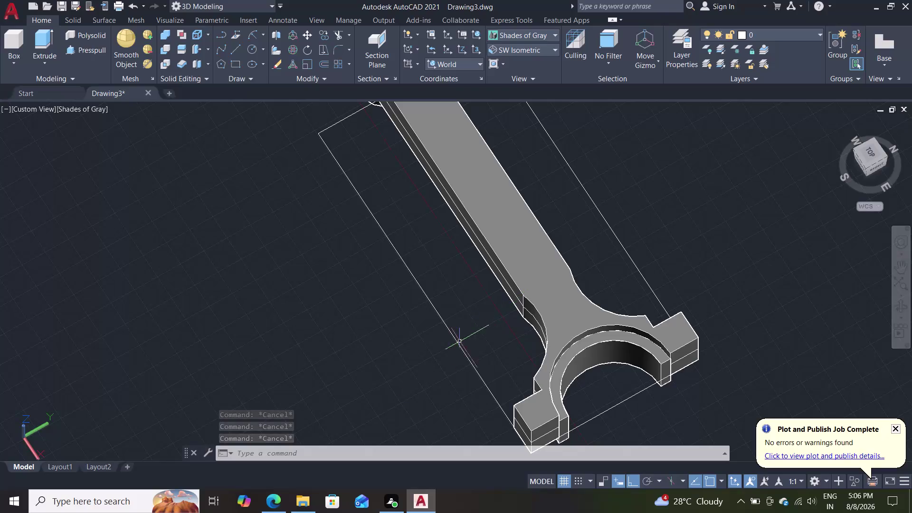
Window-select the thin rectangle outline around the rod, delete it, and zoom to view.
drag(464, 287, 428, 285)
click(428, 286)
drag(400, 278, 394, 277)
click(316, 167)
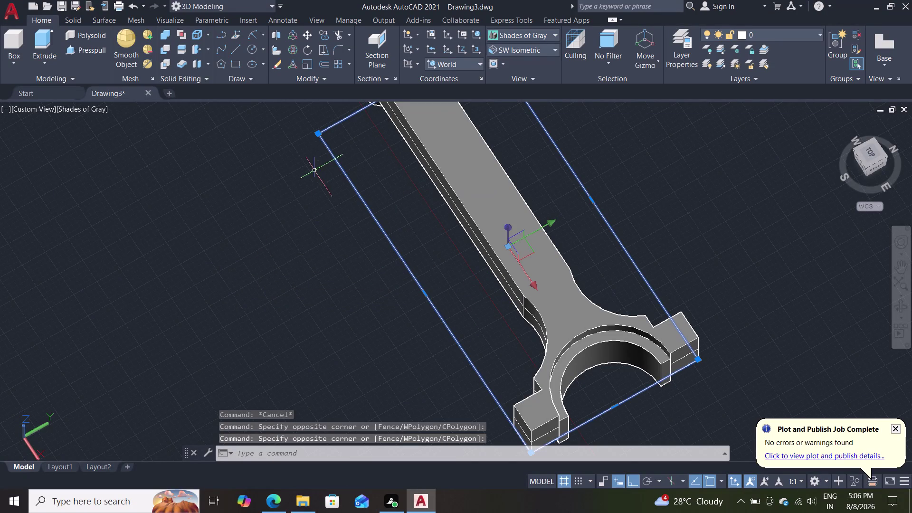
key(Delete)
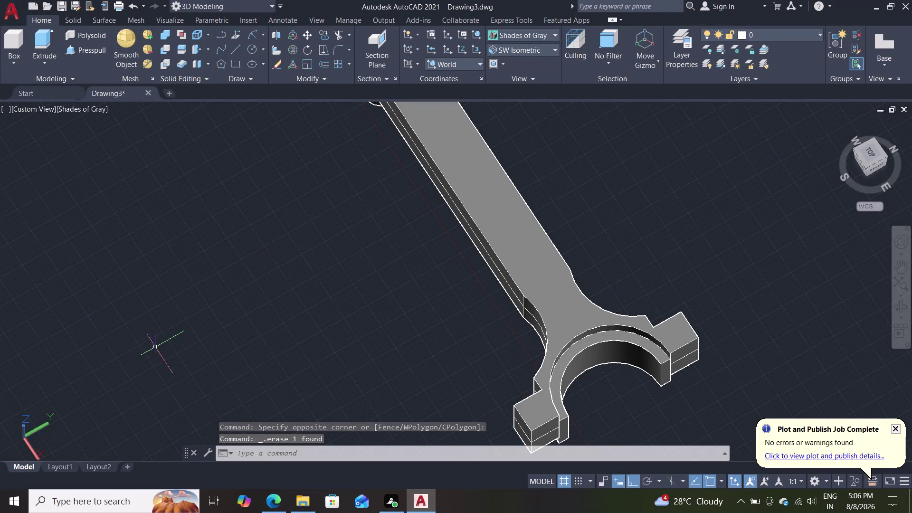
scroll(up, 3)
scroll(down, 3)
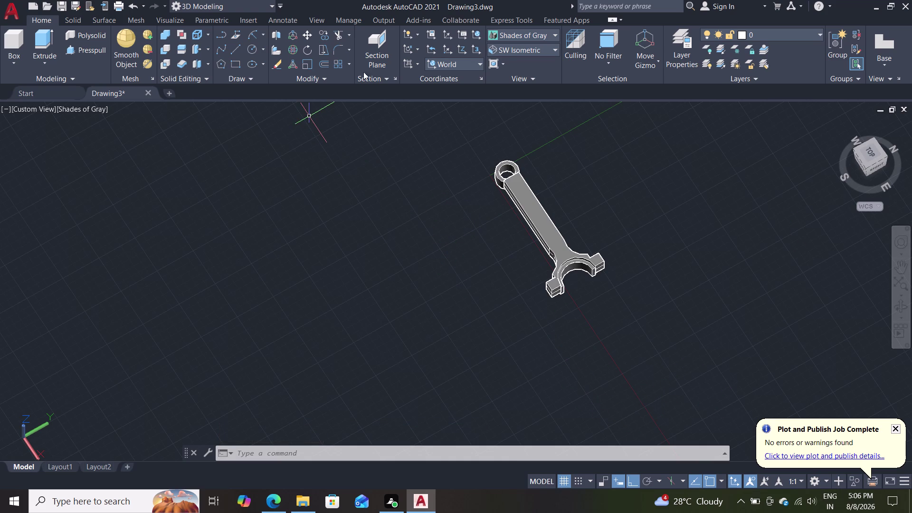
click(515, 45)
click(500, 137)
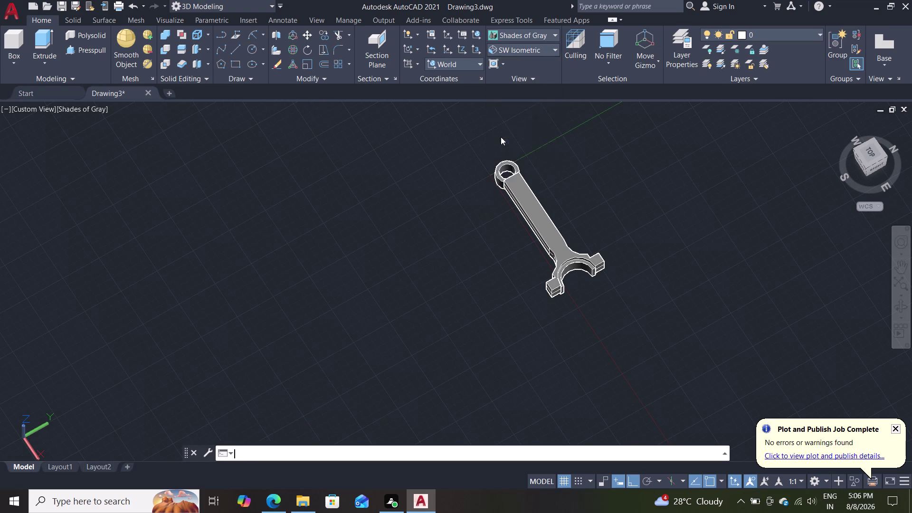
scroll(up, 3)
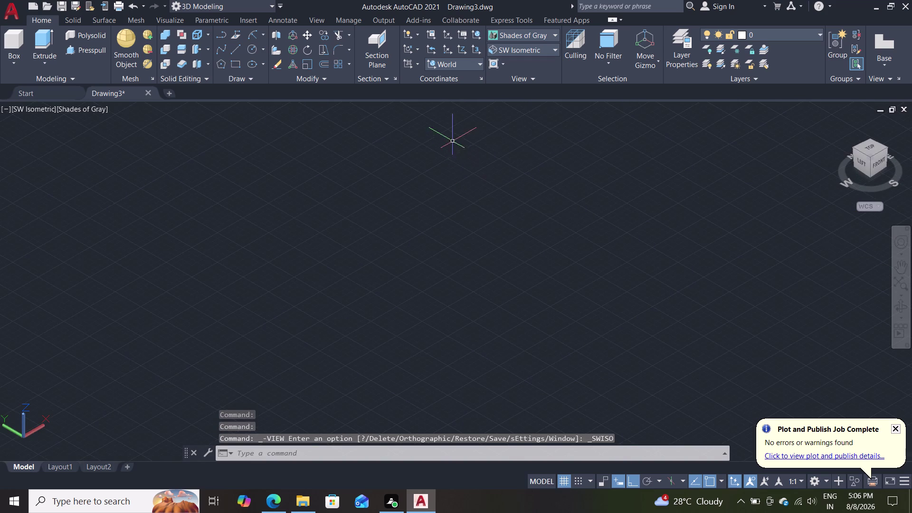
scroll(down, 3)
scroll(up, 3)
middle_drag(454, 141, 459, 208)
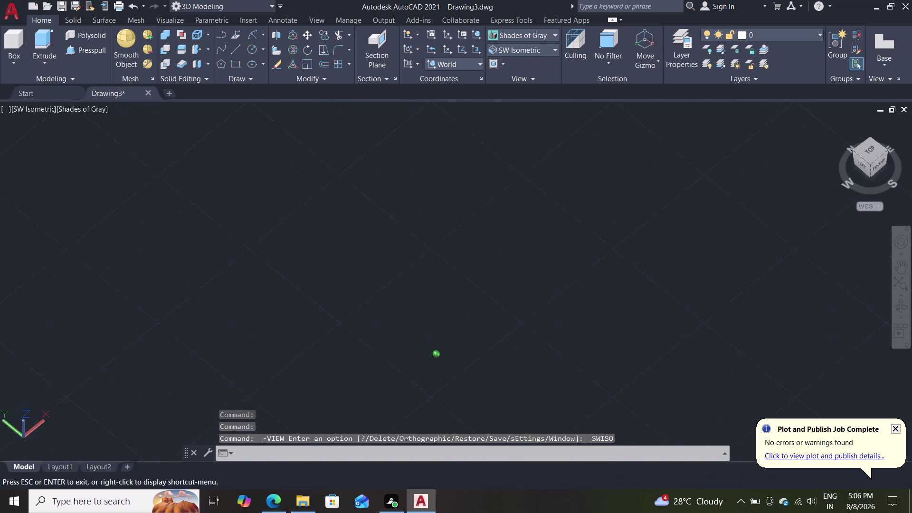
middle_drag(458, 207, 443, 292)
scroll(up, 3)
middle_drag(443, 315, 450, 256)
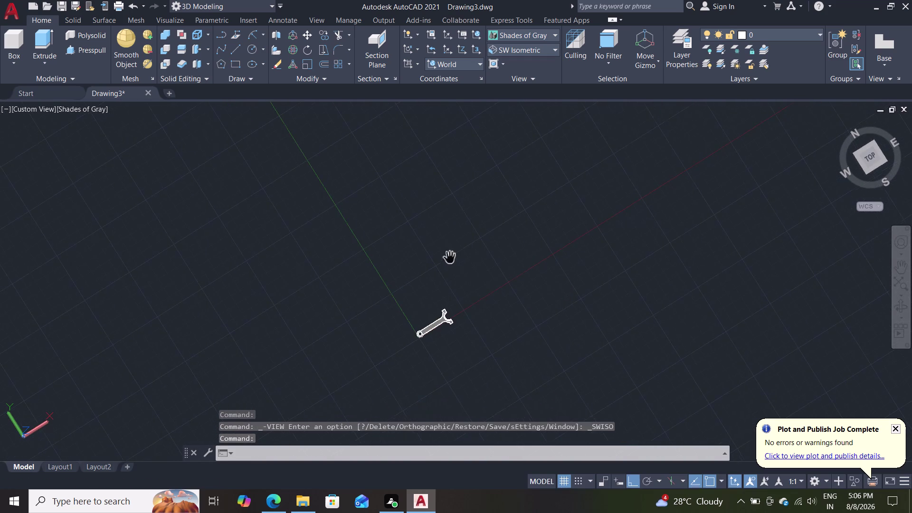
scroll(up, 3)
scroll(up, 3)
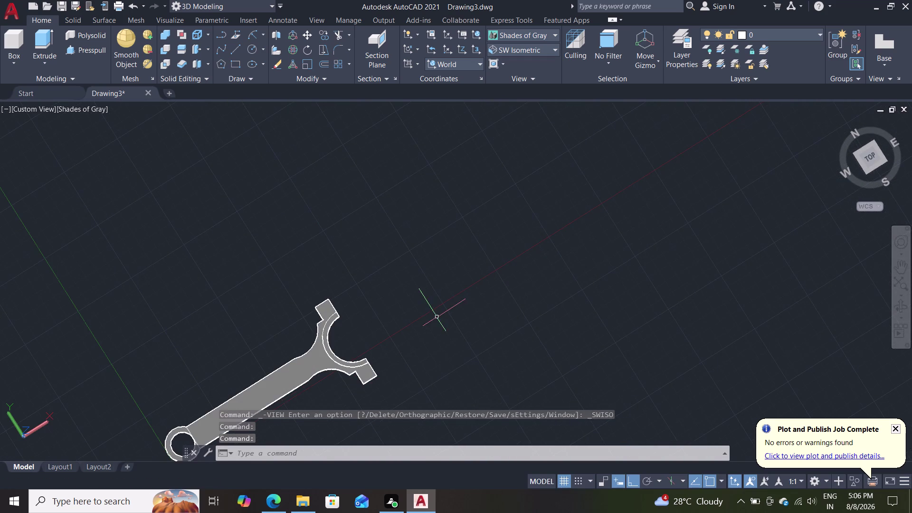
scroll(up, 3)
middle_drag(406, 324, 622, 169)
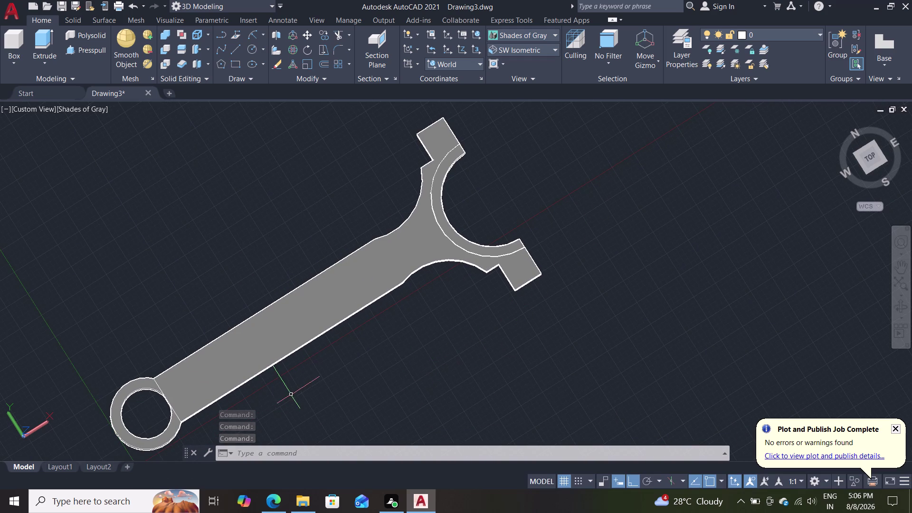
middle_drag(291, 394, 261, 231)
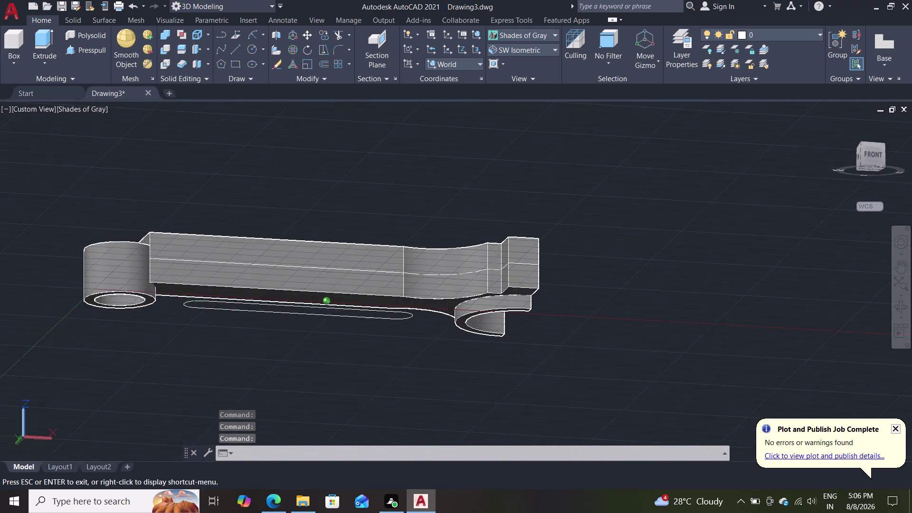
middle_drag(261, 230, 224, 290)
scroll(up, 3)
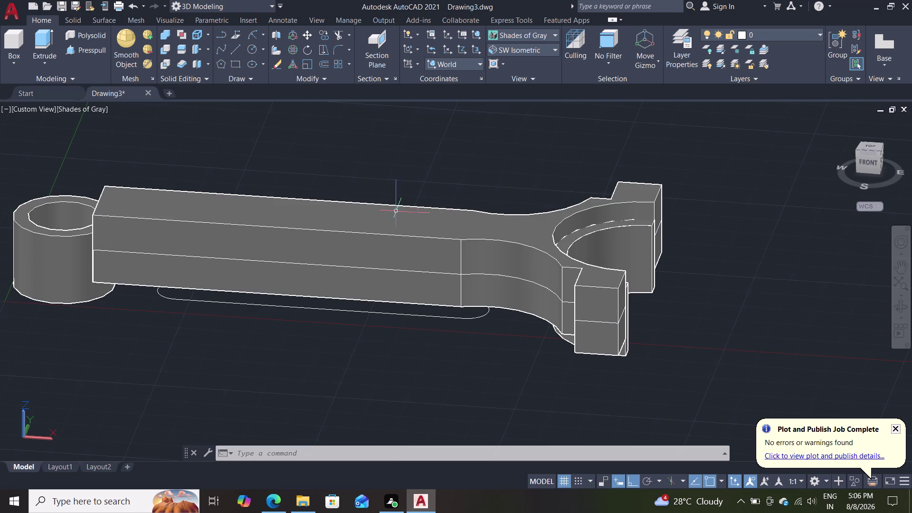
Press-pull the rod's upper face to a picked height, creating one extrusion.
click(91, 51)
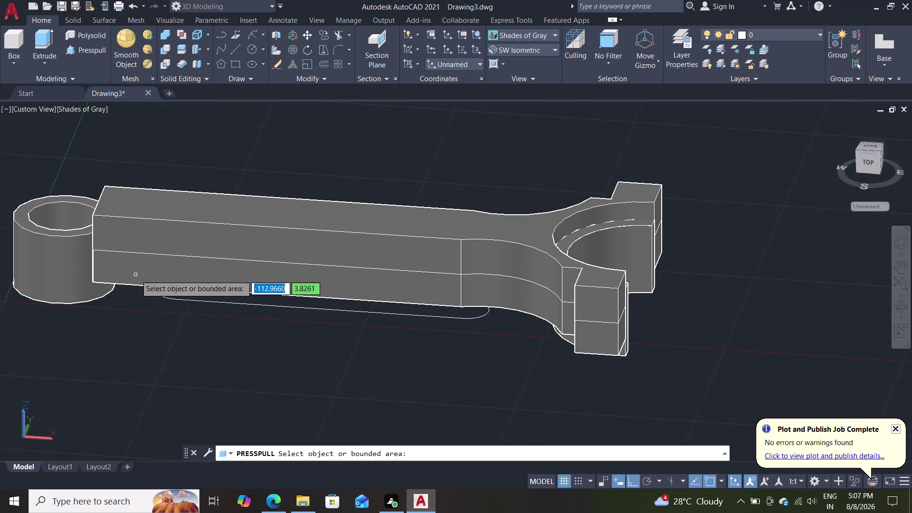
click(144, 203)
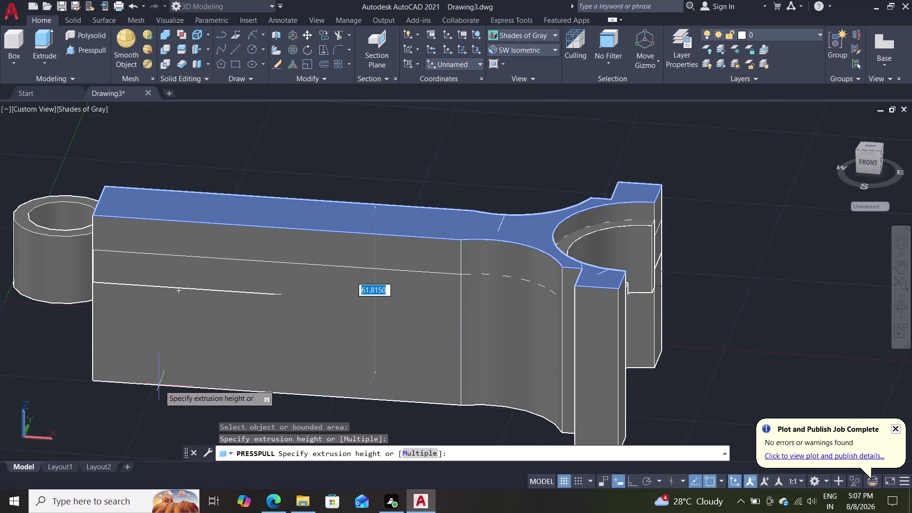
click(159, 384)
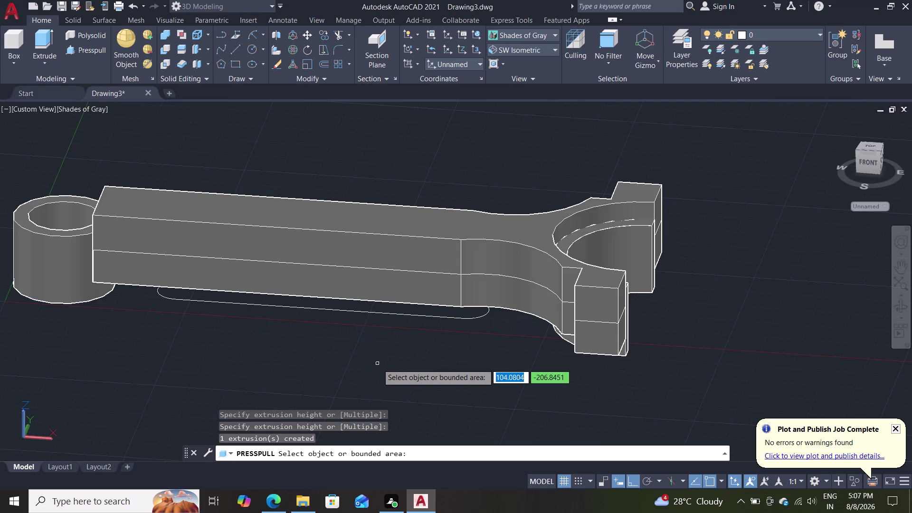
key(Escape)
key(Escape)
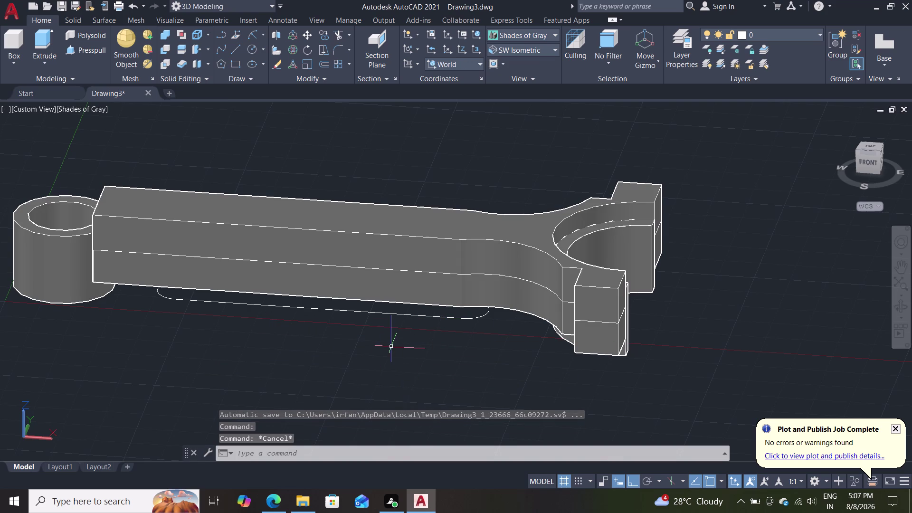
middle_drag(392, 347, 309, 361)
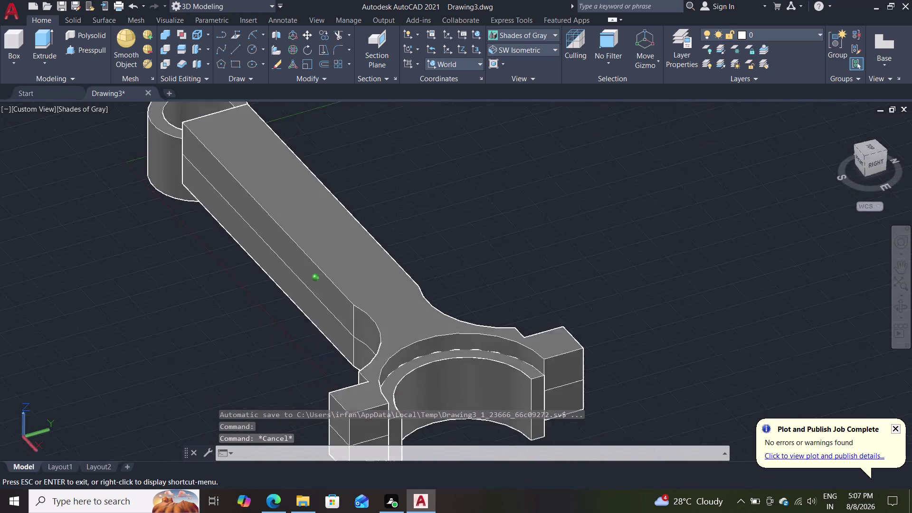
middle_drag(308, 361, 338, 346)
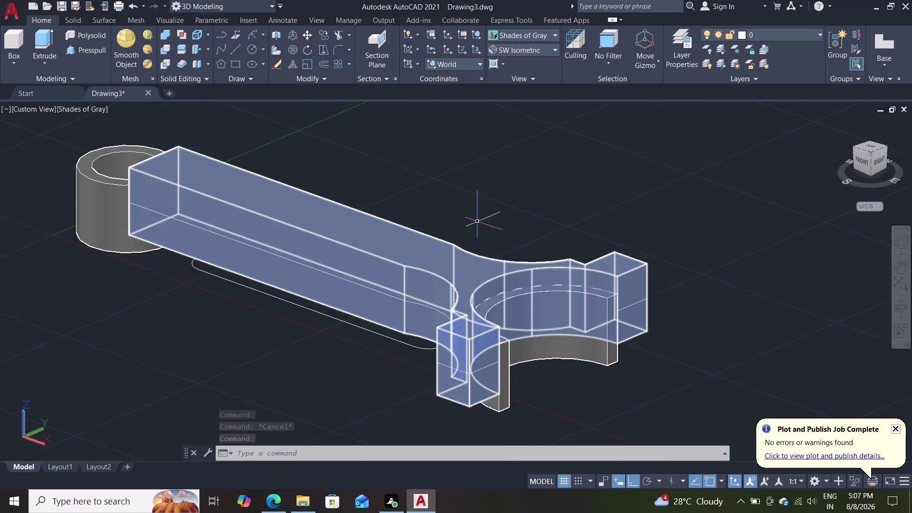
middle_drag(507, 212, 307, 174)
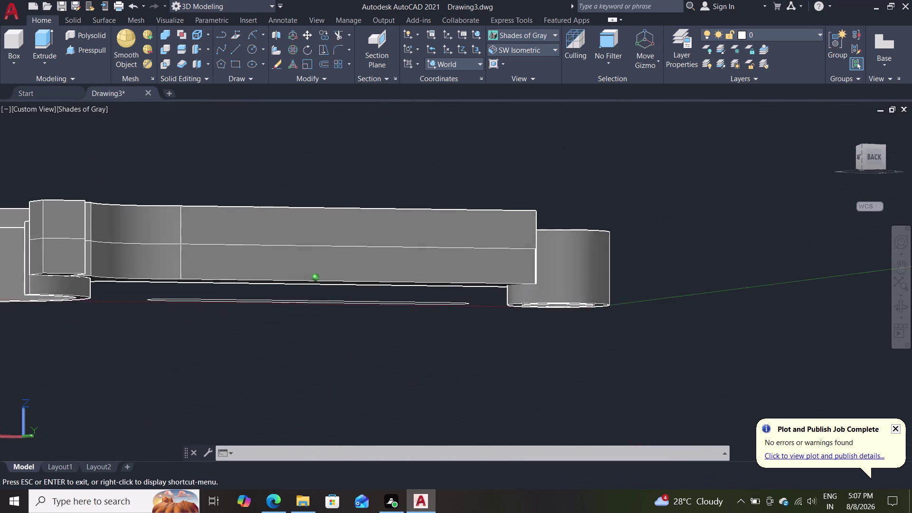
middle_drag(307, 173, 567, 151)
scroll(down, 3)
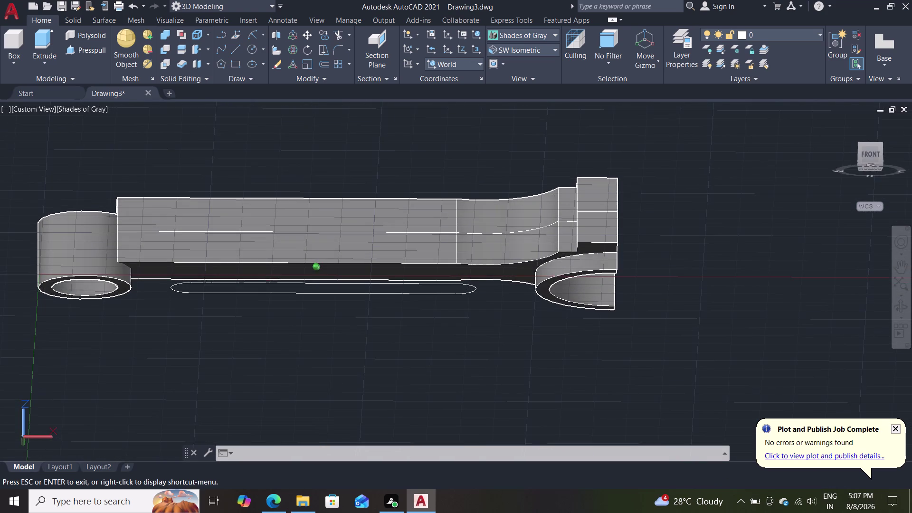
middle_drag(566, 151, 565, 131)
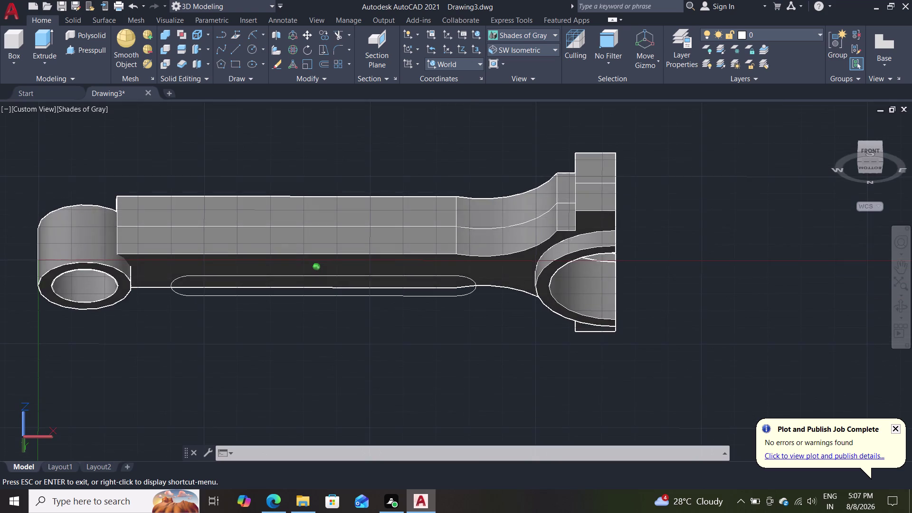
middle_drag(565, 131, 558, 196)
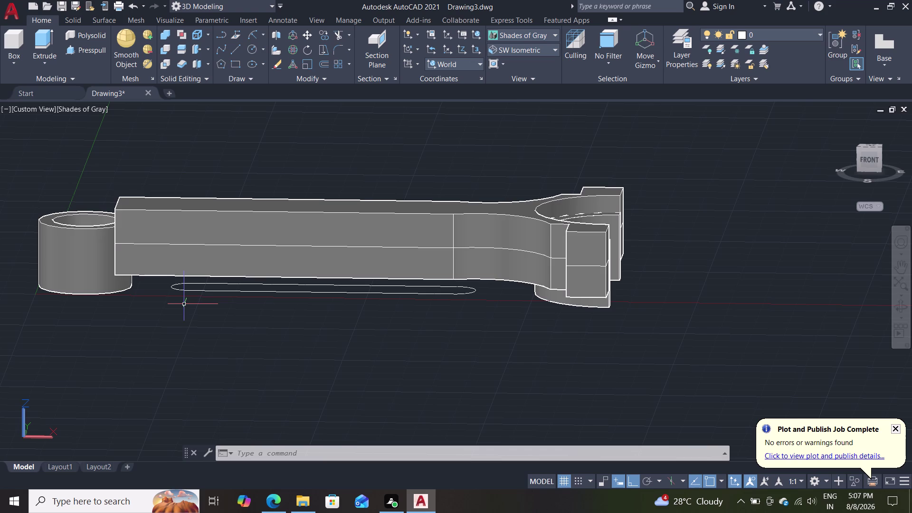
Undo nineteen times, reverting the press-pull, erase and rectangle to the flat 2D outline.
key(ctrl+z)
key(ctrl+z)
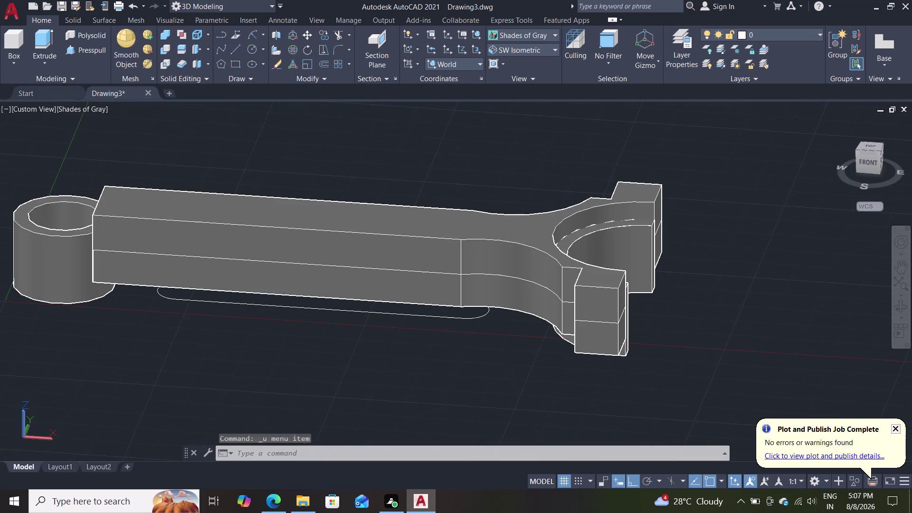
key(ctrl+z)
key(ctrl+z)
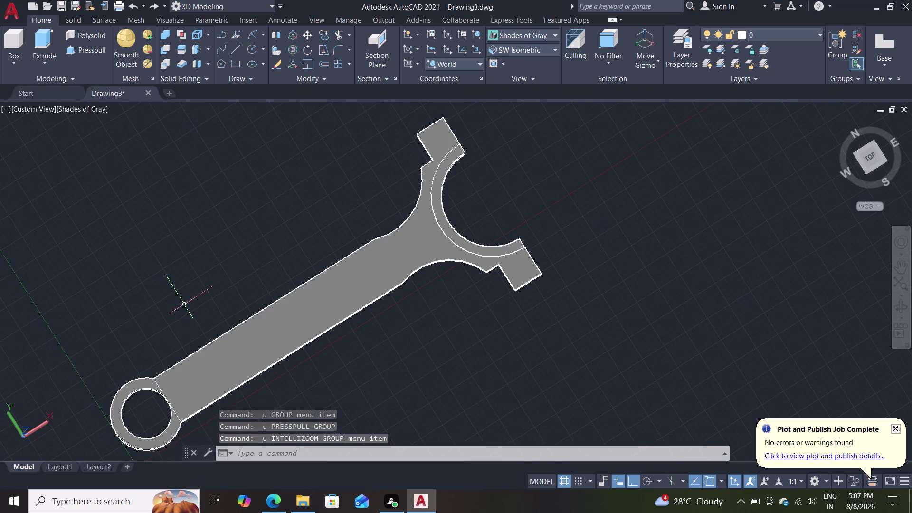
key(ctrl+z)
key(ctrl+z)
key(ctrl+z)
key(ctrl+z)
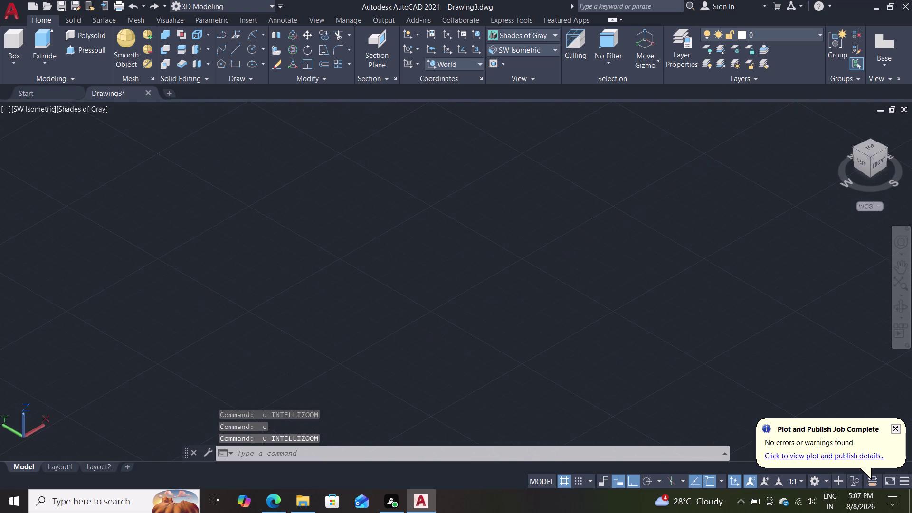
key(ctrl+z)
key(ctrl+z)
key(ctrl+z)
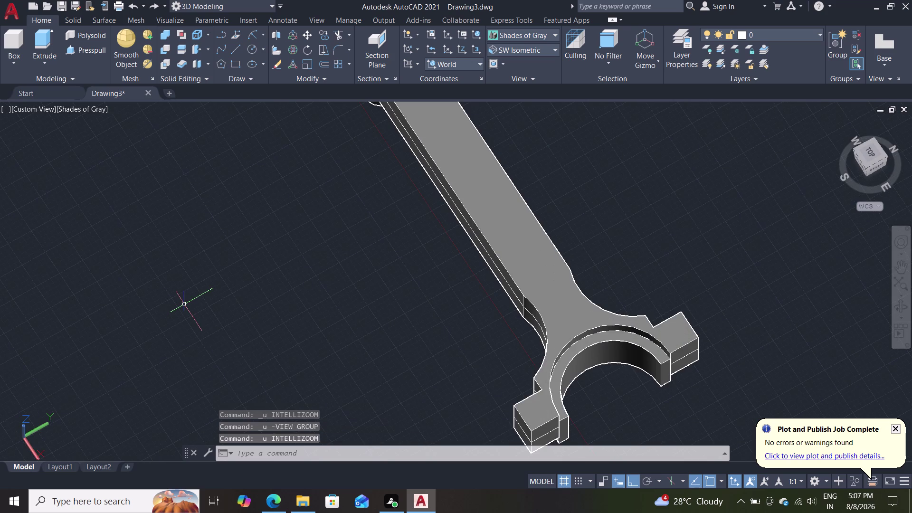
key(ctrl+z)
key(ctrl+z)
key(ctrl+z)
key(ctrl+z)
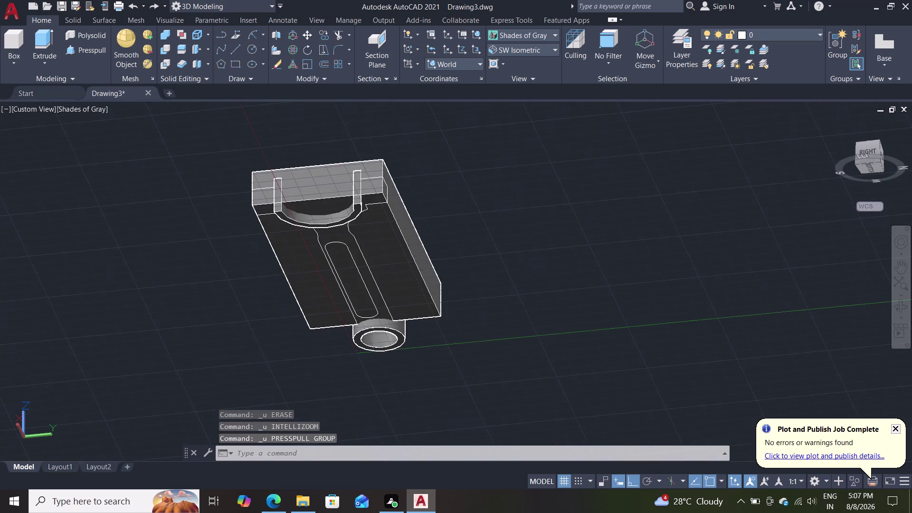
key(ctrl+z)
key(ctrl+z)
key(ctrl+z)
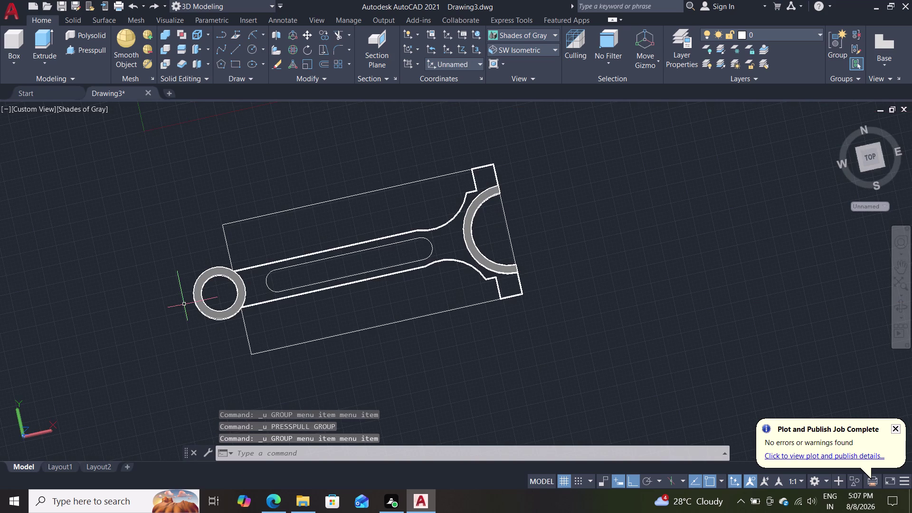
key(ctrl+z)
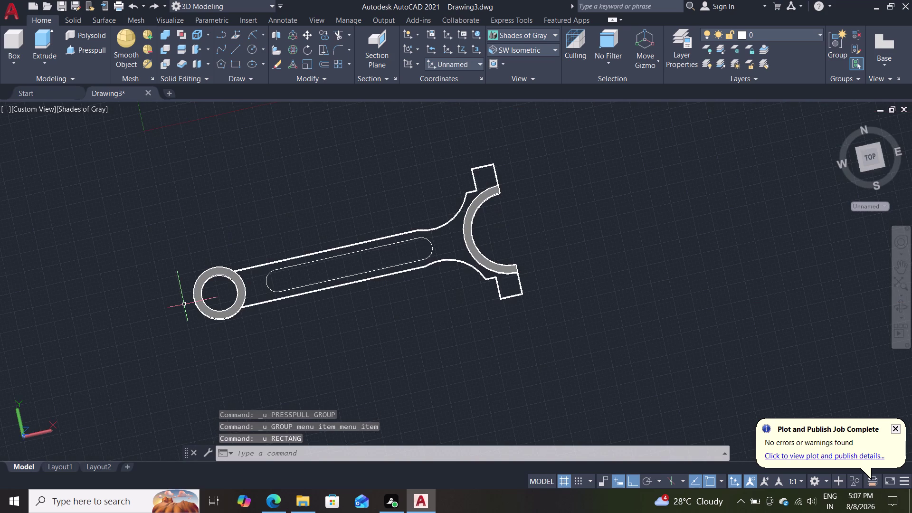
Orbit the rod into a 3D view and cancel a started press-pull.
scroll(down, 3)
middle_drag(348, 319, 316, 260)
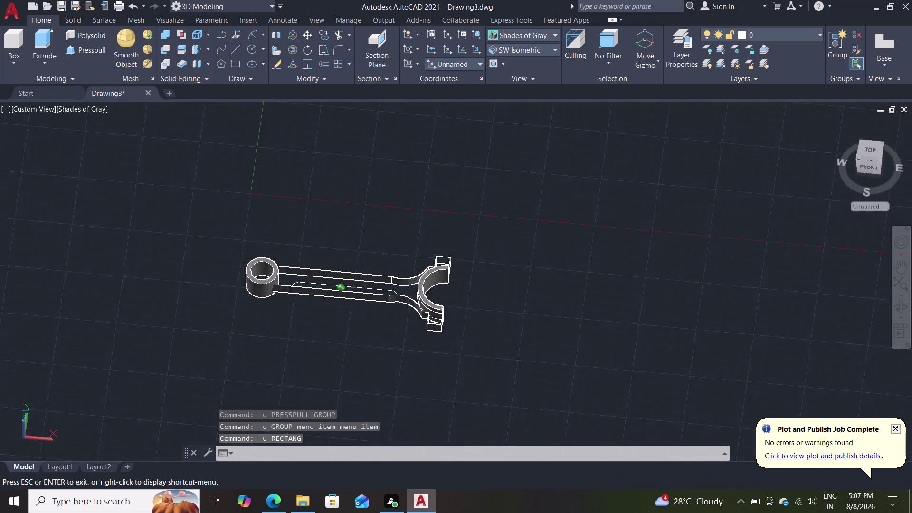
middle_drag(317, 259, 337, 268)
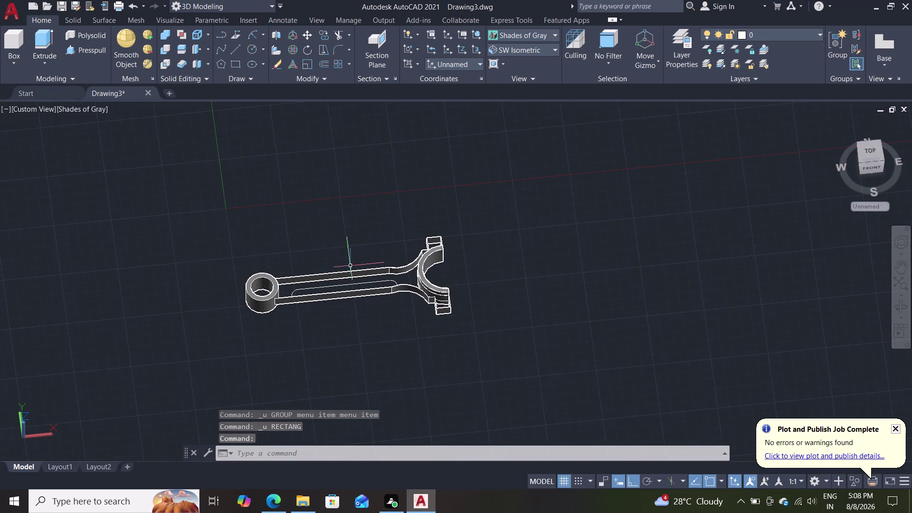
scroll(up, 3)
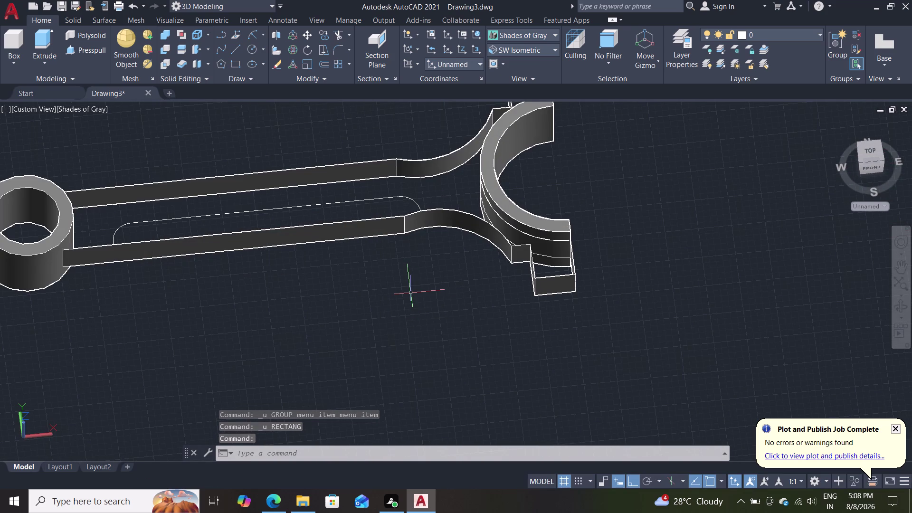
scroll(down, 3)
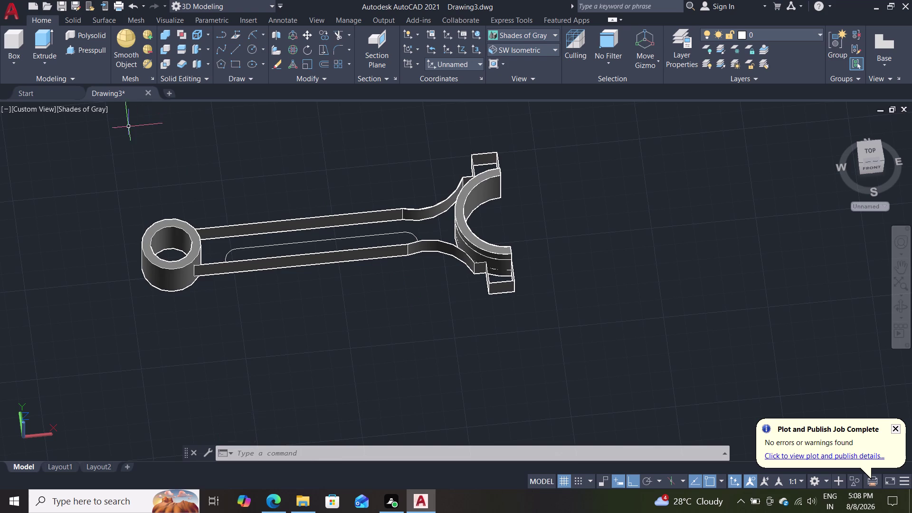
click(85, 51)
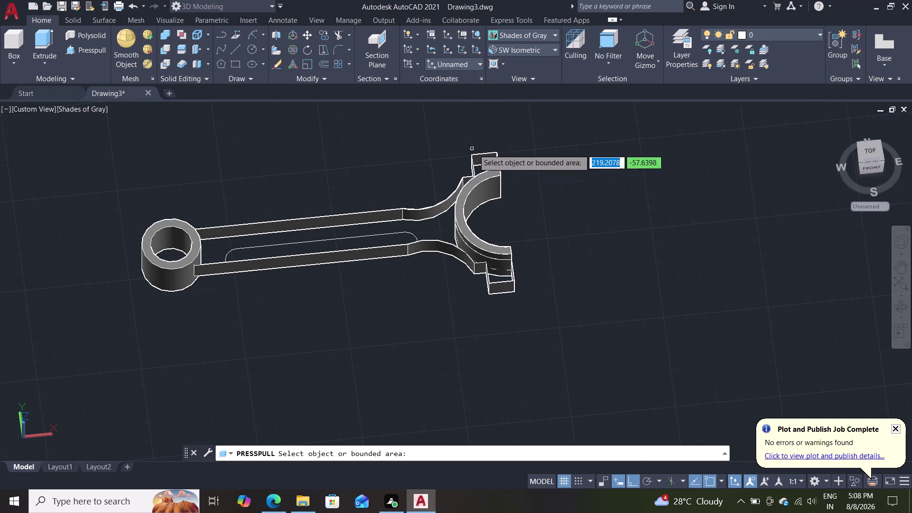
key(Escape)
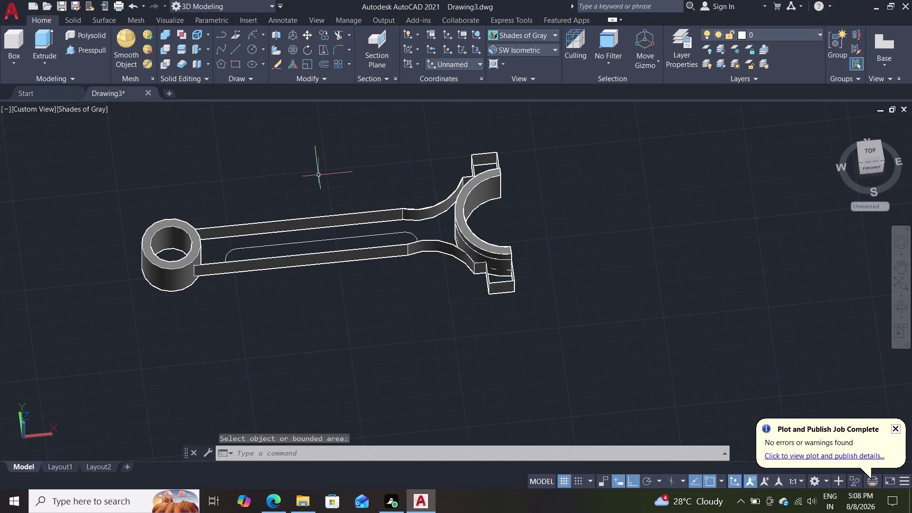
Abandon a rectangle begun near the lug, reorient the view, and restart REC.
text(rec)
key(Return)
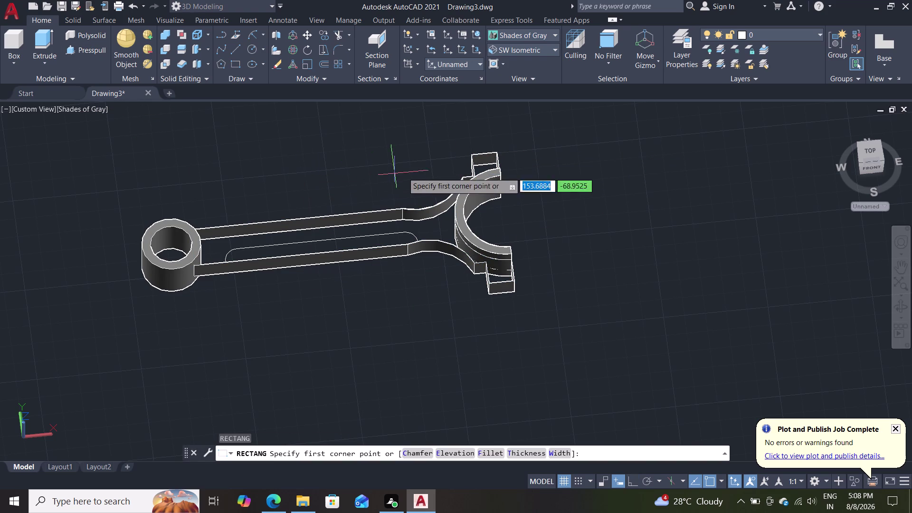
click(495, 151)
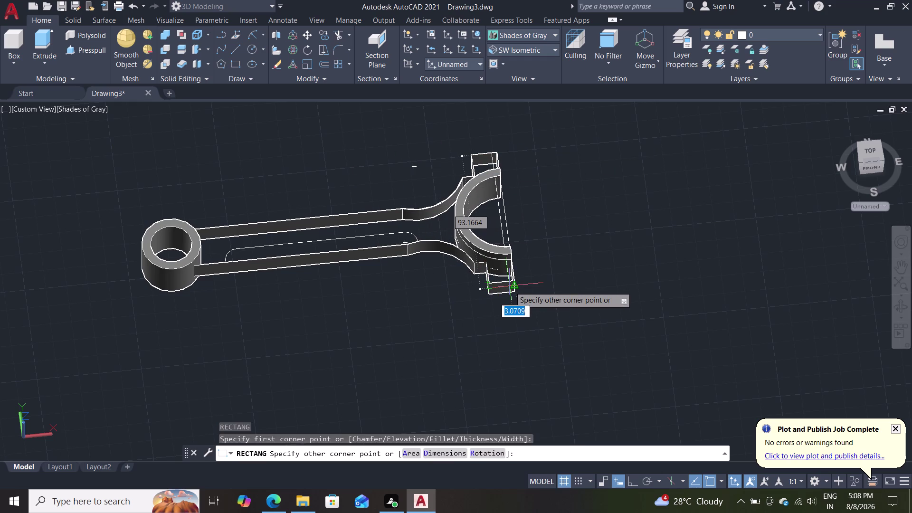
key(Escape)
middle_drag(365, 332, 355, 313)
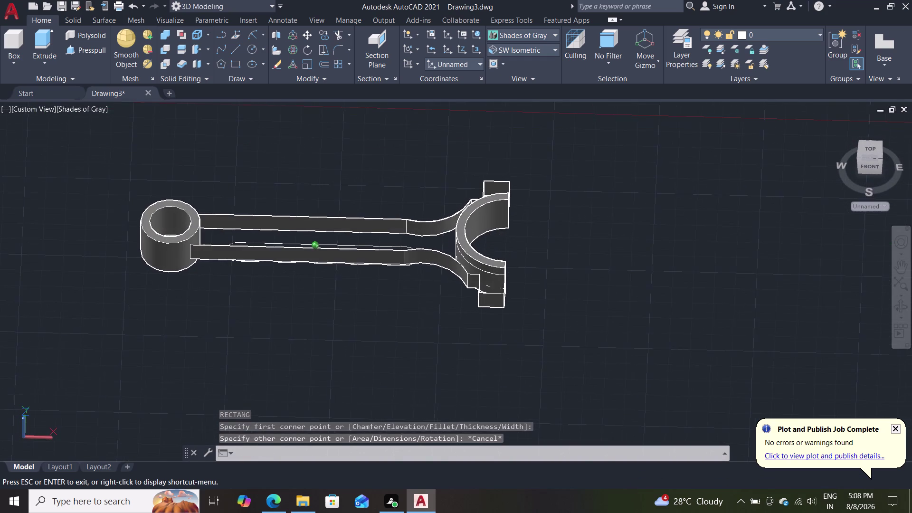
middle_drag(354, 312, 354, 314)
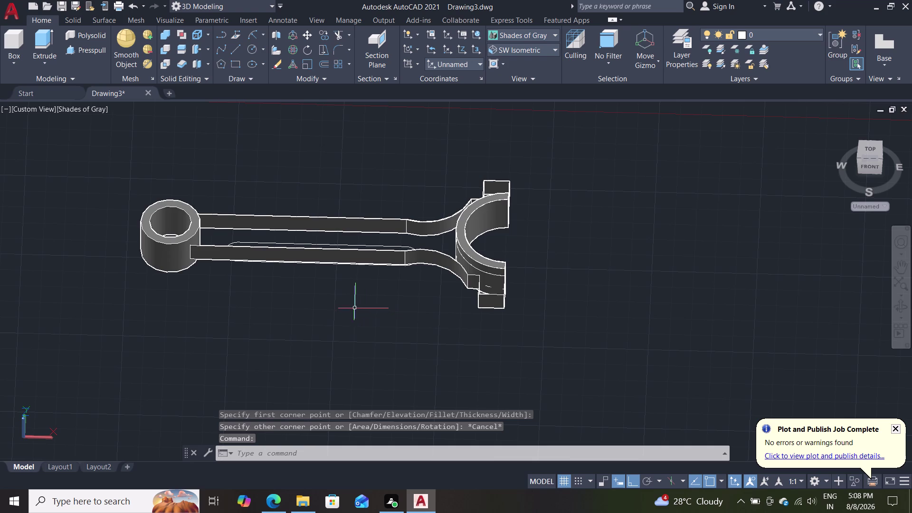
text(rec)
key(Return)
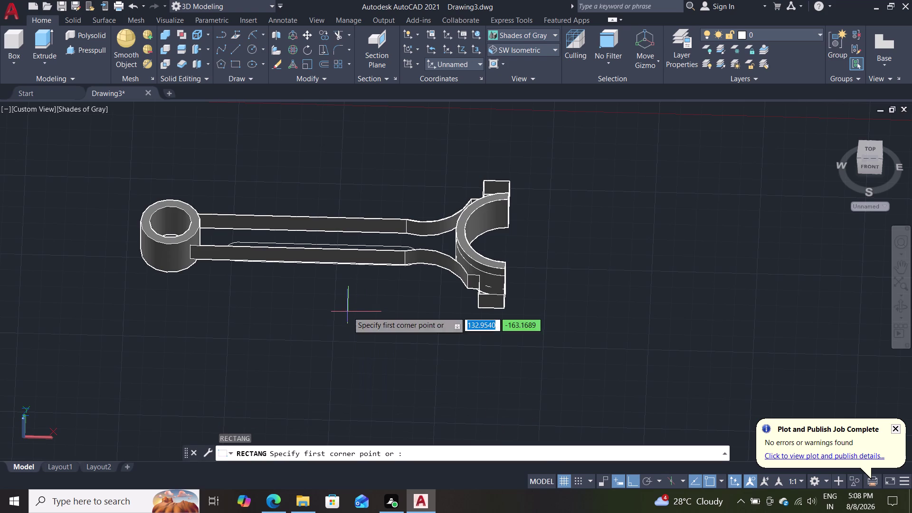
Draw a corner-to-corner rectangle around the rod, tilt the view, and select it.
click(510, 180)
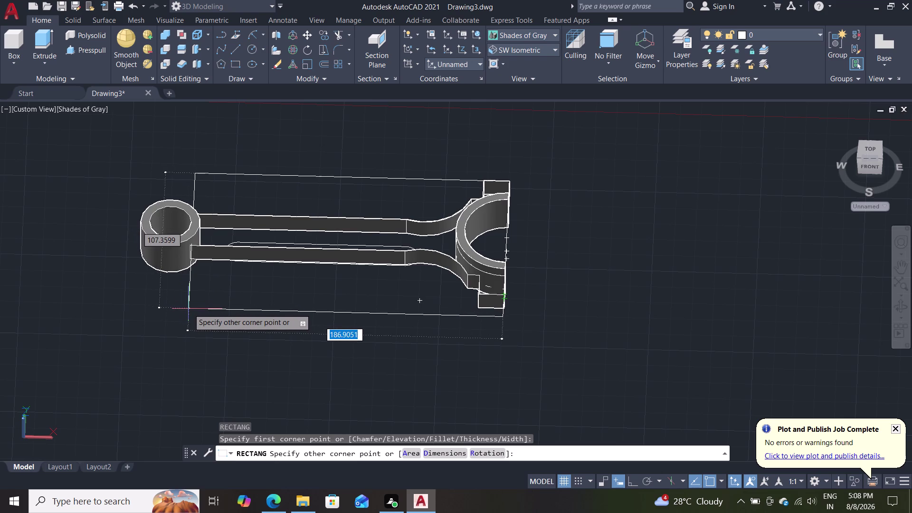
double_click(205, 288)
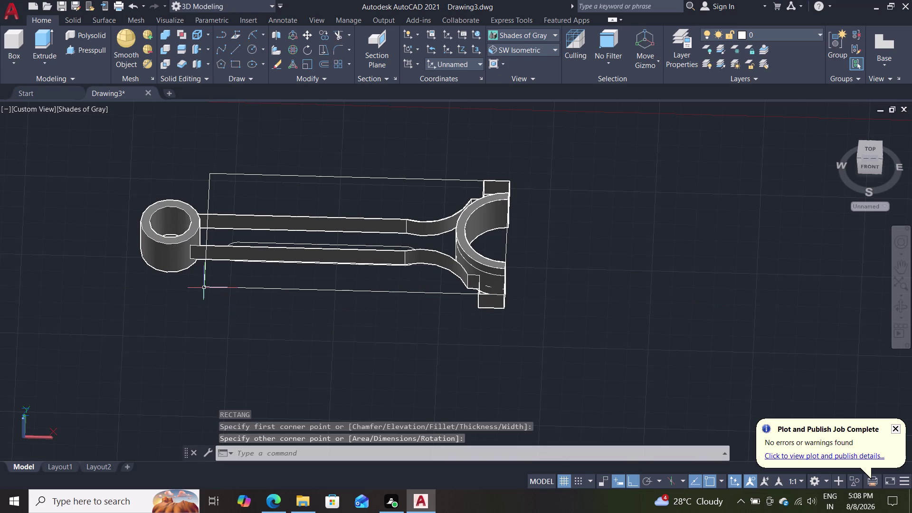
key(Escape)
middle_drag(359, 371, 351, 381)
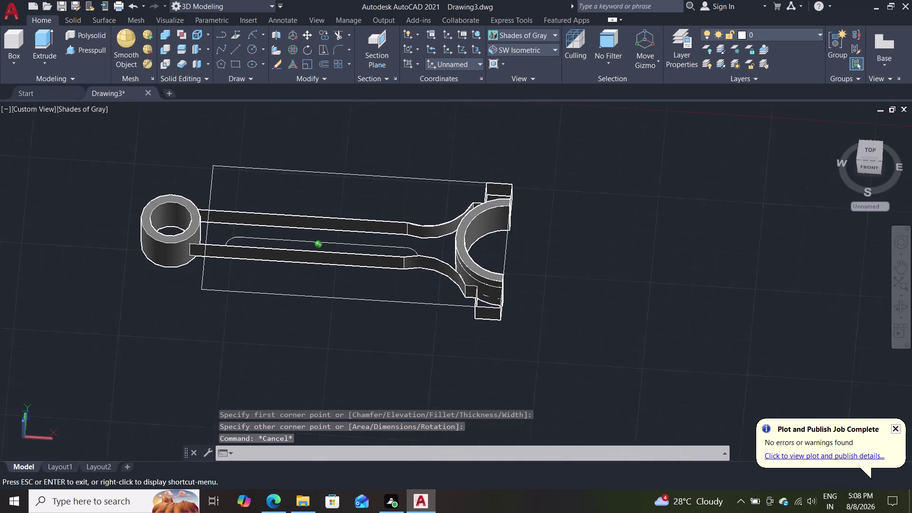
middle_drag(351, 381, 350, 381)
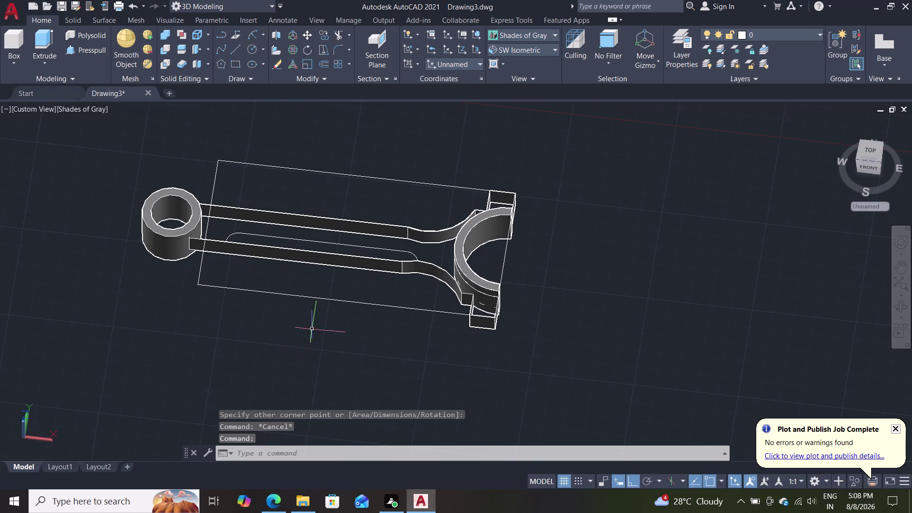
click(333, 300)
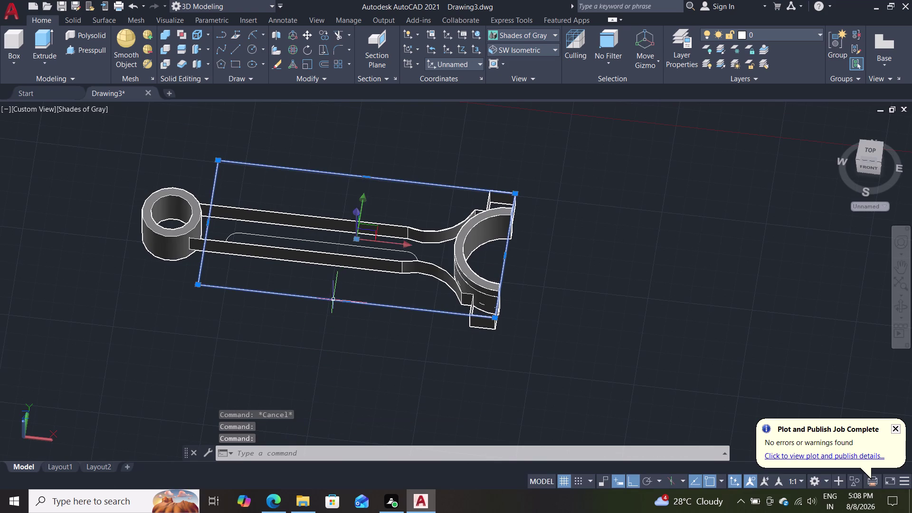
Delete the selected rectangle and redraw it from the lug corner past the rod's far end.
key(Delete)
text(rec)
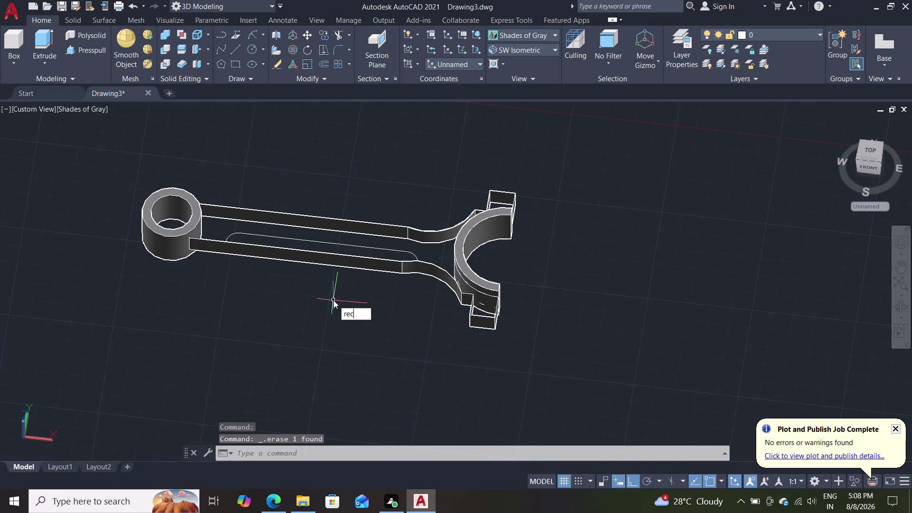
key(Return)
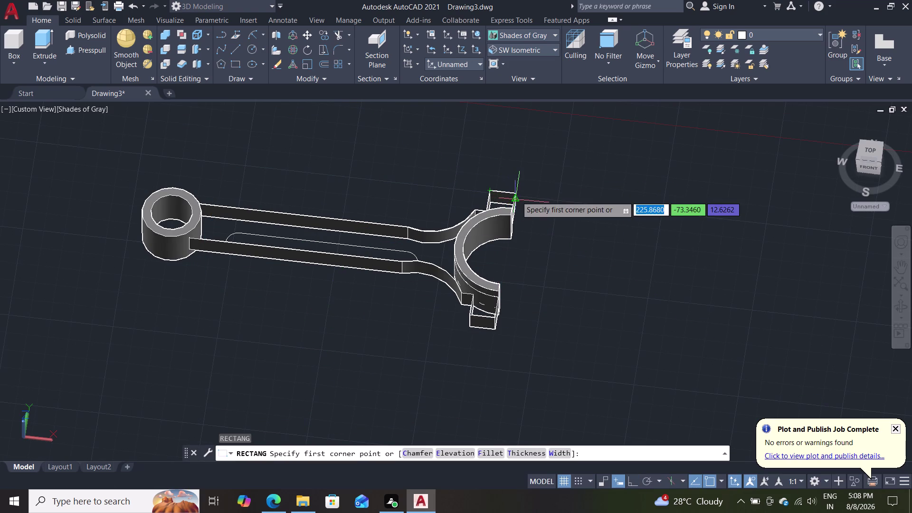
click(516, 191)
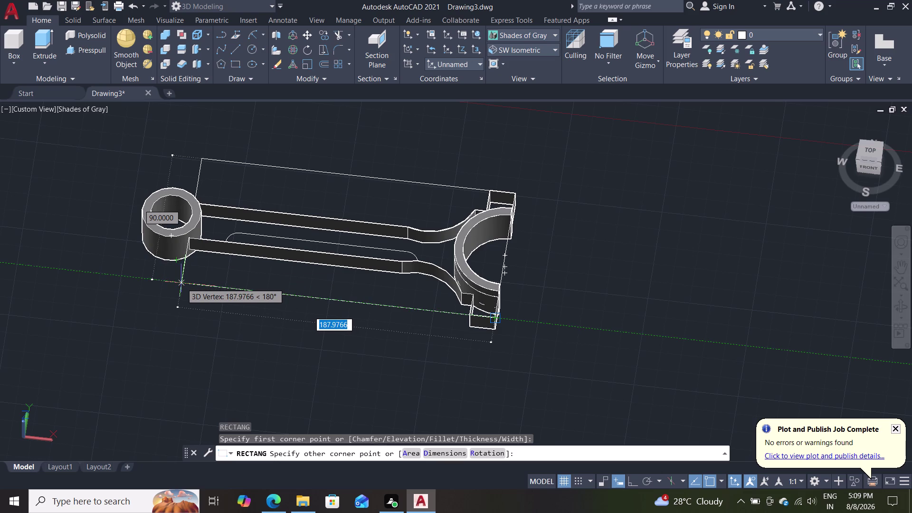
double_click(181, 283)
middle_drag(320, 338, 324, 335)
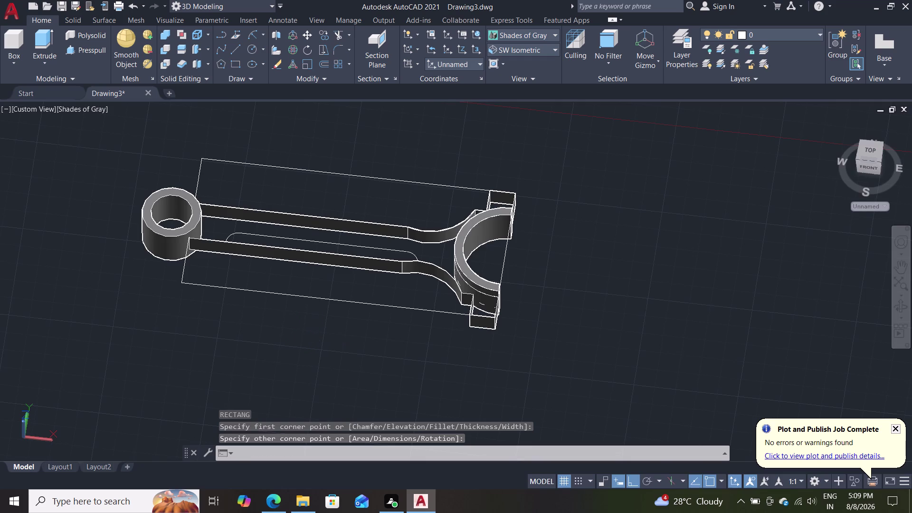
middle_drag(324, 335, 430, 278)
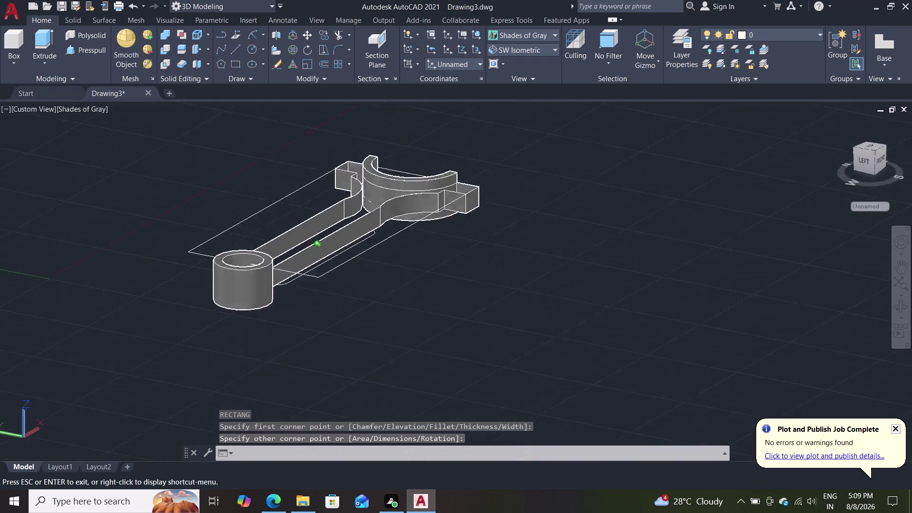
middle_drag(430, 278, 418, 244)
middle_drag(412, 249, 343, 310)
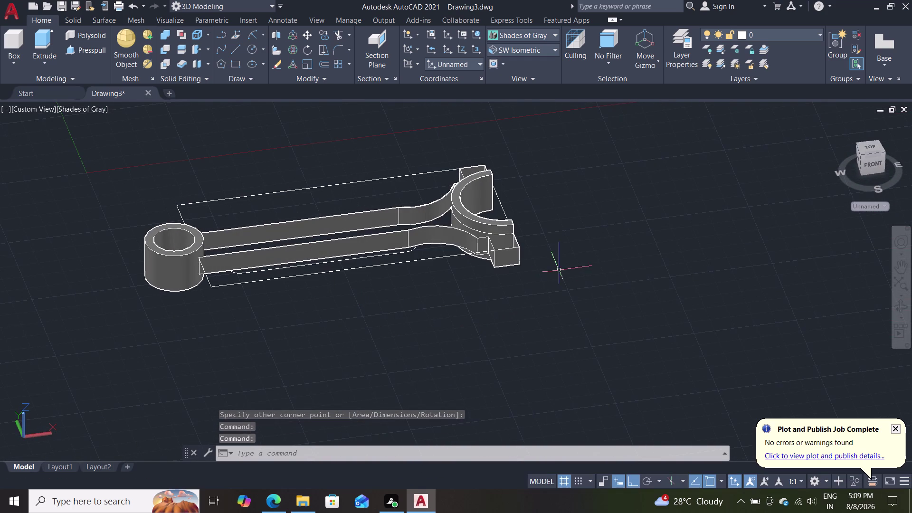
middle_drag(558, 280, 425, 233)
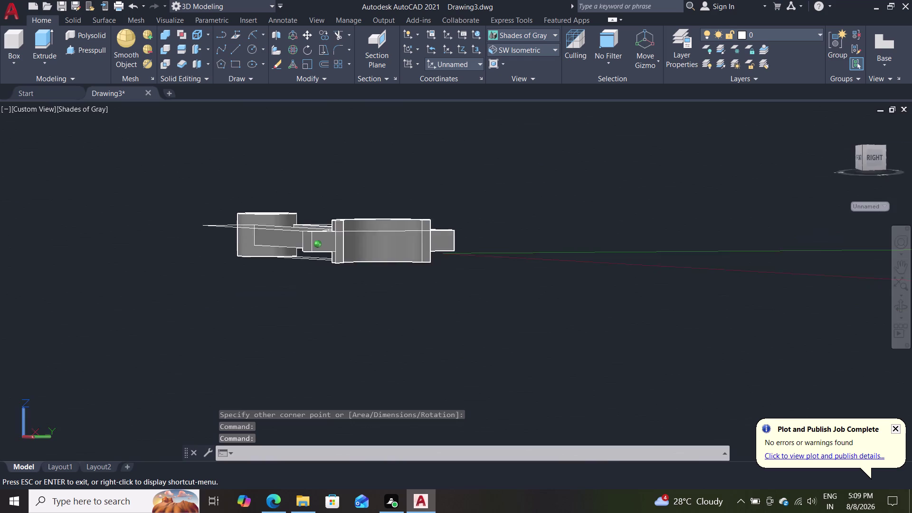
middle_drag(425, 232, 548, 265)
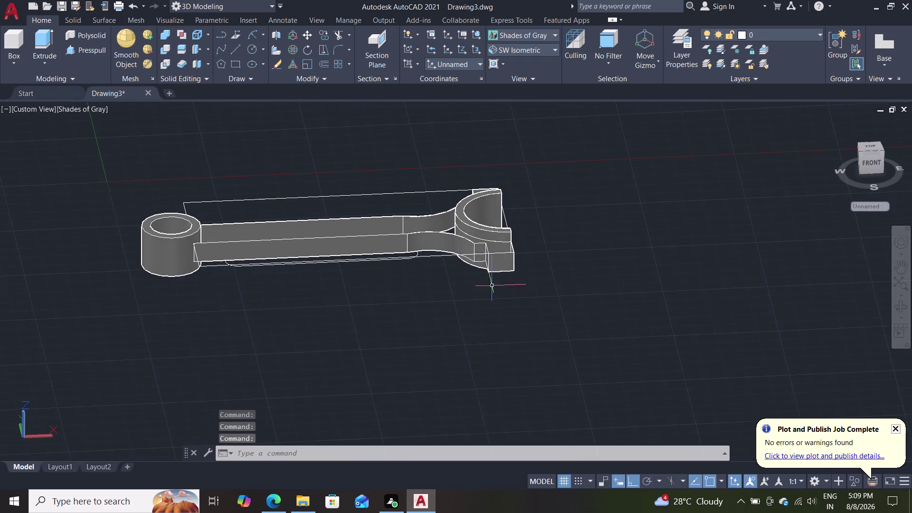
double_click(91, 48)
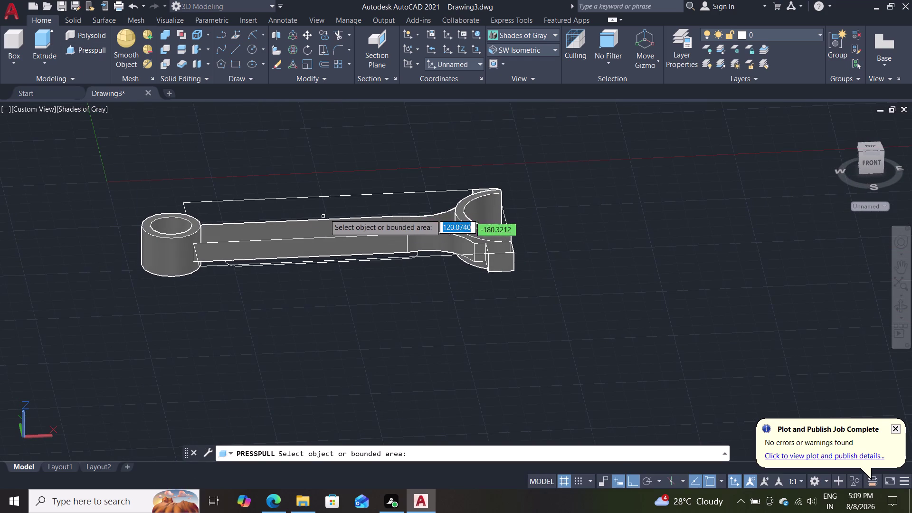
Press-pull the area inside the rectangle 12 units and orbit to inspect the slab.
click(319, 199)
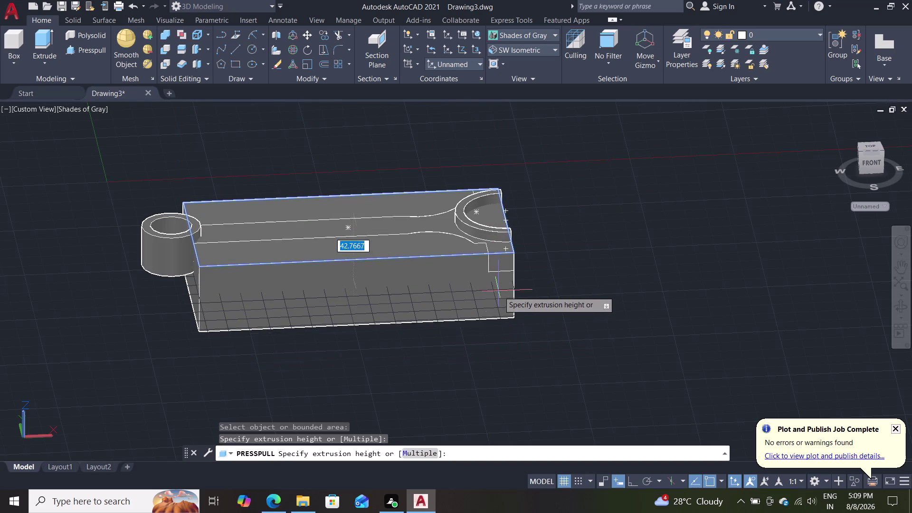
text(12)
key(Return)
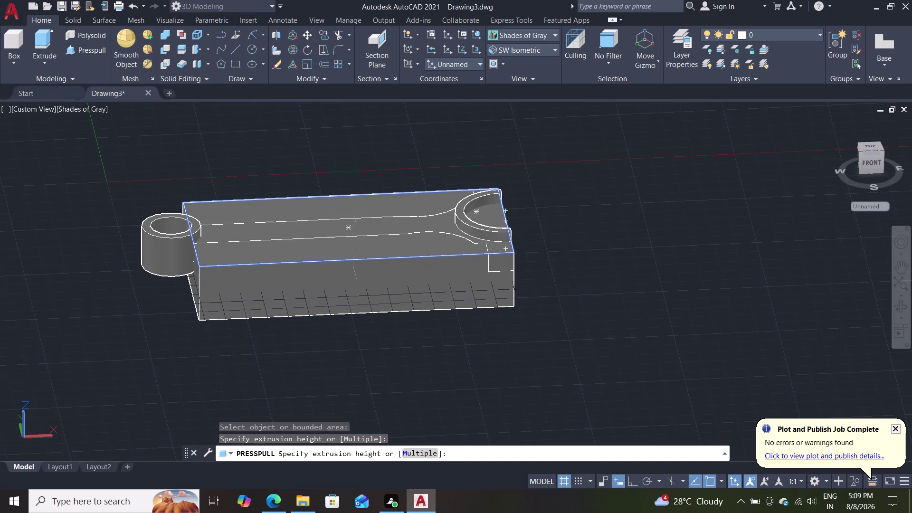
key(Escape)
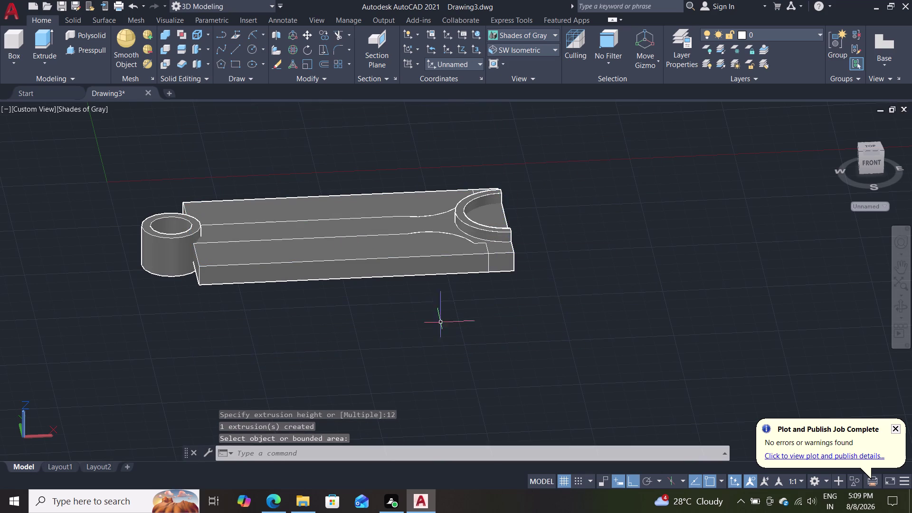
middle_drag(396, 327, 392, 221)
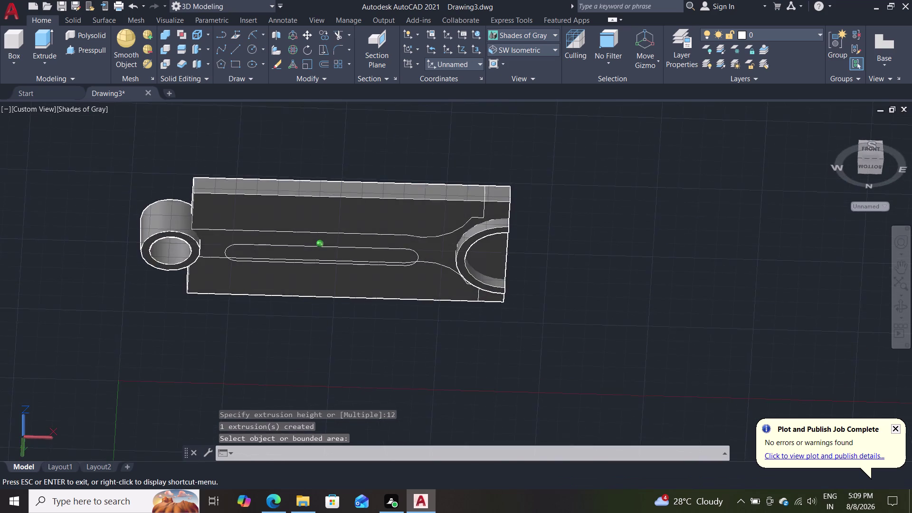
middle_drag(391, 221, 362, 364)
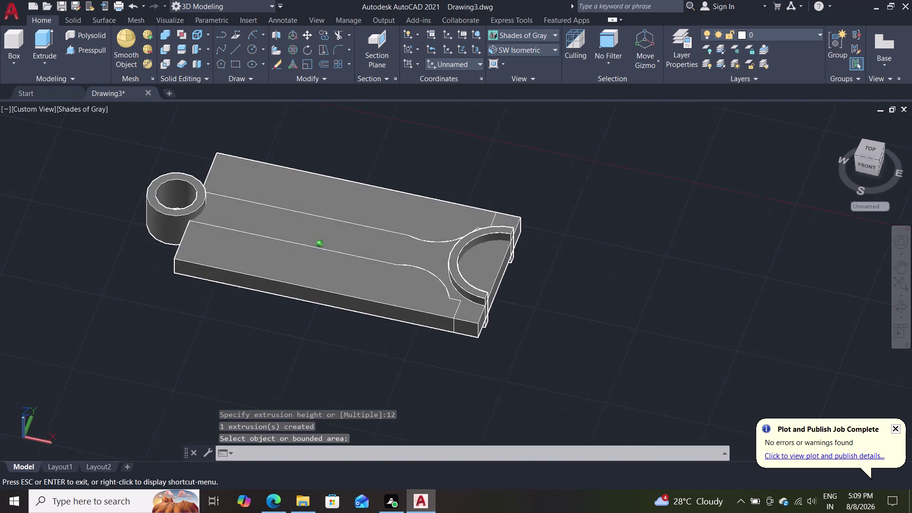
middle_drag(362, 365, 376, 374)
middle_drag(360, 360, 330, 310)
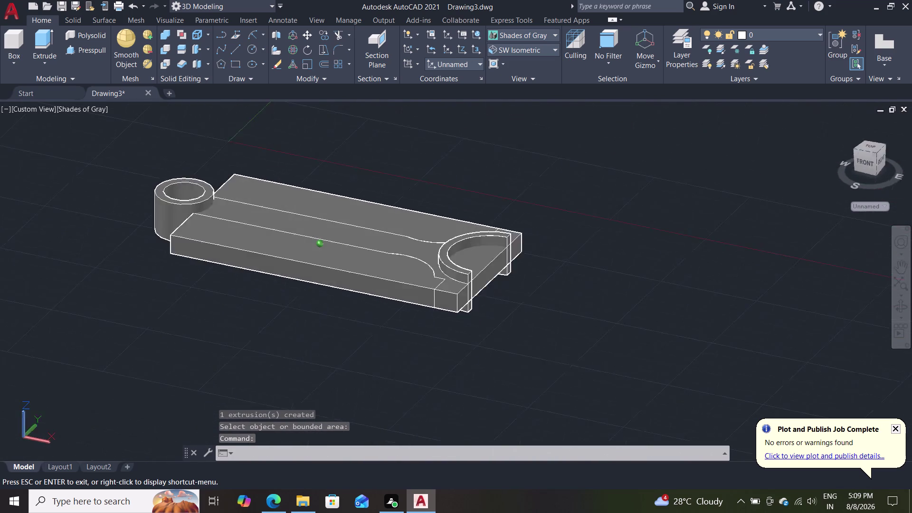
middle_drag(330, 311, 250, 302)
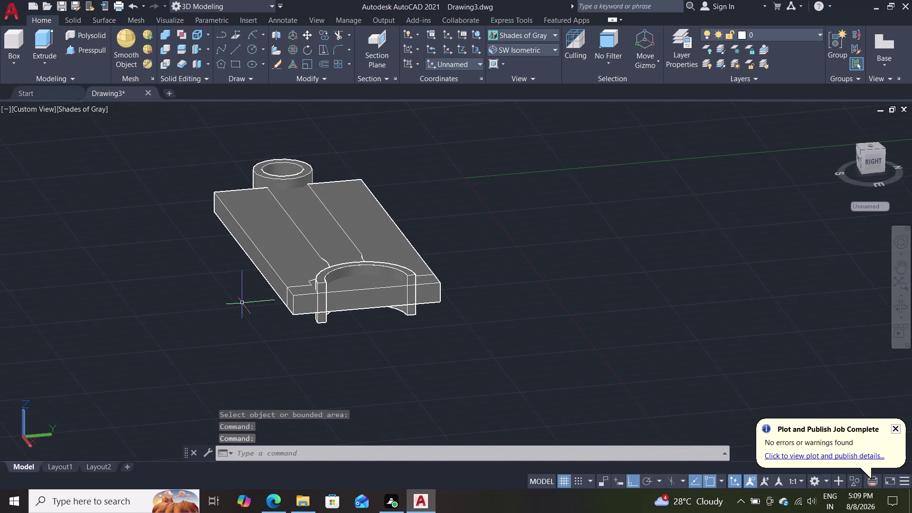
middle_drag(219, 325, 222, 301)
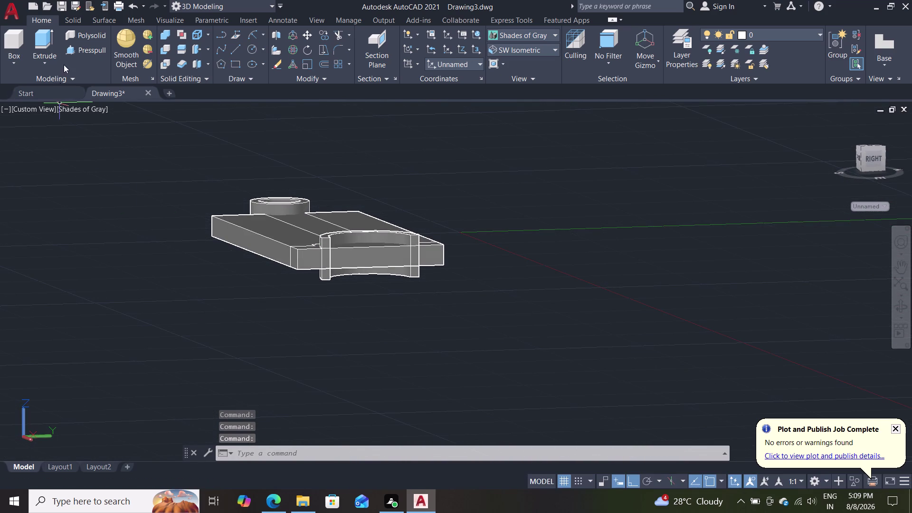
click(76, 46)
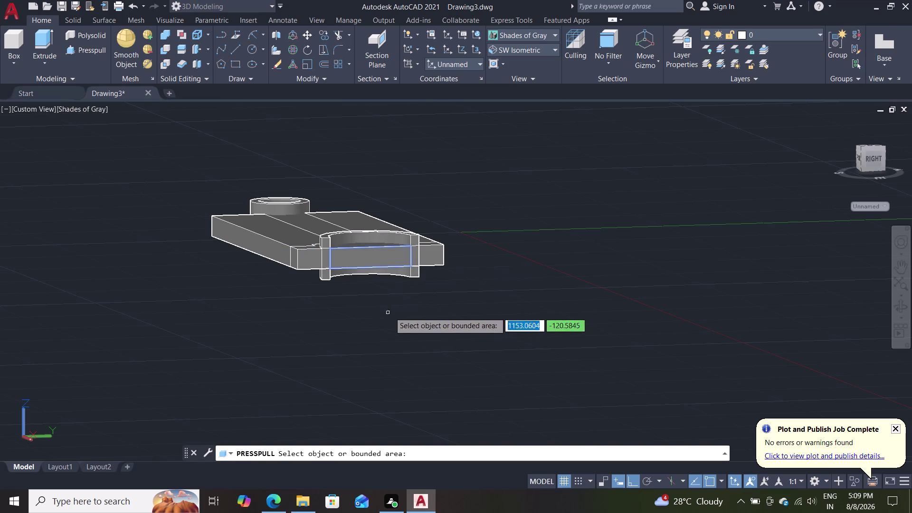
Pull a face of the slab, then pull the rod's long side face down.
middle_drag(398, 303, 384, 227)
scroll(up, 3)
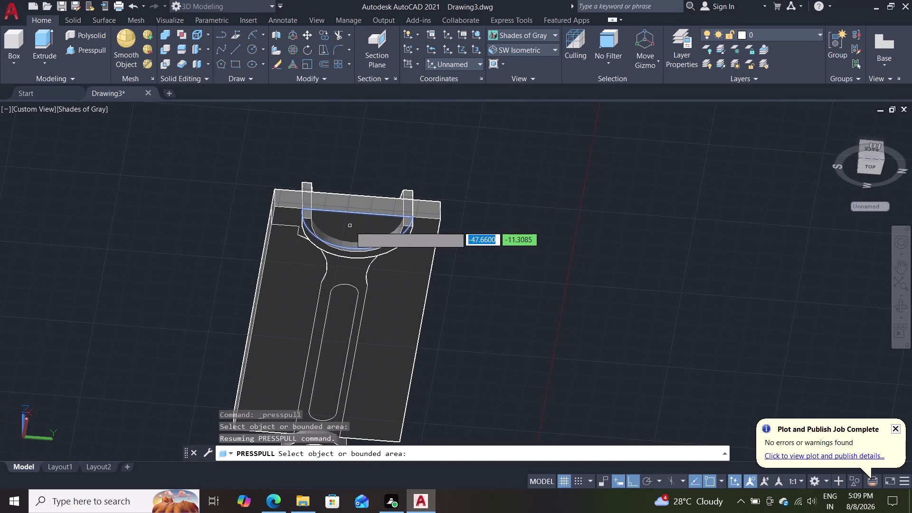
drag(350, 226, 351, 217)
click(371, 123)
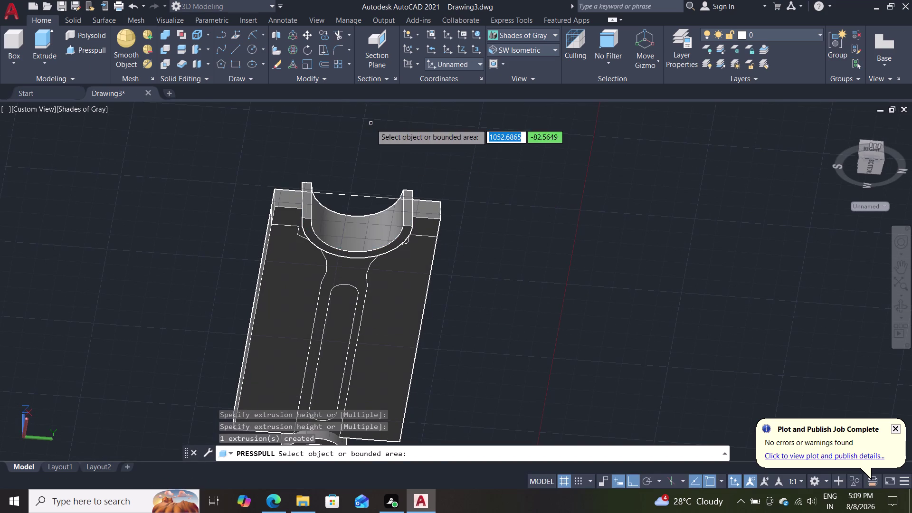
middle_drag(458, 153, 478, 184)
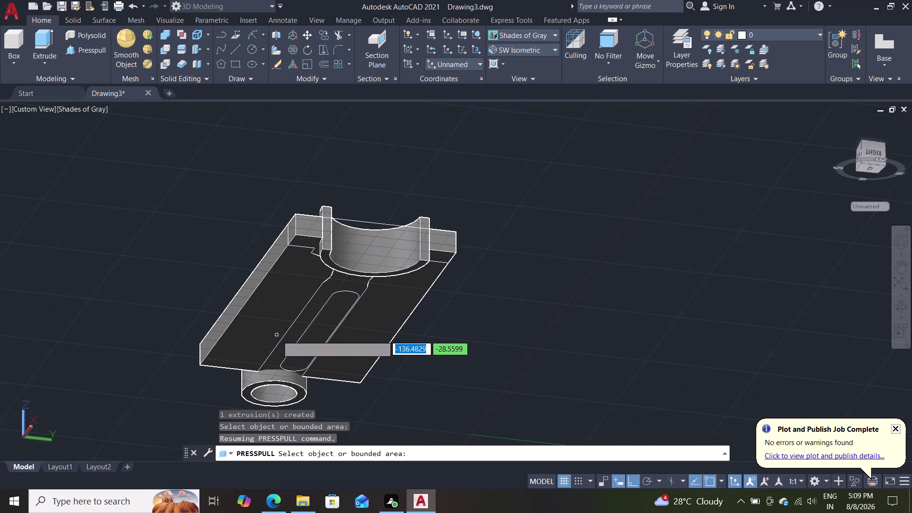
middle_drag(194, 243, 199, 350)
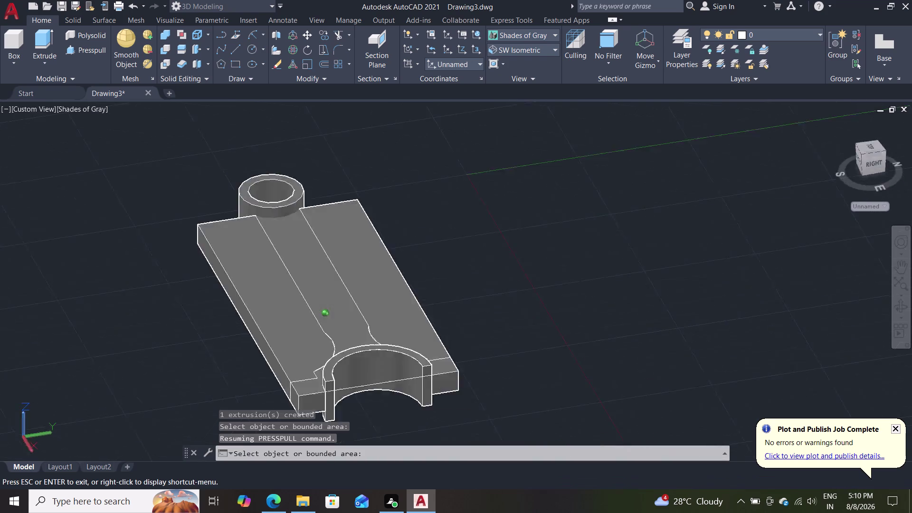
middle_drag(199, 349, 368, 328)
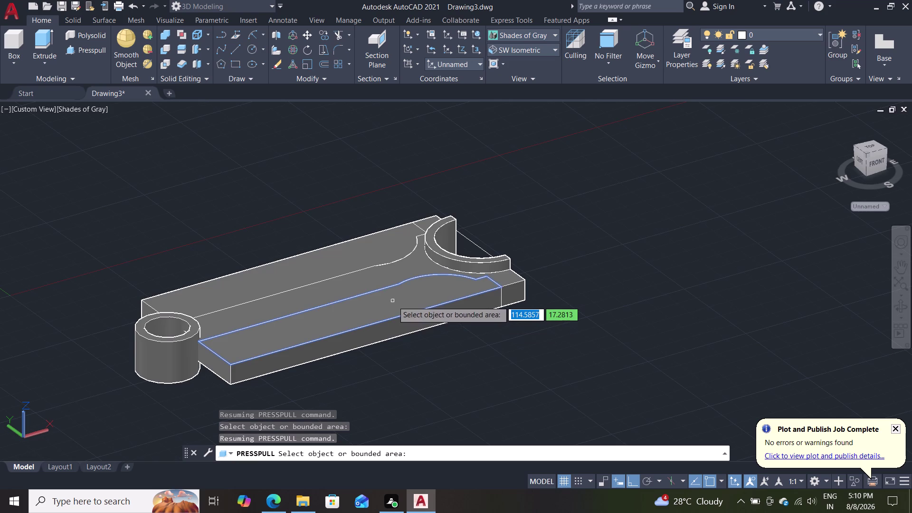
click(393, 301)
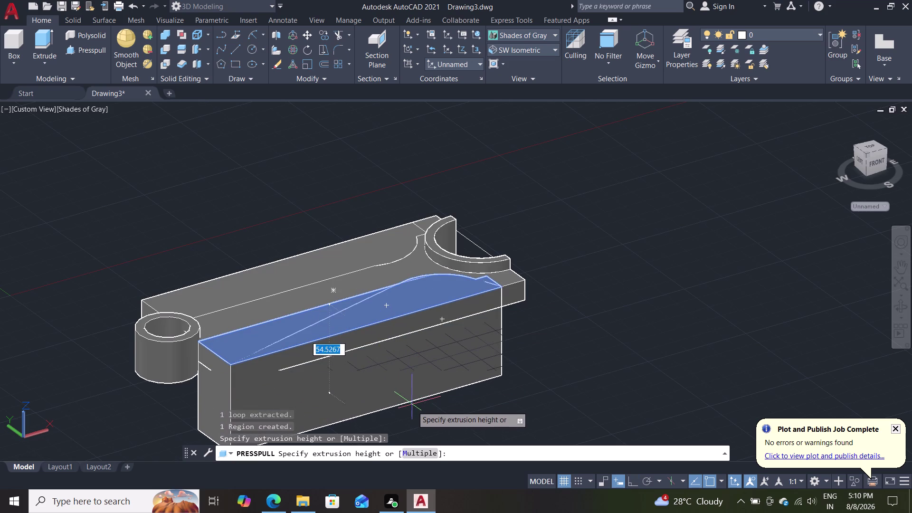
double_click(410, 410)
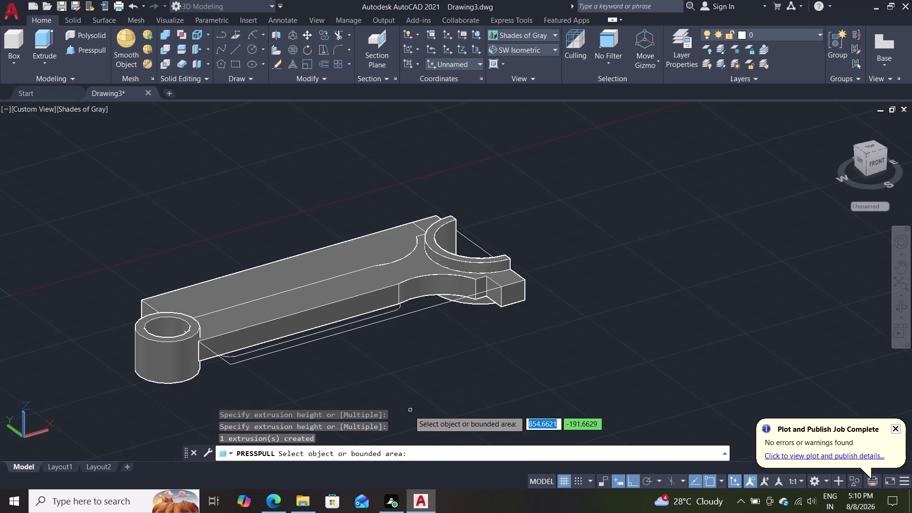
Orbit underneath the rod and pick the narrow edge strip, then cancel.
middle_drag(466, 389, 337, 402)
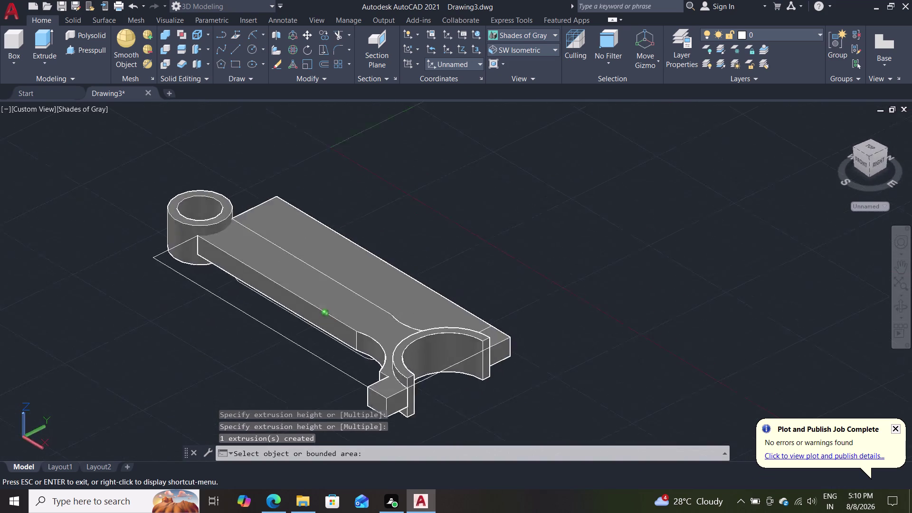
middle_drag(337, 403, 186, 396)
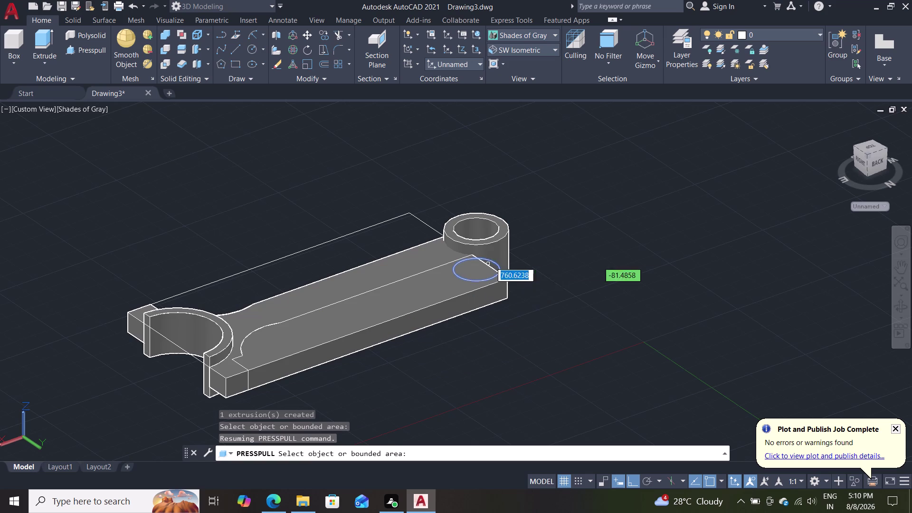
middle_drag(370, 368, 293, 417)
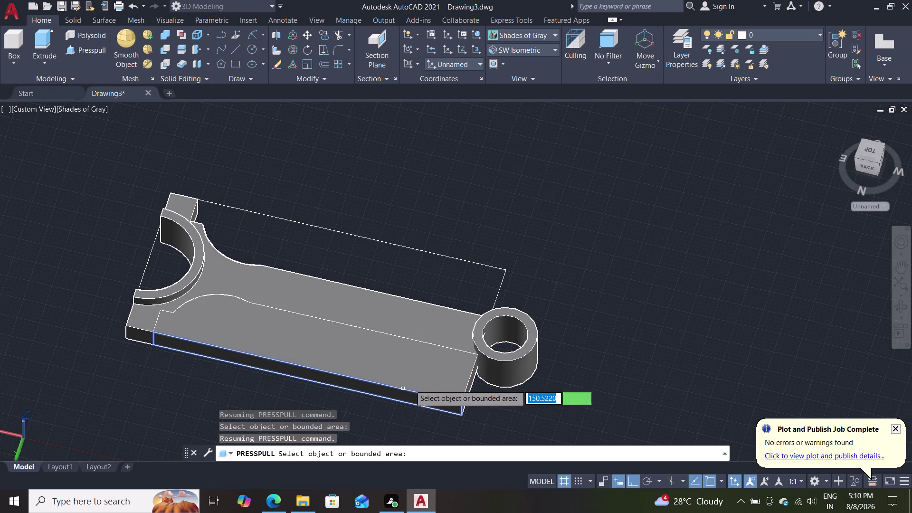
click(197, 350)
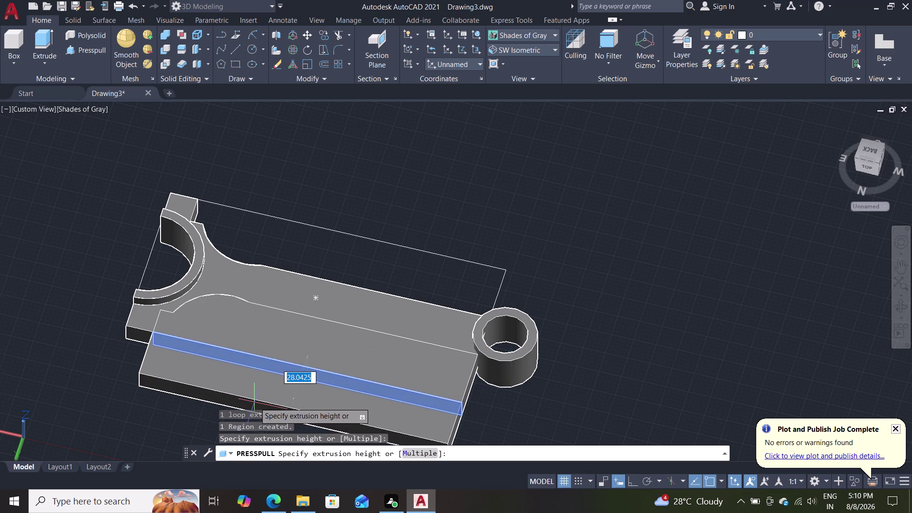
key(Escape)
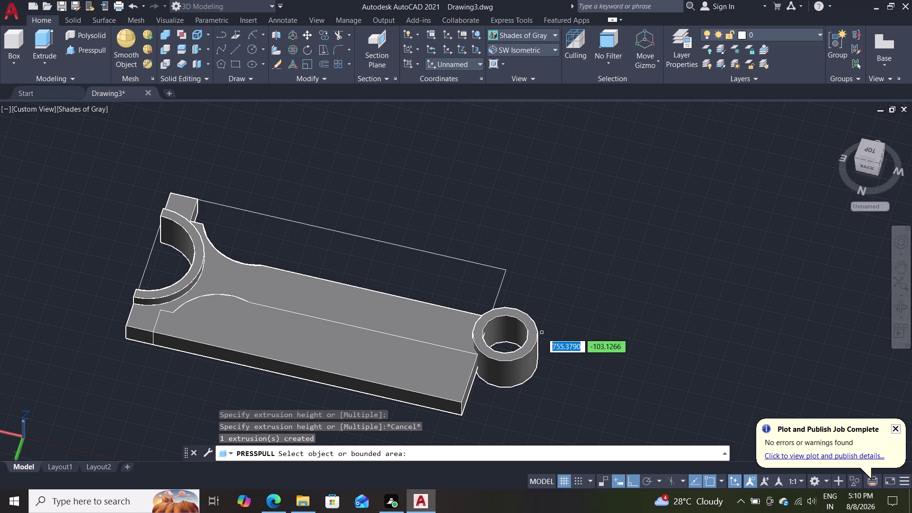
Pull the shank's underside face, view from above, and pick the leftover outline.
middle_drag(504, 405, 517, 284)
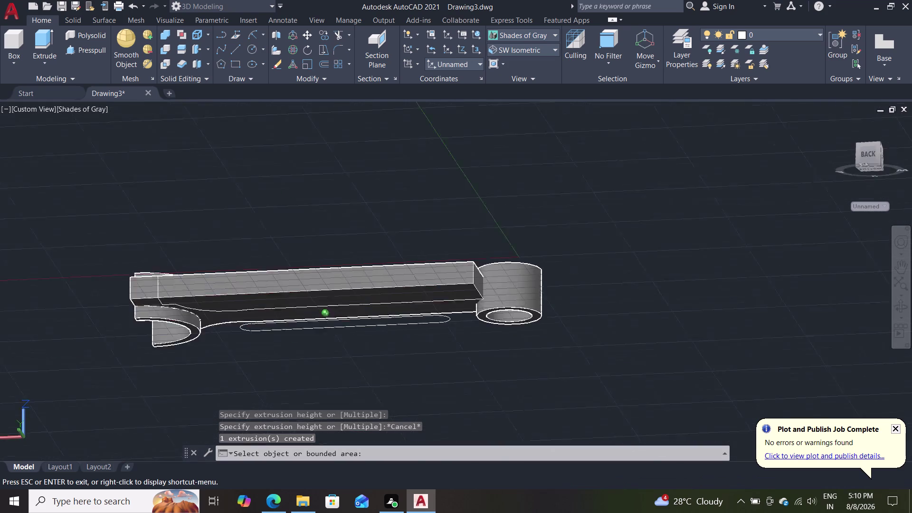
middle_drag(517, 285, 517, 257)
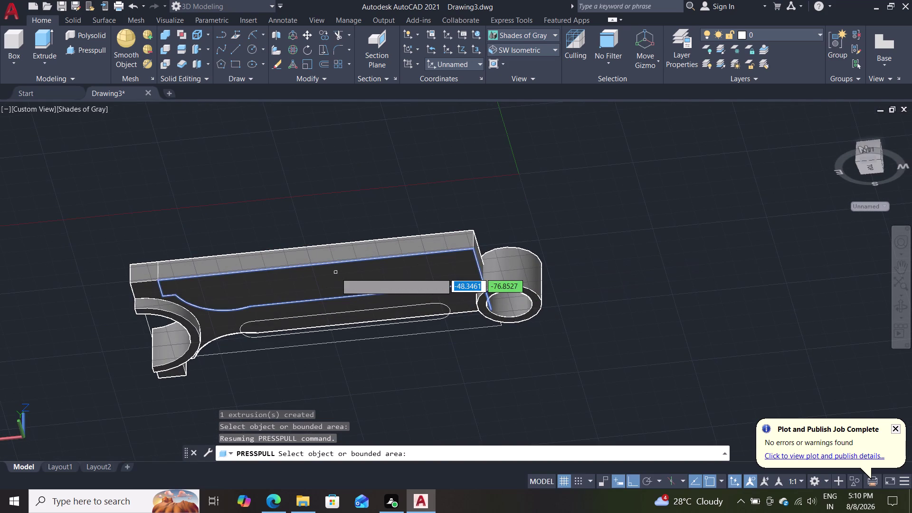
click(336, 273)
click(357, 154)
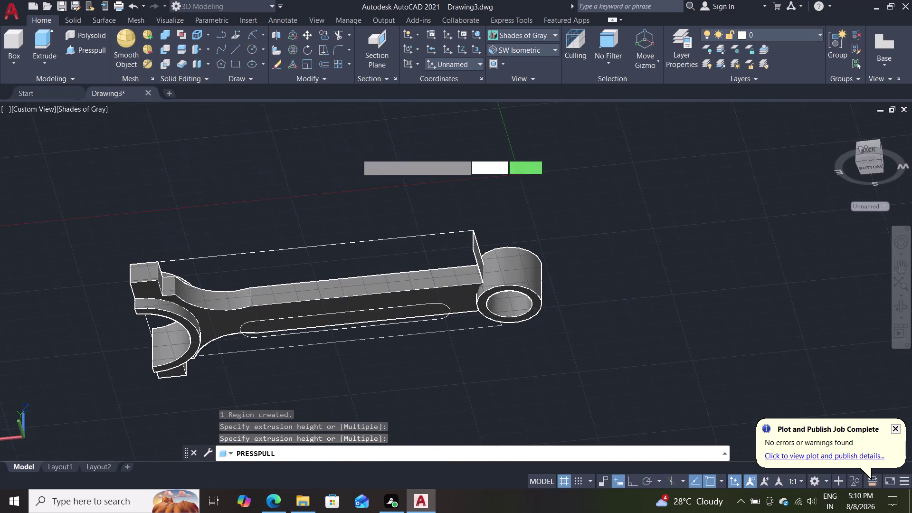
scroll(down, 3)
middle_drag(366, 178, 374, 361)
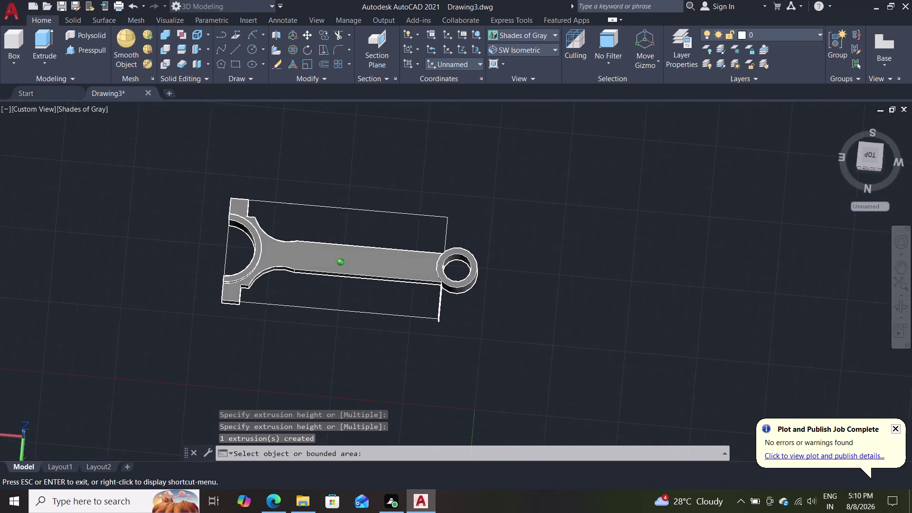
middle_drag(374, 361, 376, 365)
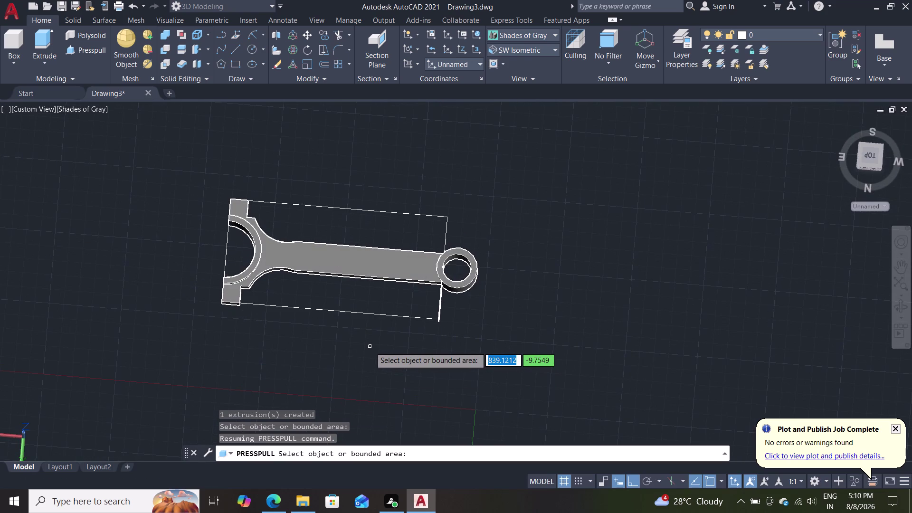
click(397, 314)
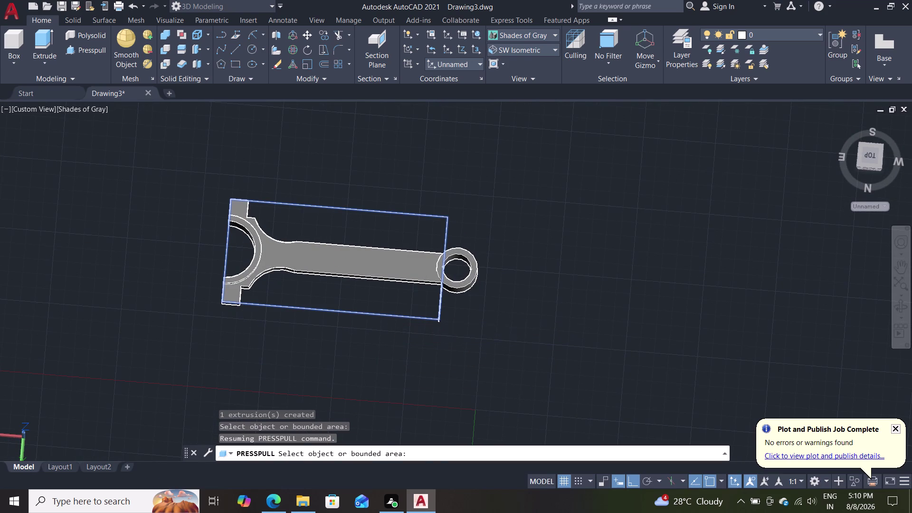
End press-pull, then select and delete the leftover rectangular outline.
key(Escape)
key(Escape)
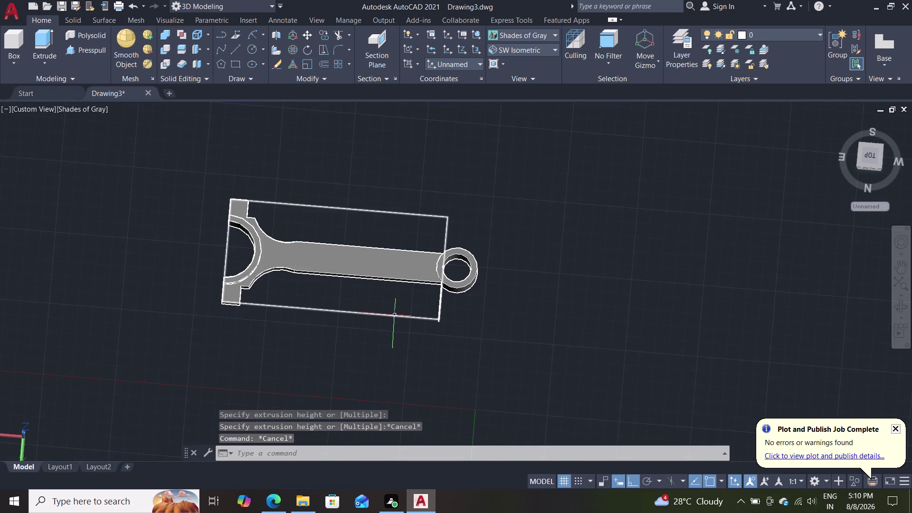
click(395, 316)
key(Delete)
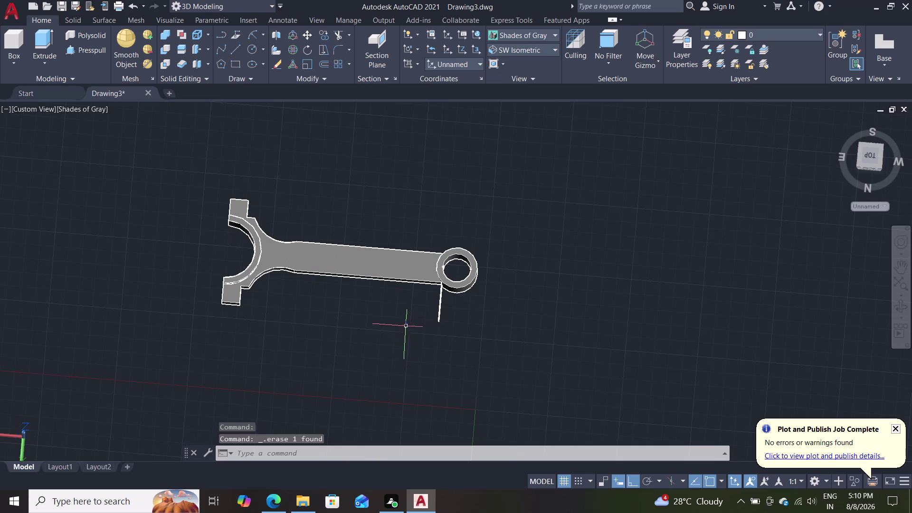
Orbit and zoom around the rod to inspect the sliver beside the small-end eye.
middle_drag(410, 359, 403, 309)
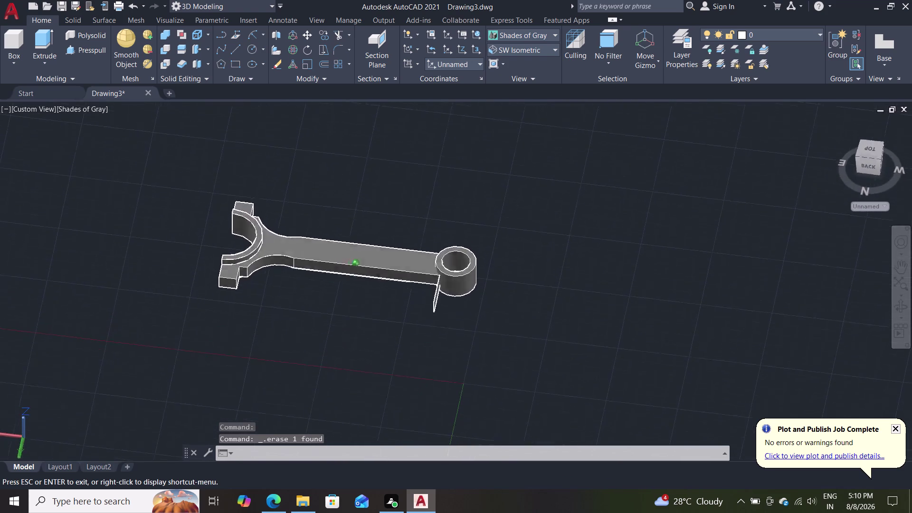
middle_drag(402, 309, 266, 338)
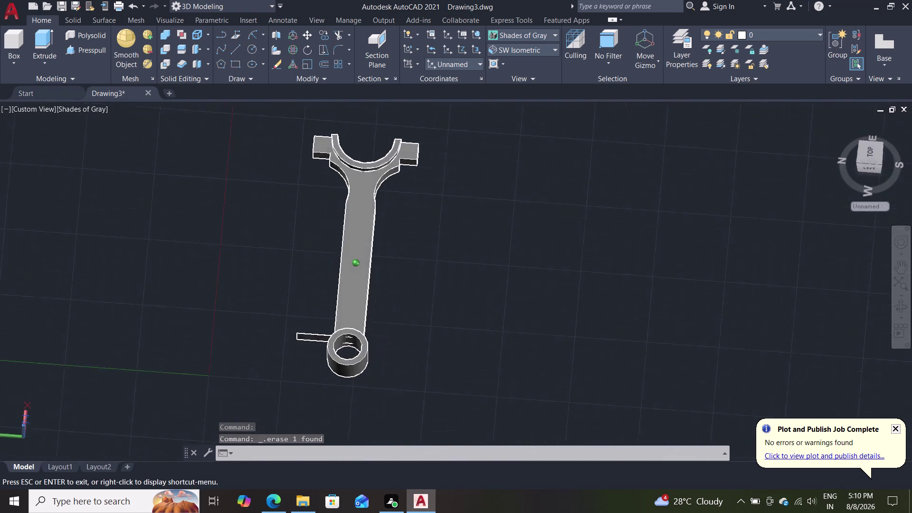
middle_drag(266, 339, 270, 331)
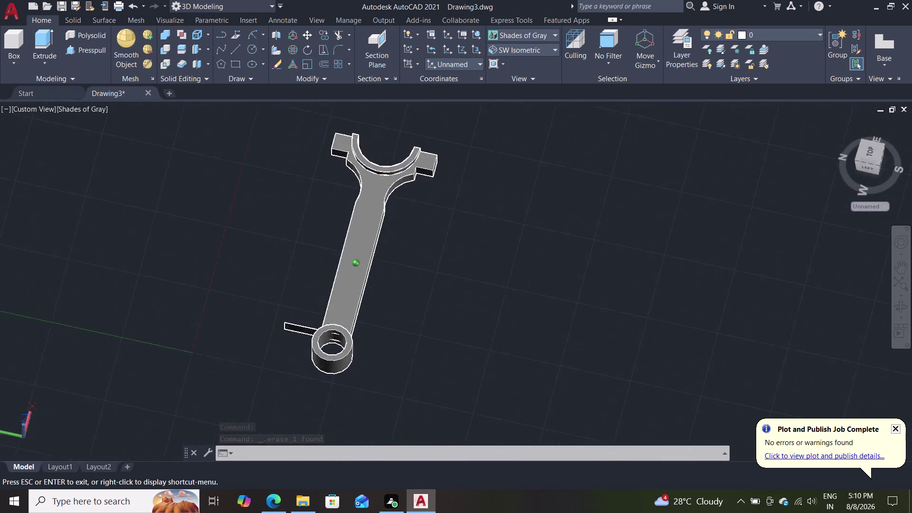
middle_drag(270, 331, 523, 252)
scroll(down, 3)
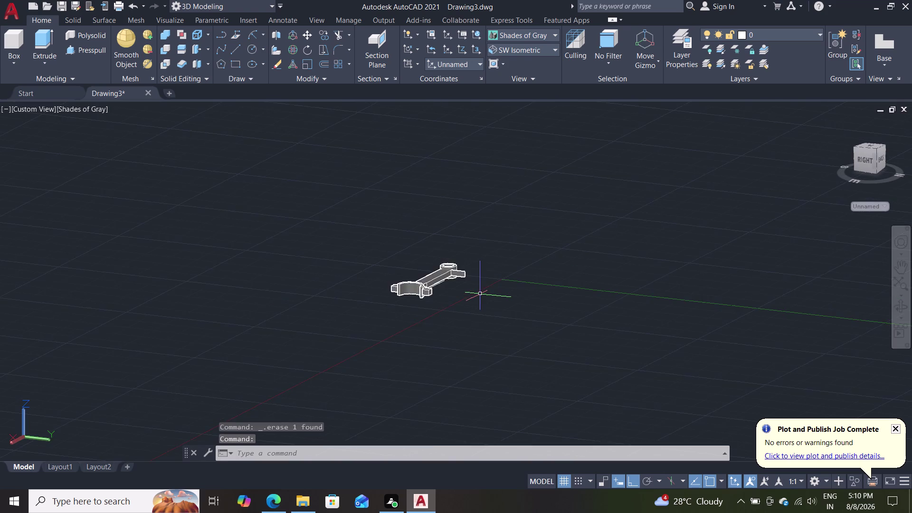
scroll(up, 3)
scroll(up, 3)
middle_drag(361, 287, 360, 366)
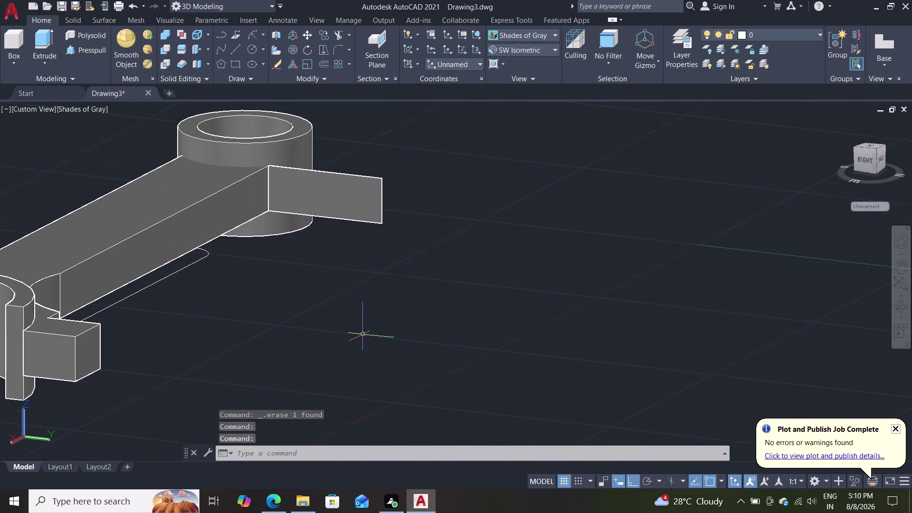
scroll(down, 3)
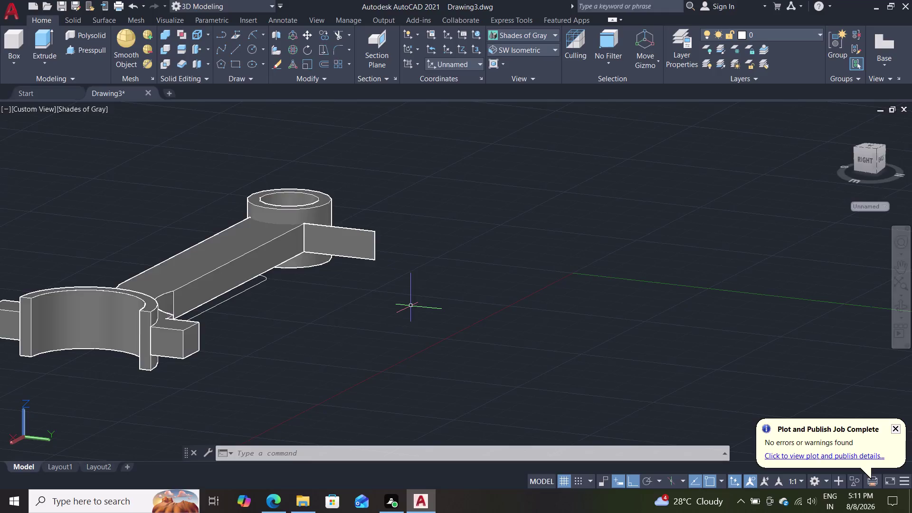
middle_drag(415, 302, 327, 331)
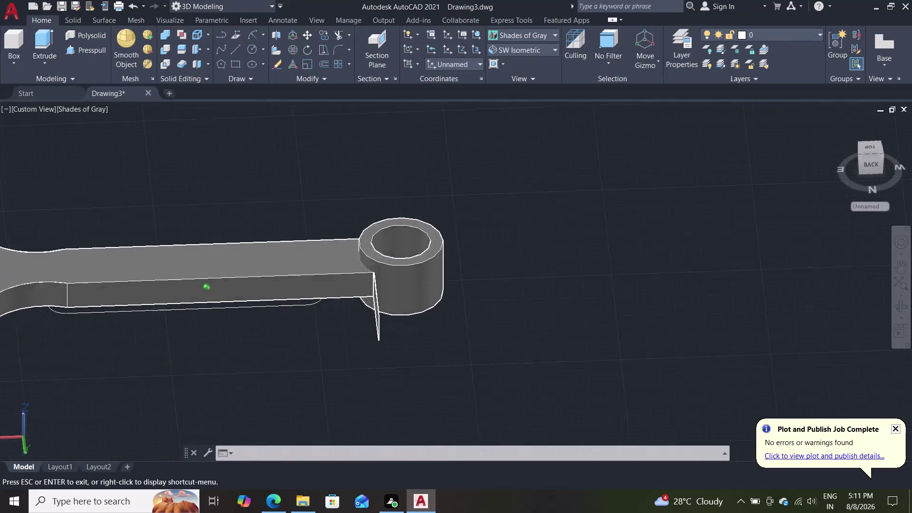
middle_drag(327, 331, 287, 305)
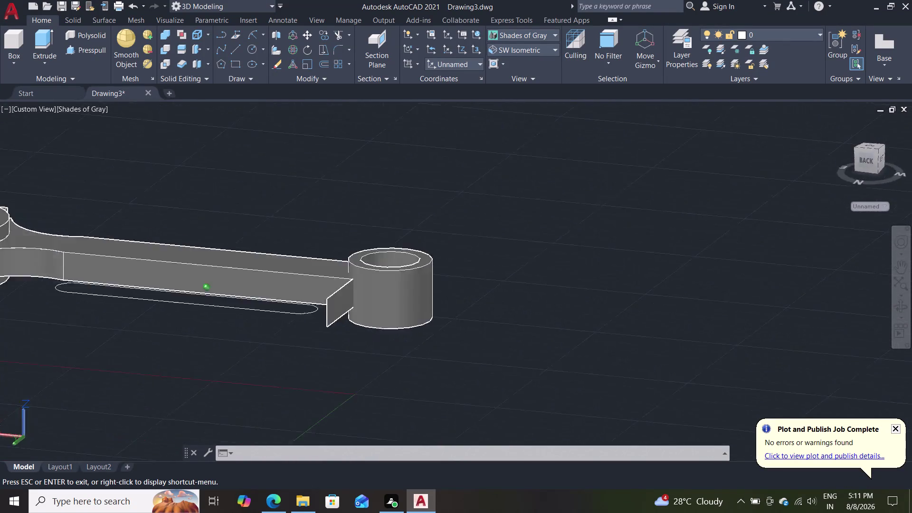
middle_drag(288, 304, 304, 376)
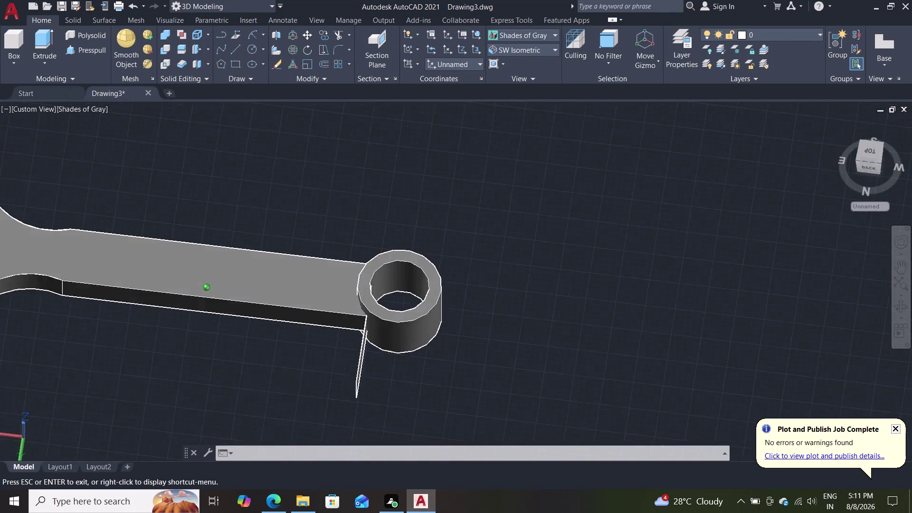
middle_drag(304, 377, 308, 348)
Press-pull the thin region beside the small-end eye into a flat plate, then orbit.
click(90, 54)
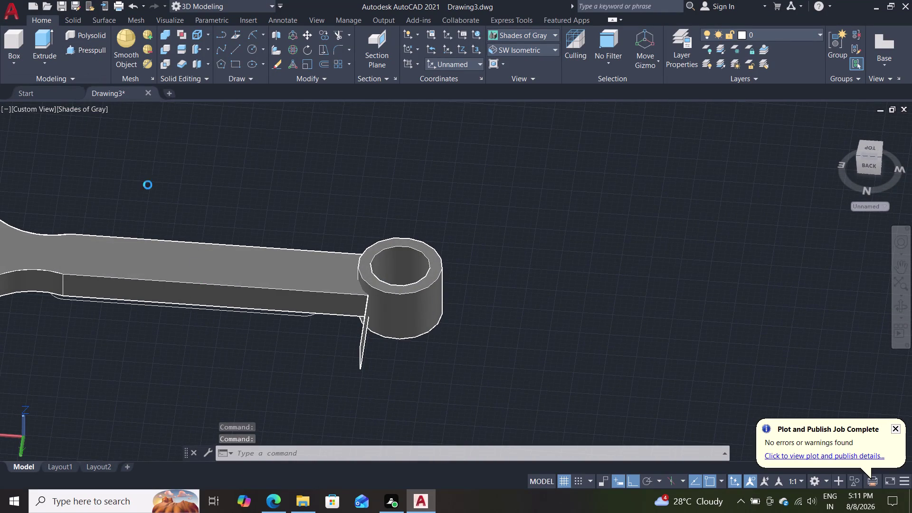
middle_drag(384, 379, 308, 344)
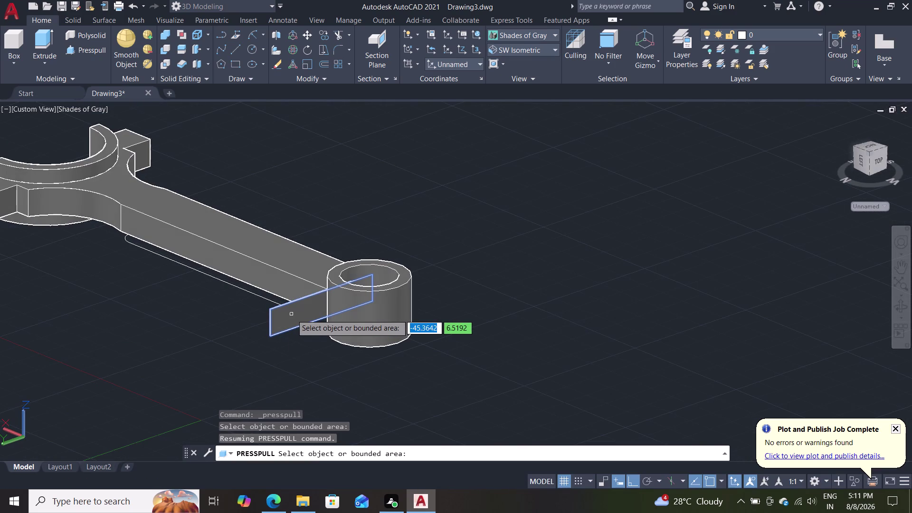
middle_drag(197, 383, 376, 355)
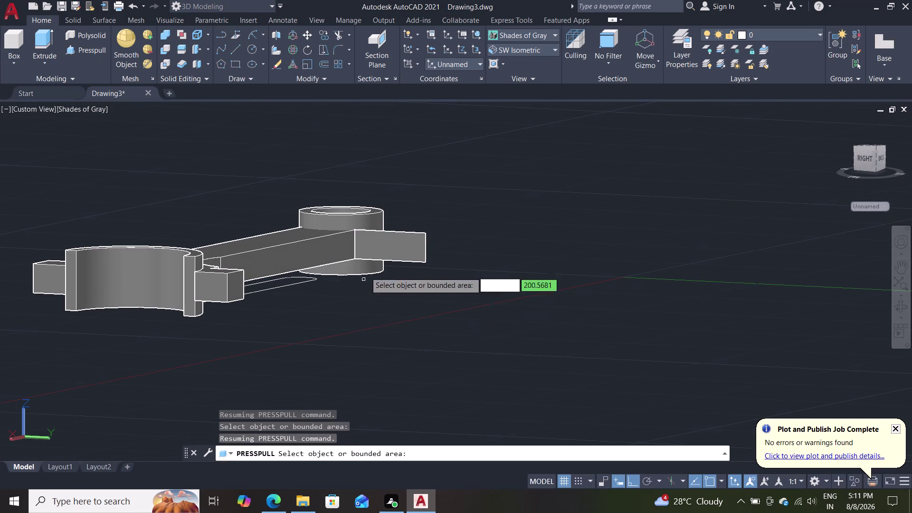
click(401, 244)
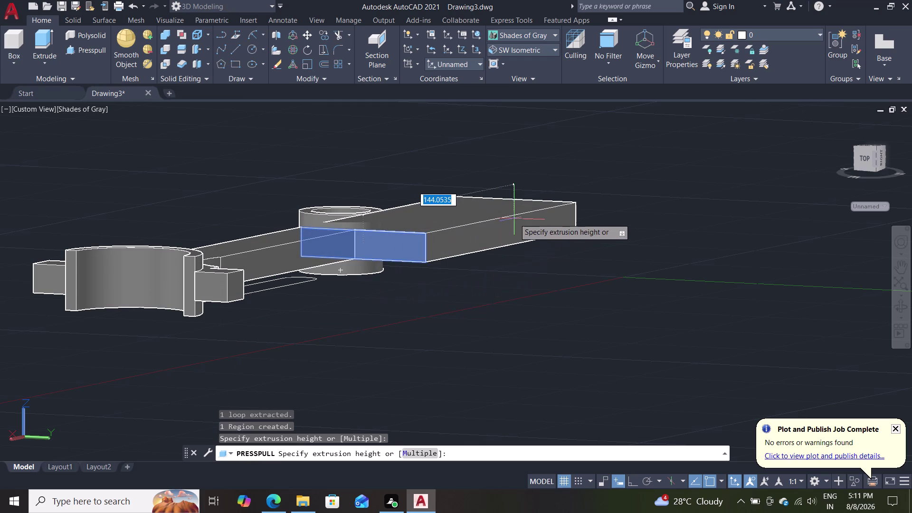
middle_drag(515, 247, 472, 383)
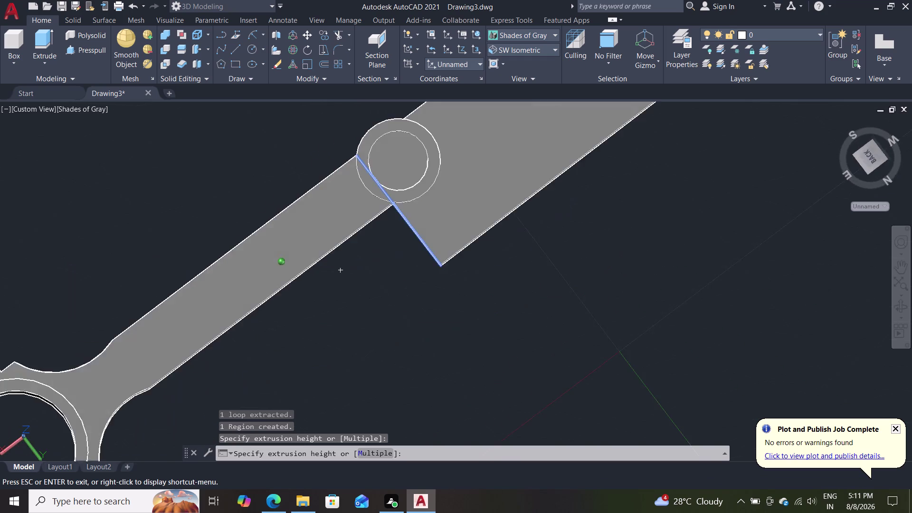
middle_drag(472, 383, 422, 373)
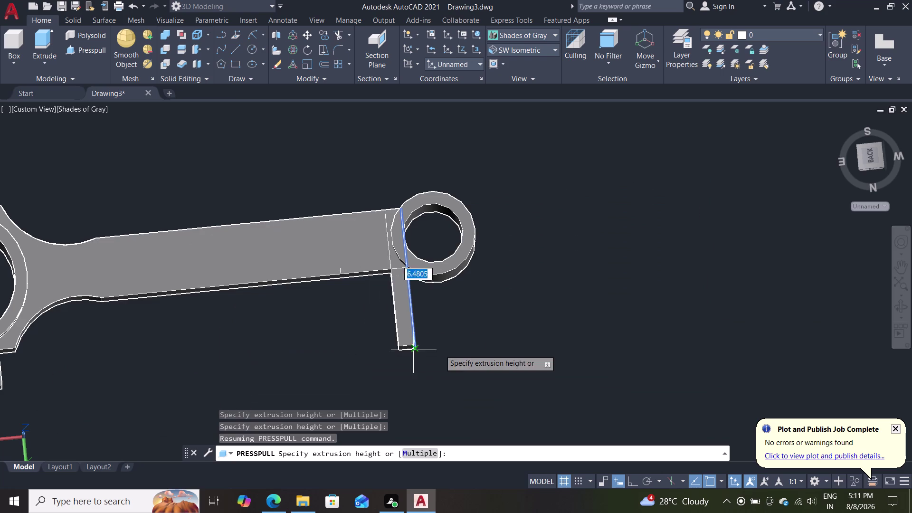
key(Escape)
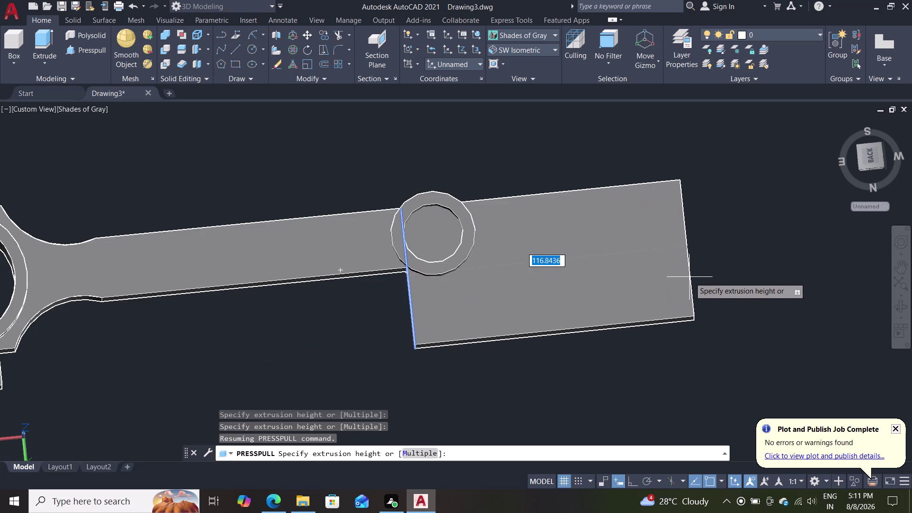
scroll(down, 3)
middle_drag(554, 351, 577, 217)
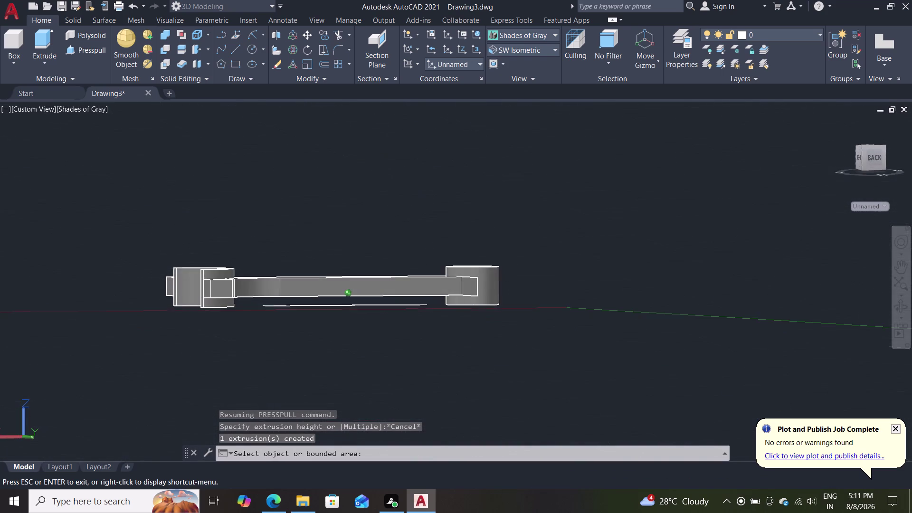
middle_drag(577, 217, 493, 279)
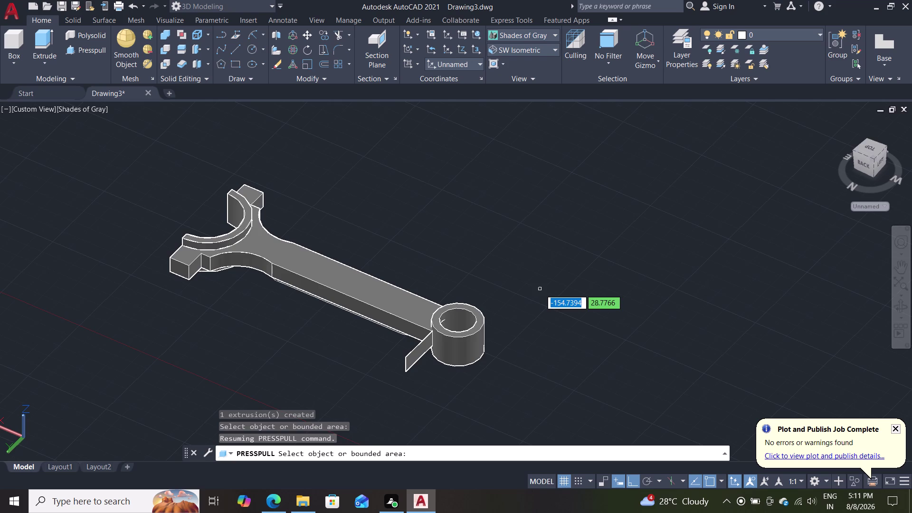
key(Escape)
key(Escape)
middle_drag(571, 299, 547, 322)
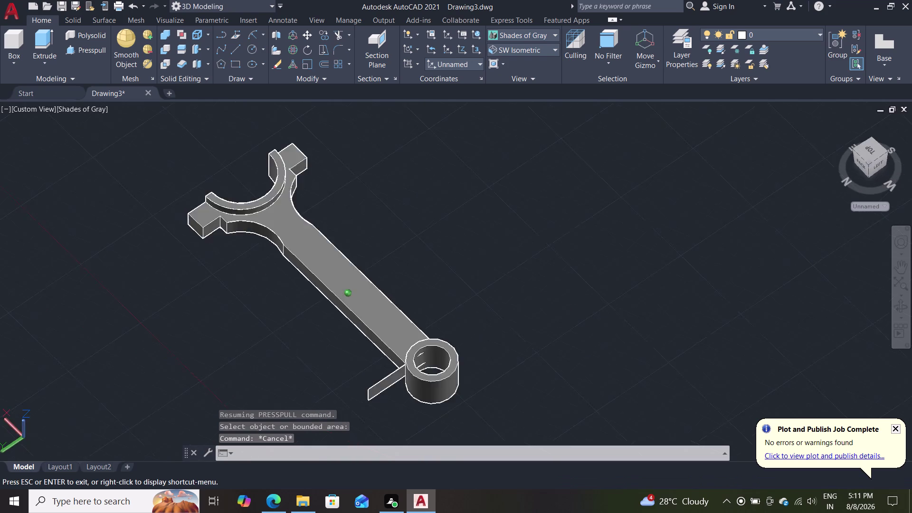
middle_drag(547, 323, 362, 366)
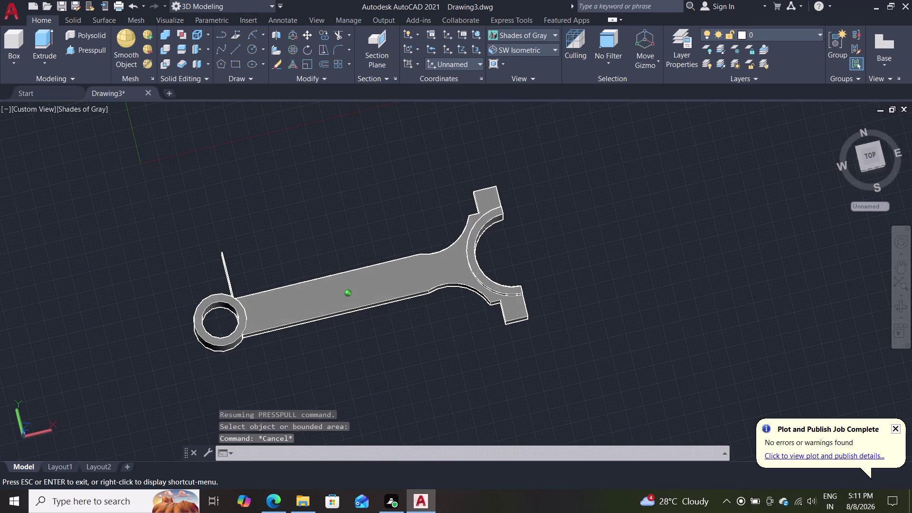
middle_drag(361, 367, 348, 338)
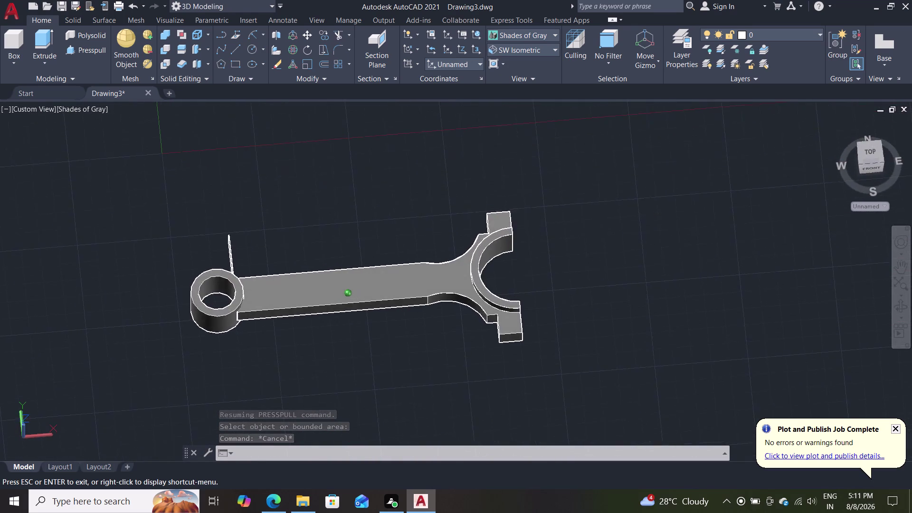
middle_drag(348, 338, 679, 272)
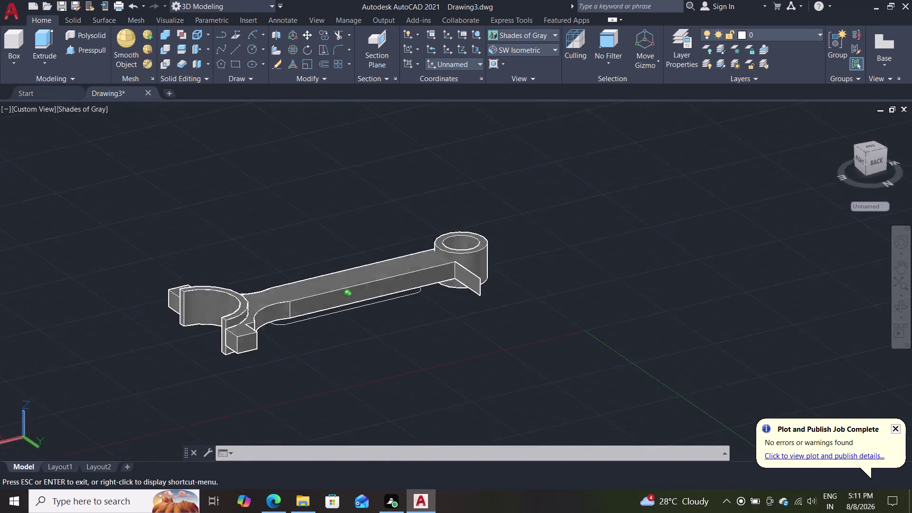
middle_drag(679, 272, 671, 318)
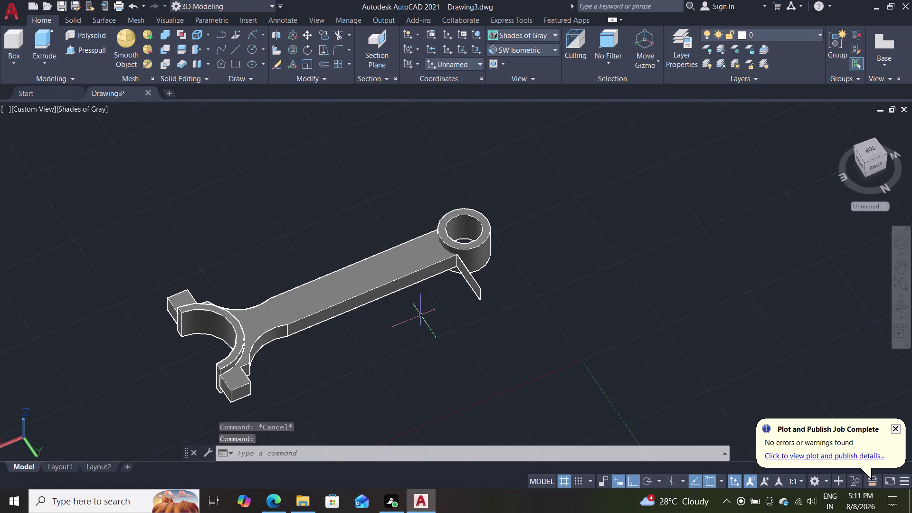
double_click(472, 281)
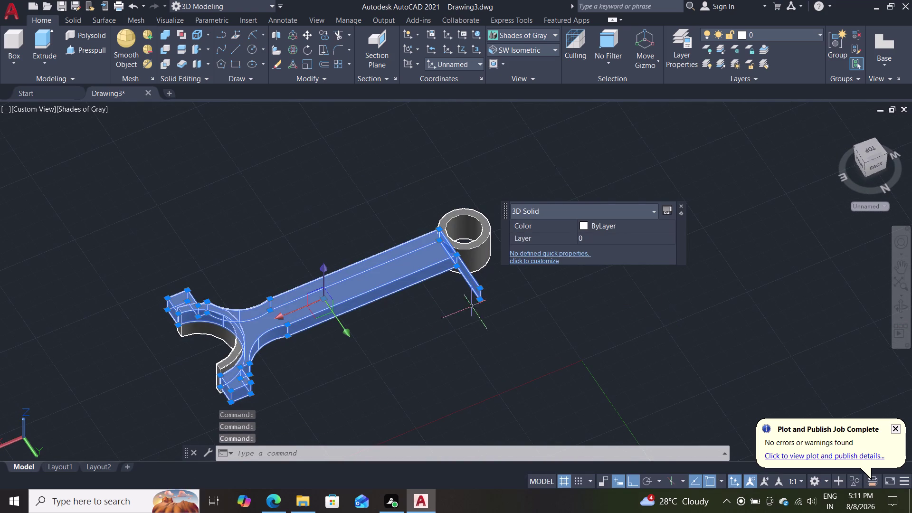
key(Escape)
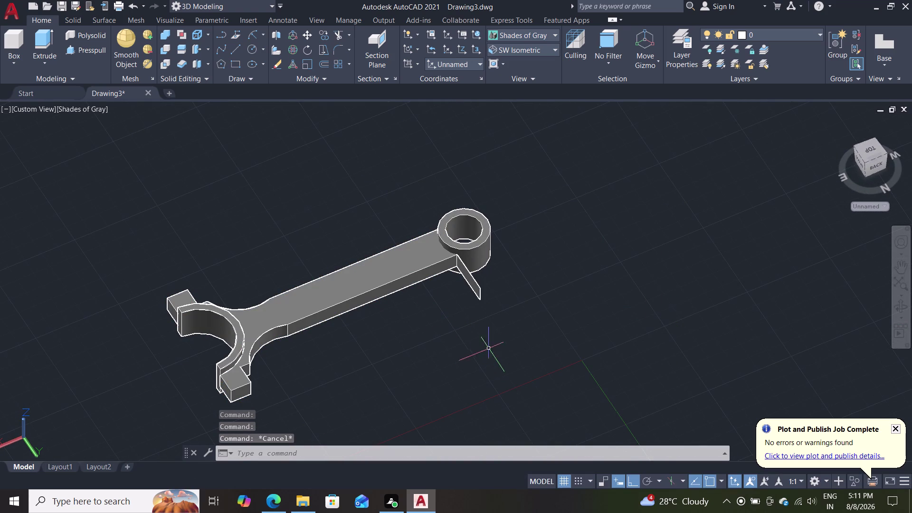
middle_drag(490, 347, 452, 373)
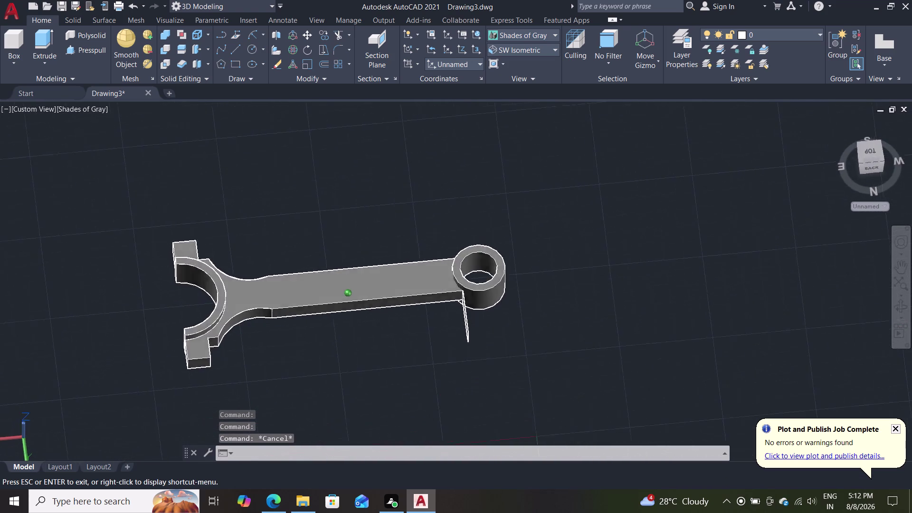
middle_drag(452, 373, 456, 379)
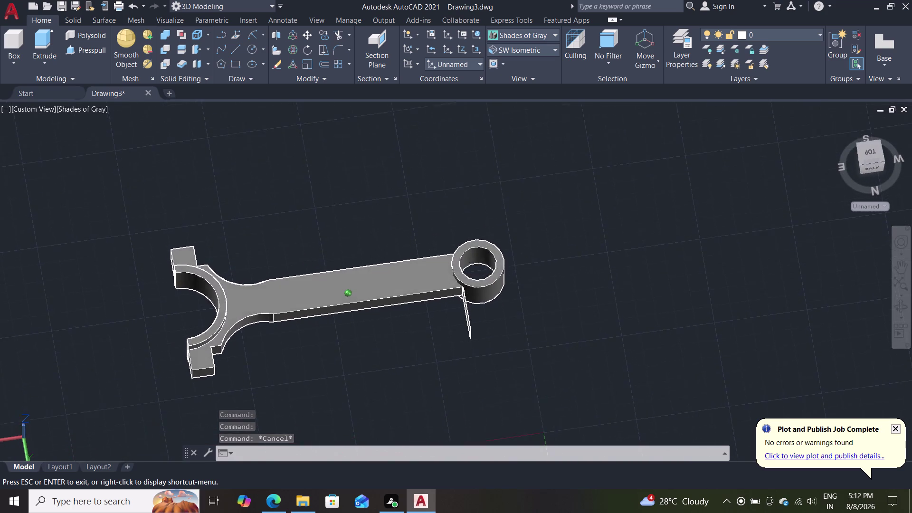
middle_drag(457, 380, 458, 406)
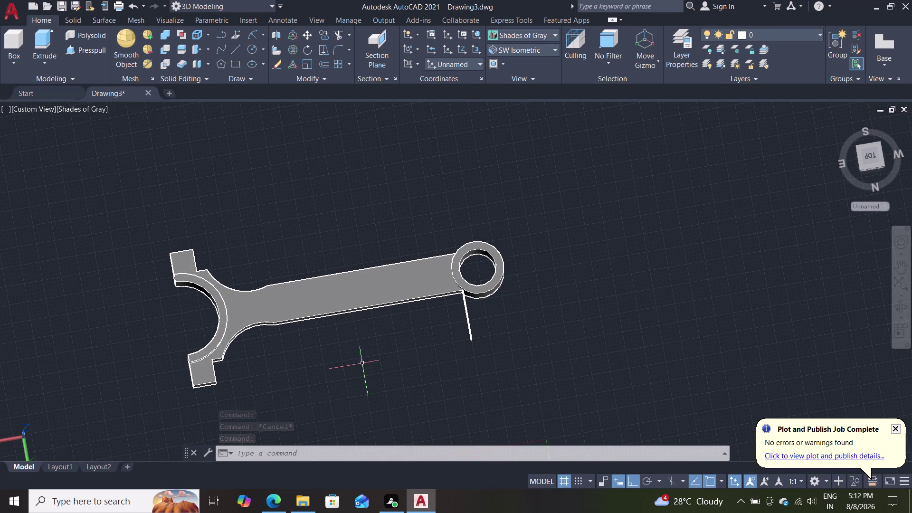
middle_drag(378, 370, 384, 314)
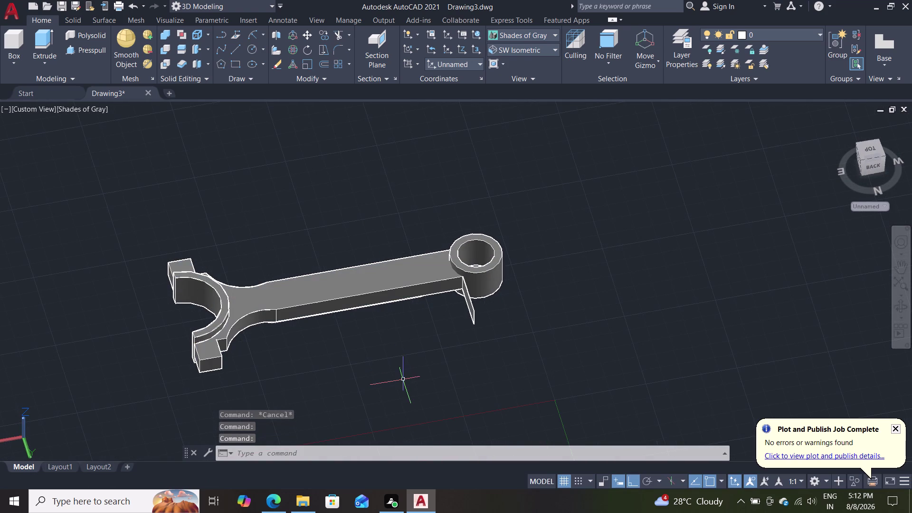
click(474, 308)
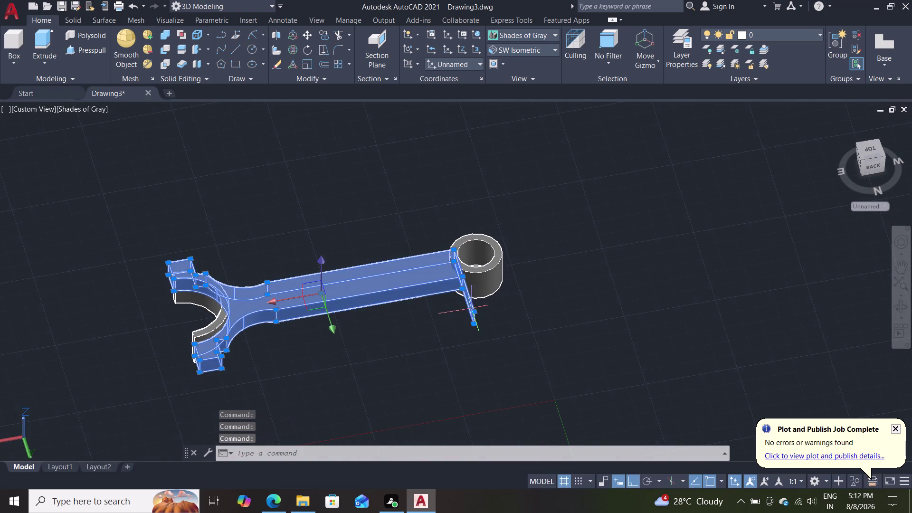
key(Escape)
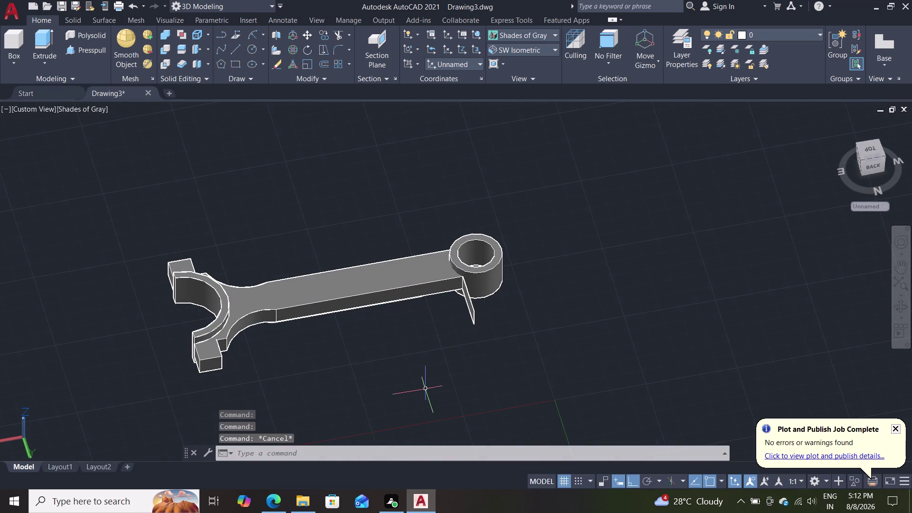
right_drag(197, 512, 228, 512)
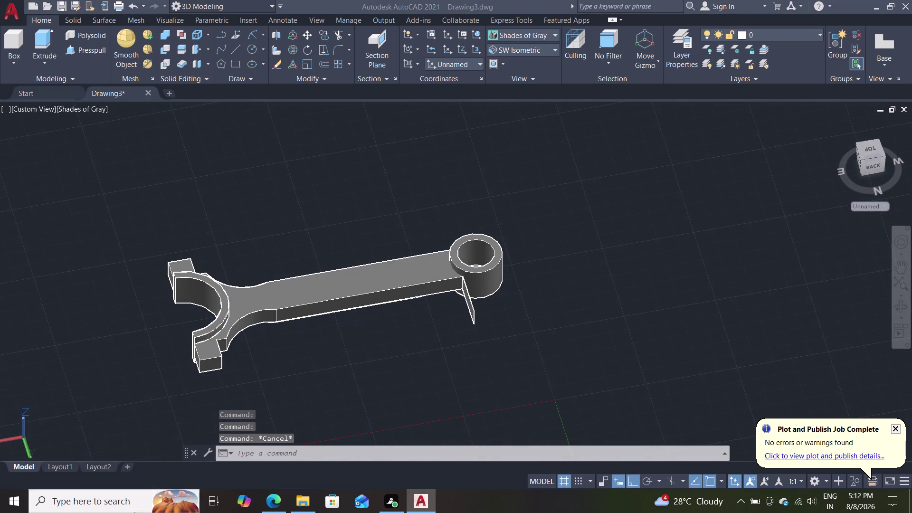
right_drag(227, 512, 170, 512)
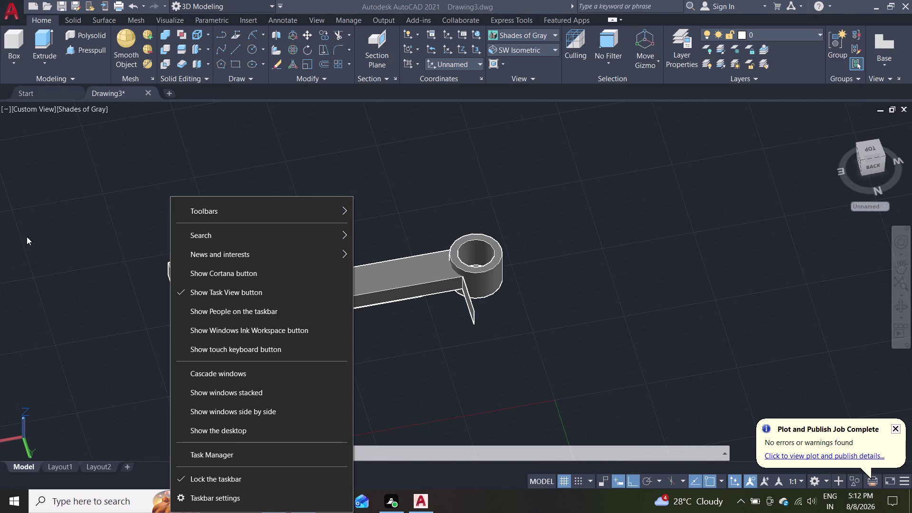
click(27, 231)
middle_drag(382, 342, 379, 337)
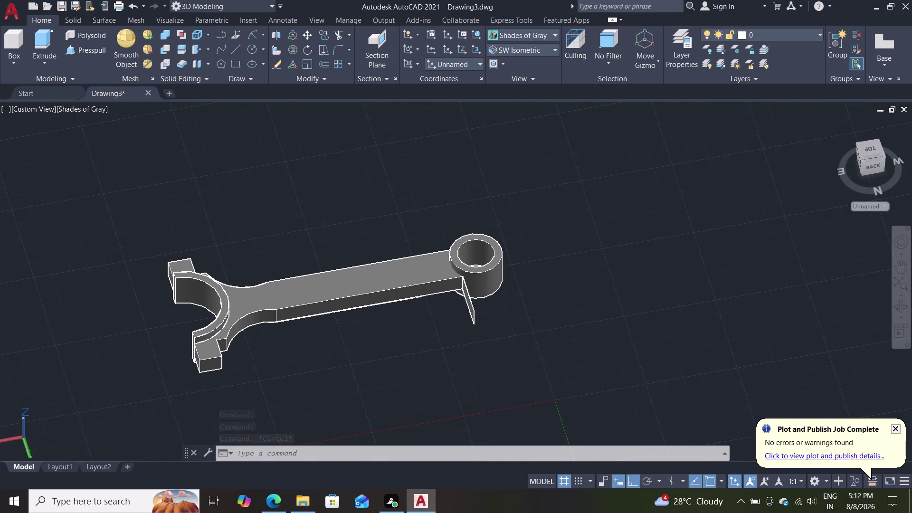
middle_drag(378, 337, 416, 298)
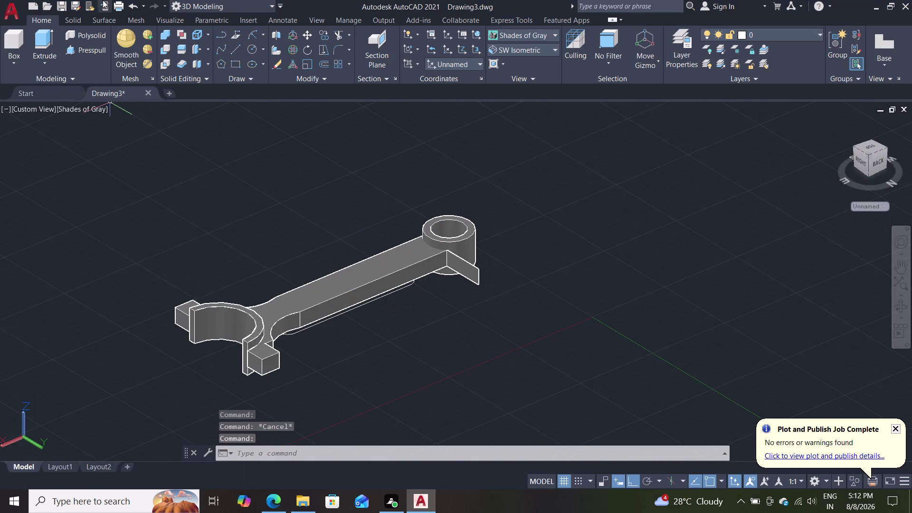
click(98, 50)
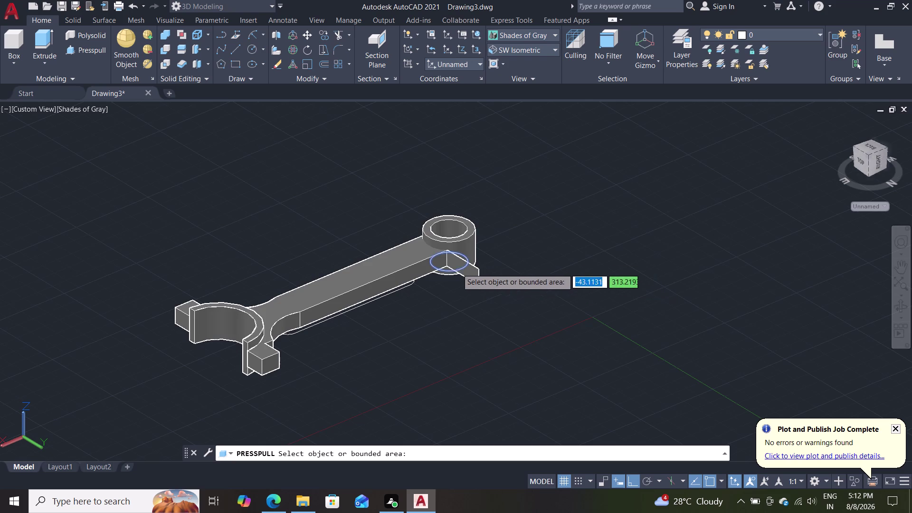
middle_drag(514, 273, 473, 311)
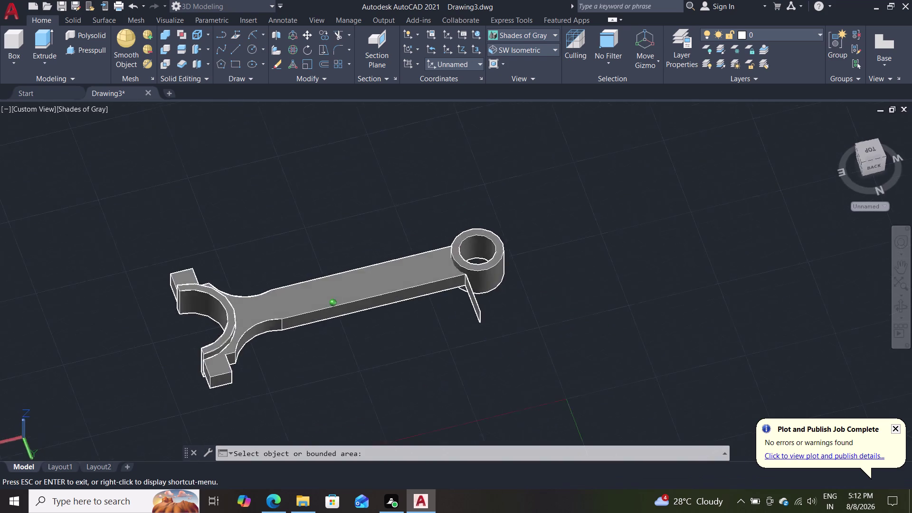
middle_drag(473, 311, 424, 240)
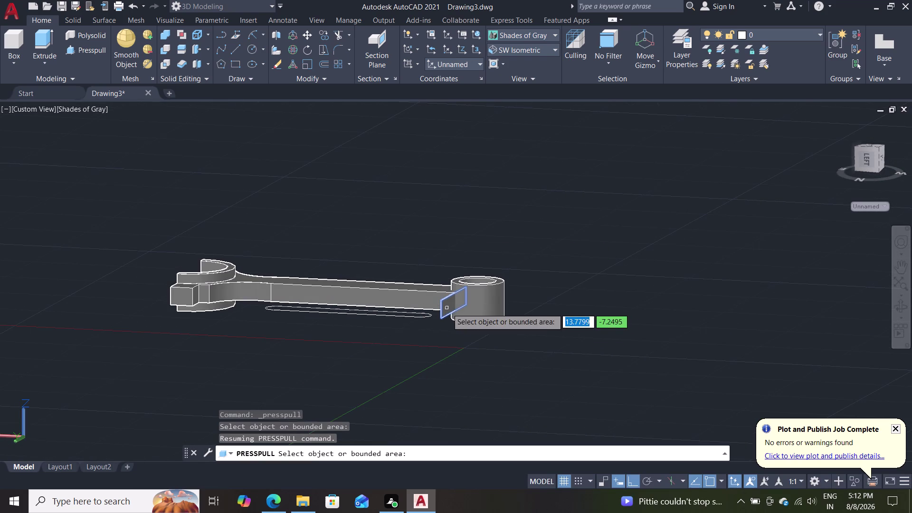
click(450, 311)
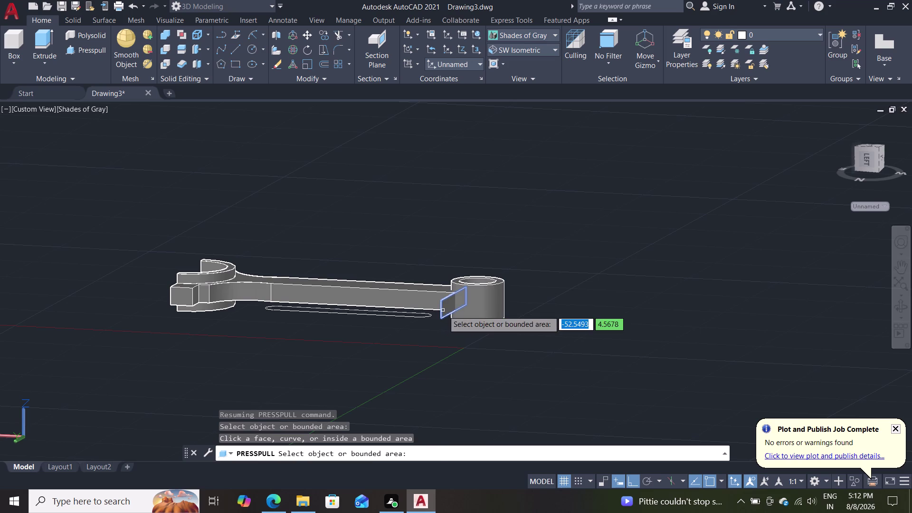
click(443, 311)
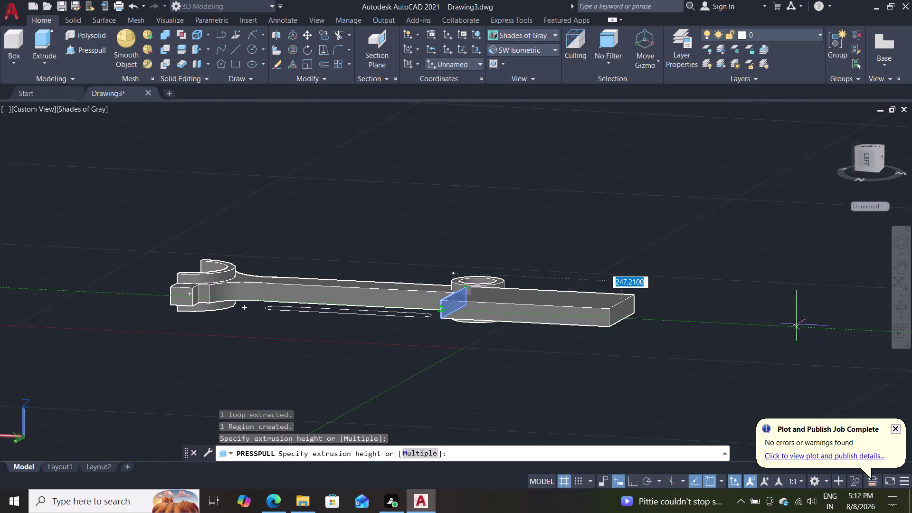
click(783, 318)
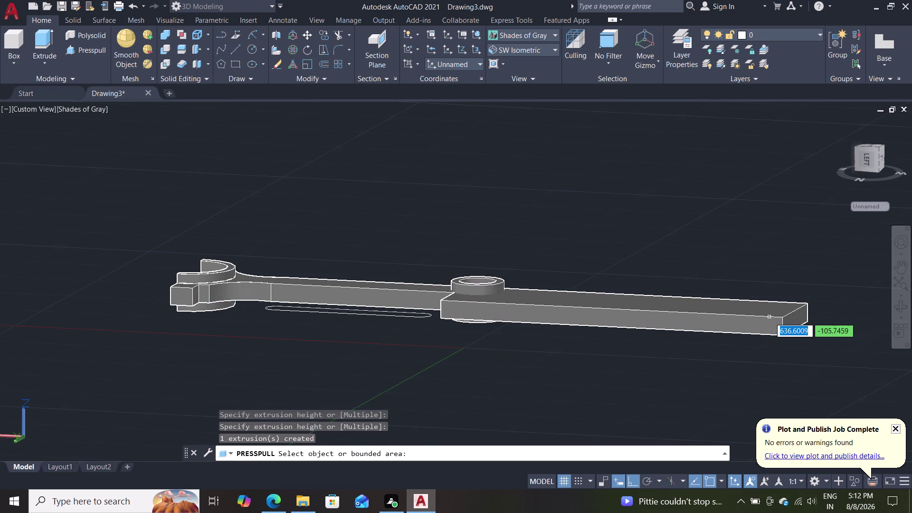
key(ctrl+z)
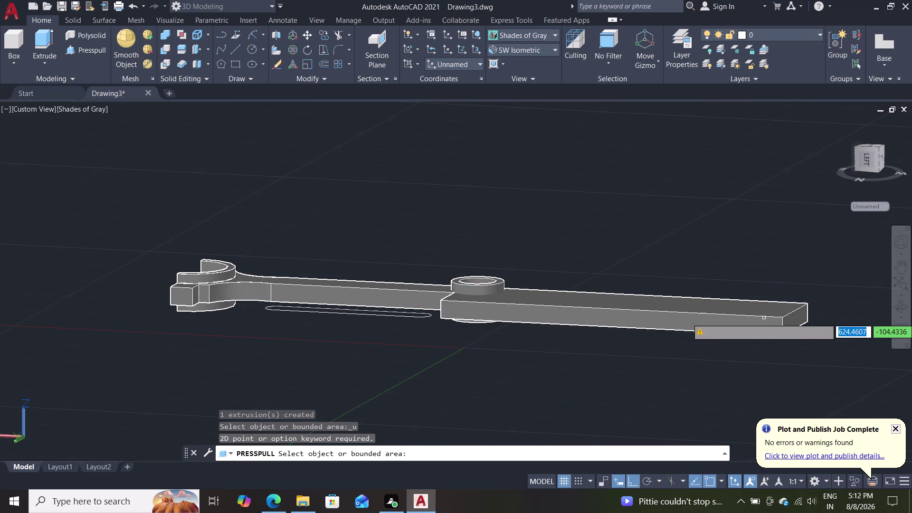
key(Escape)
key(ctrl+z)
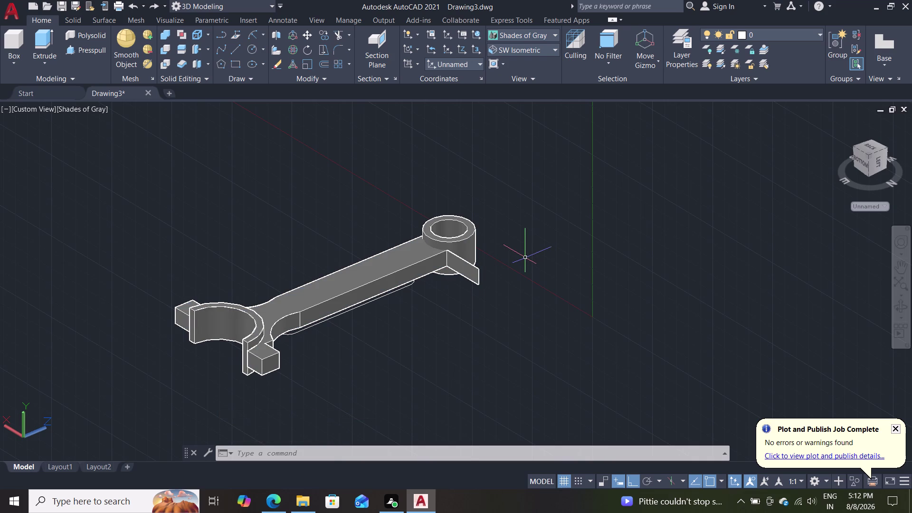
scroll(up, 3)
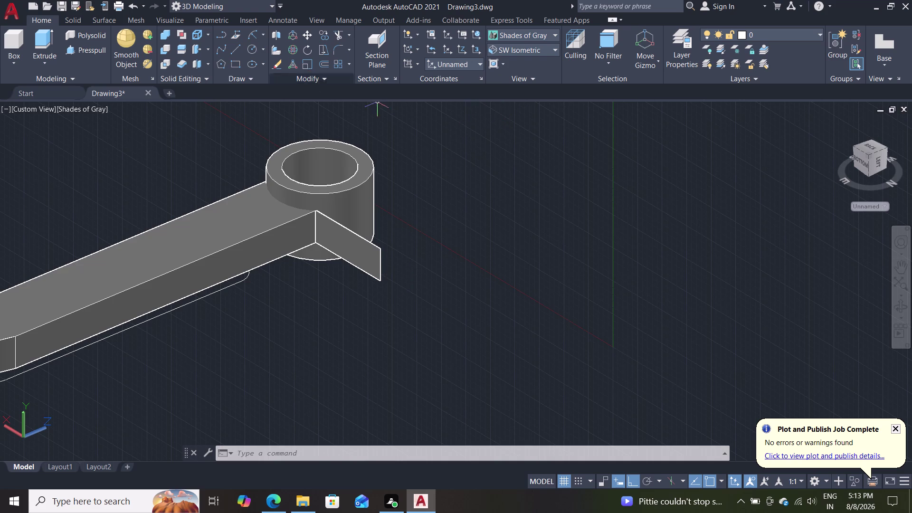
click(504, 33)
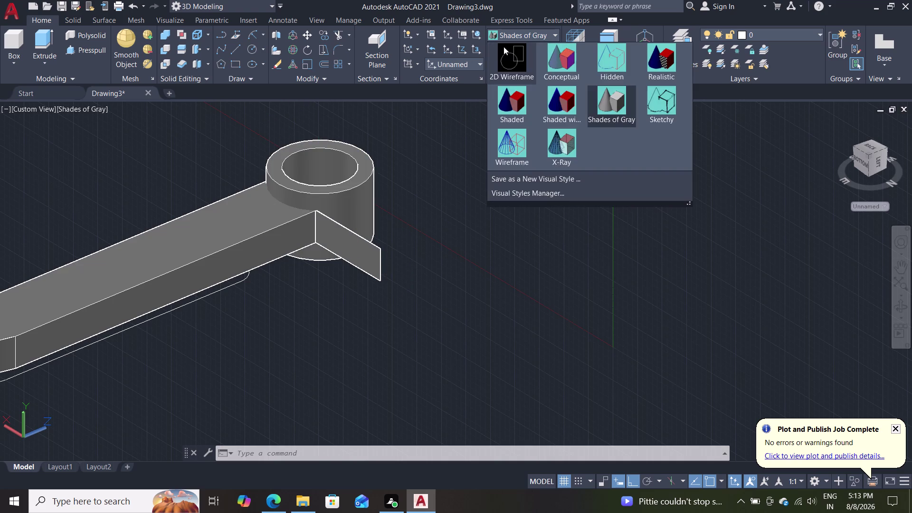
click(513, 46)
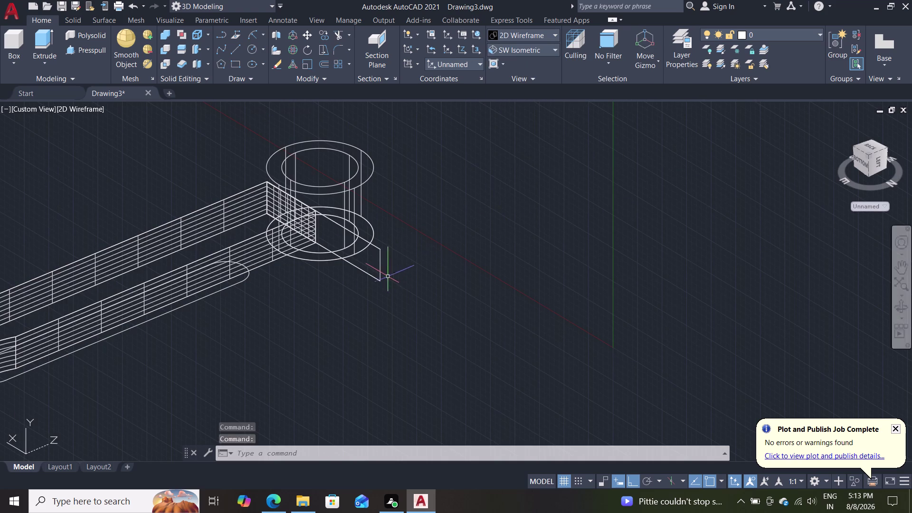
click(380, 268)
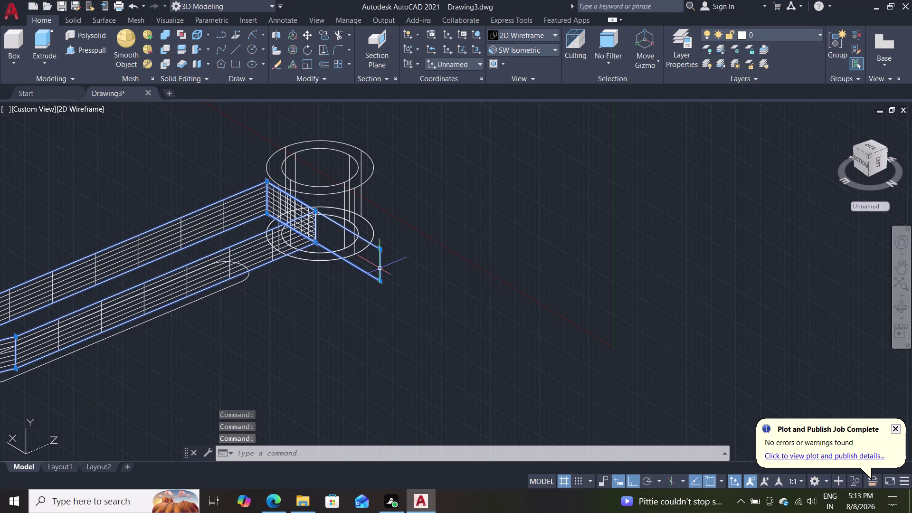
drag(379, 247, 373, 242)
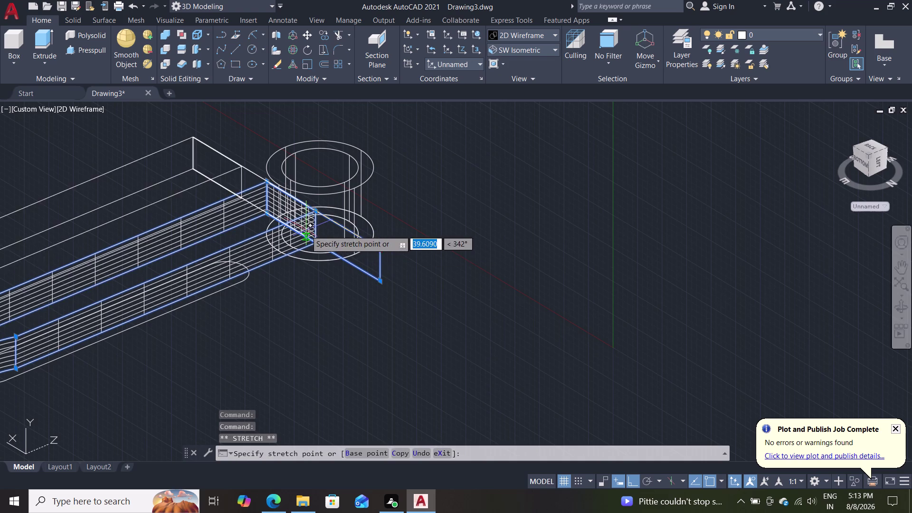
key(Escape)
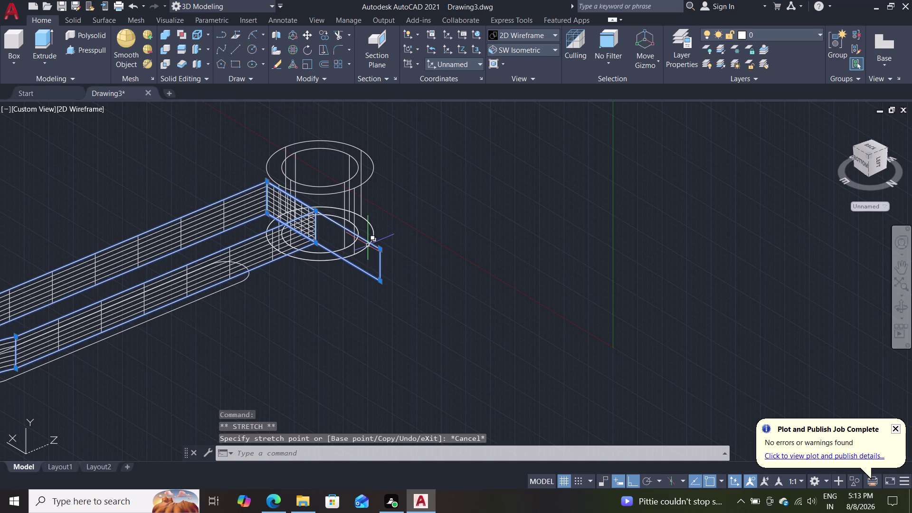
key(Escape)
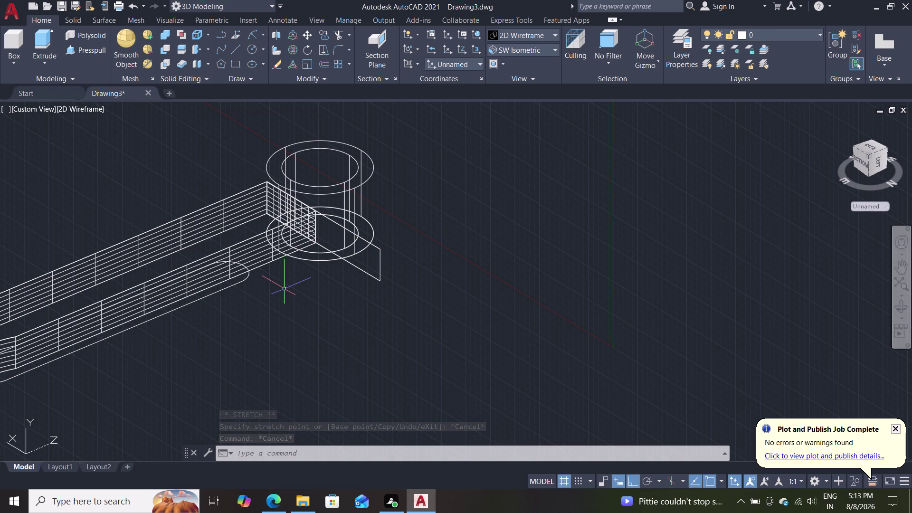
key(x)
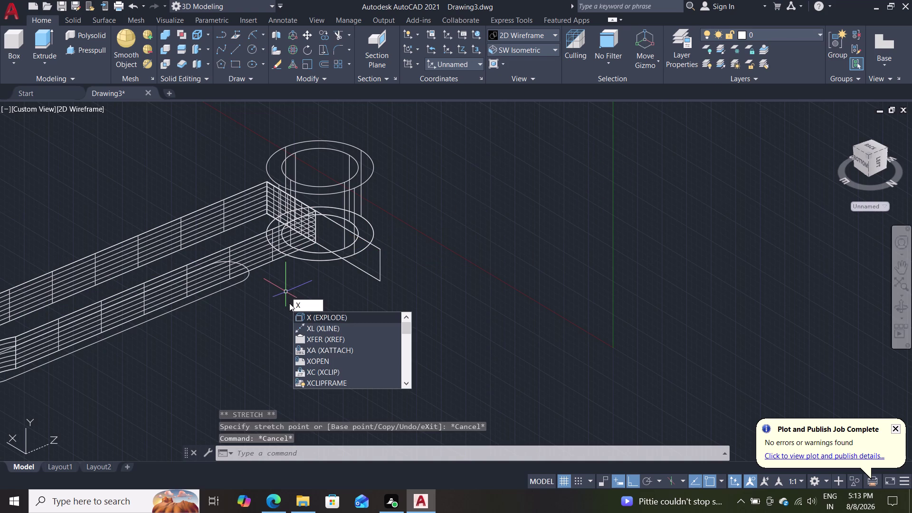
key(Escape)
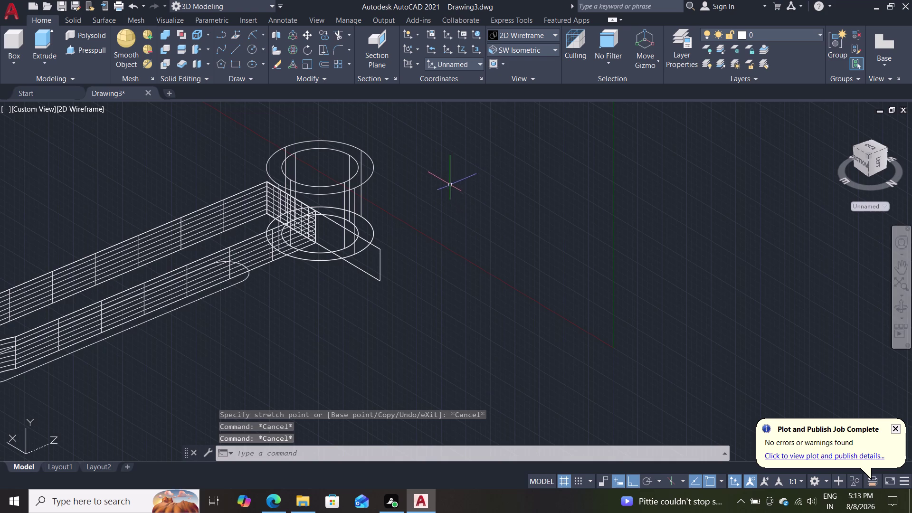
middle_drag(472, 190, 468, 262)
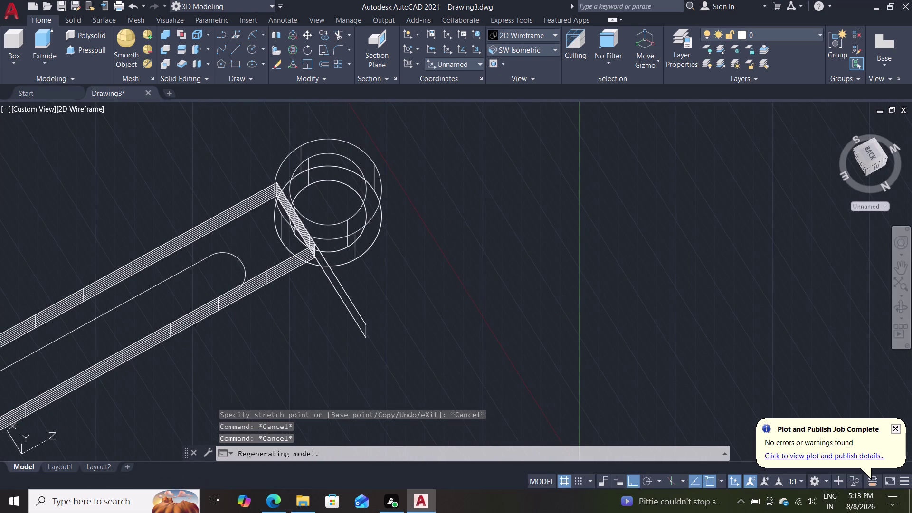
Select the flat side plate beside the lug and explode it.
drag(438, 146, 405, 148)
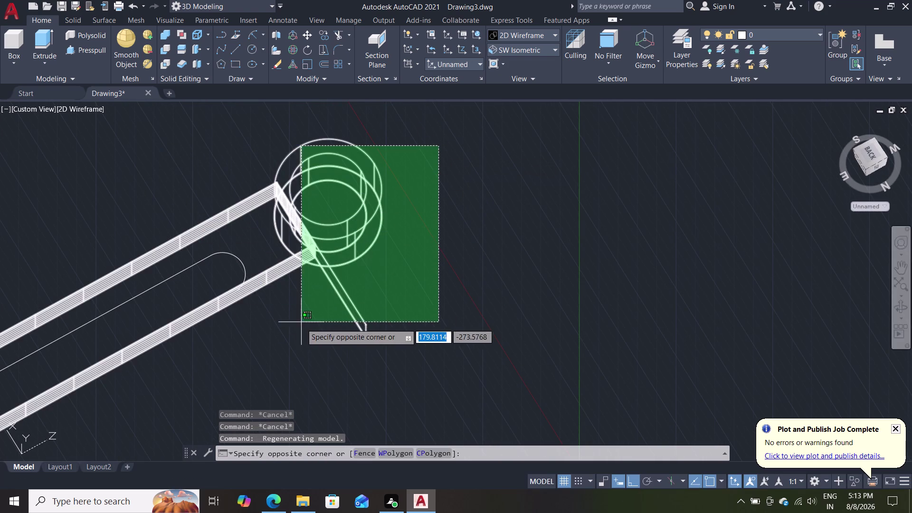
click(448, 326)
drag(418, 280, 416, 281)
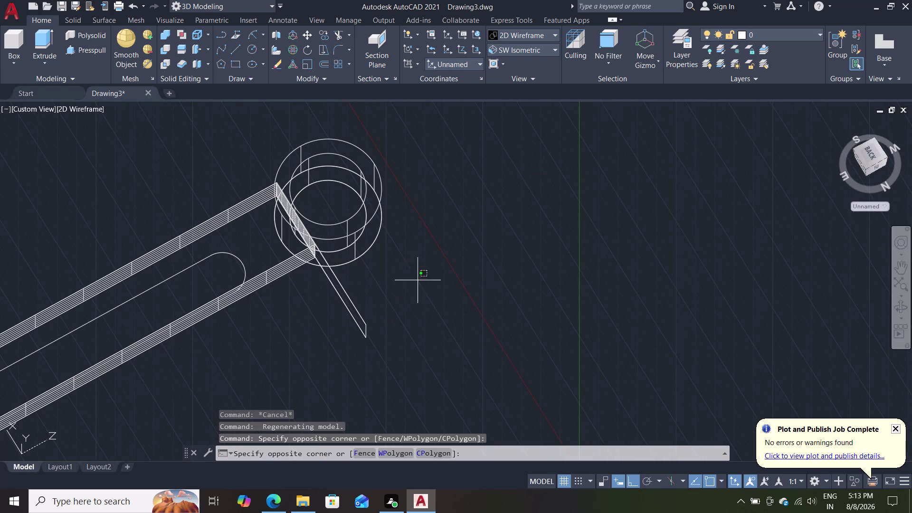
drag(416, 282, 394, 285)
click(310, 308)
key(x)
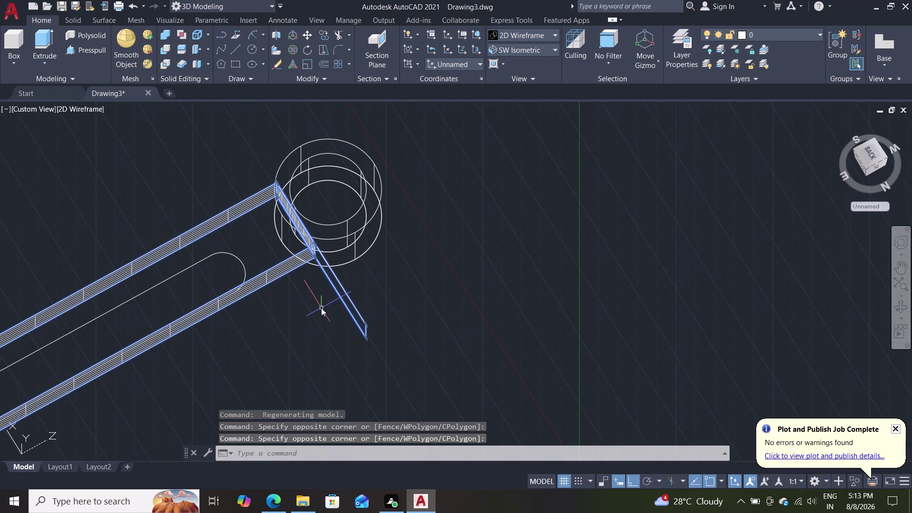
key(Return)
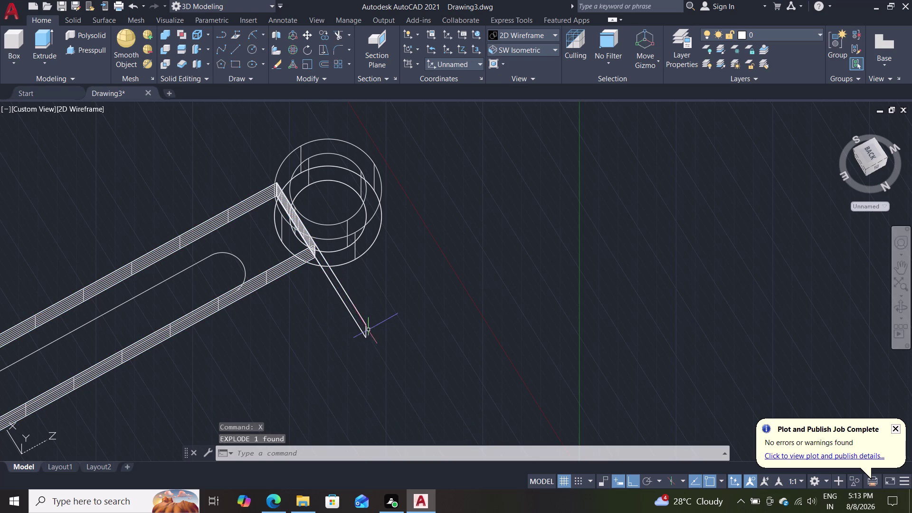
Explode the plate region again, reducing it to separate lines.
click(356, 311)
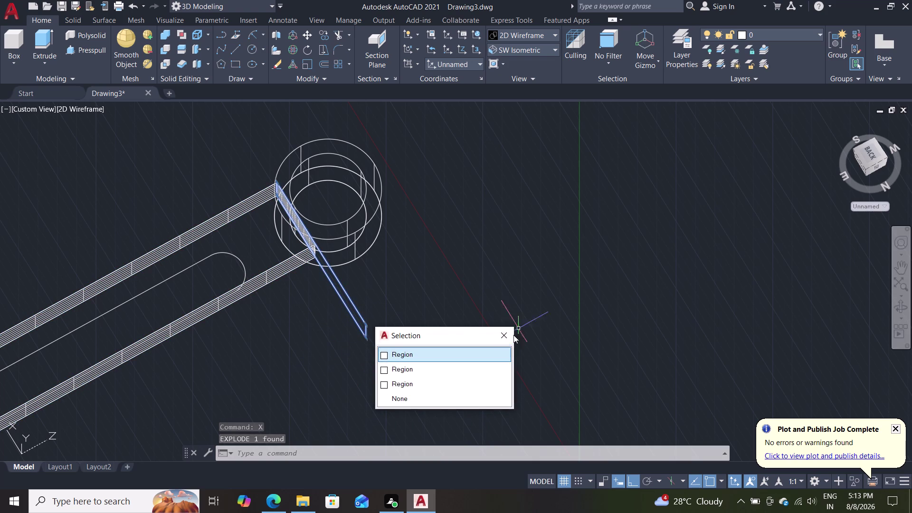
click(505, 340)
drag(473, 289, 420, 298)
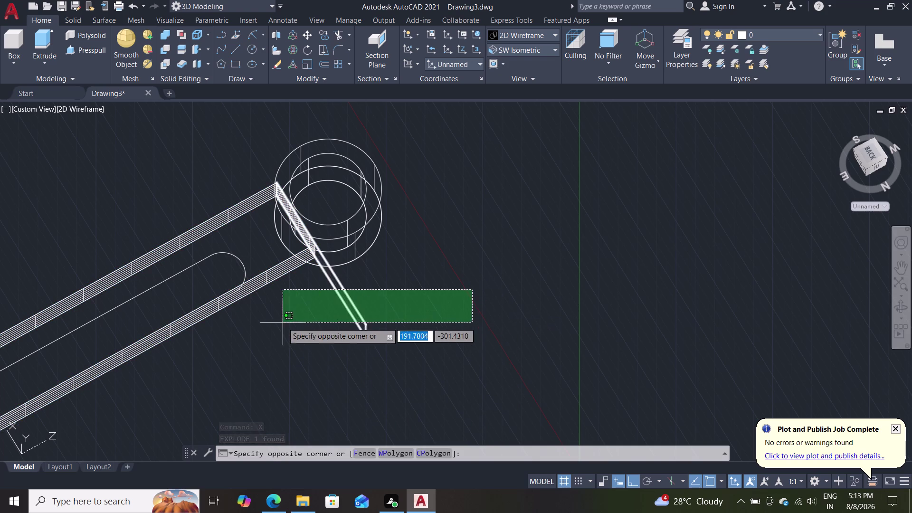
click(283, 322)
key(x)
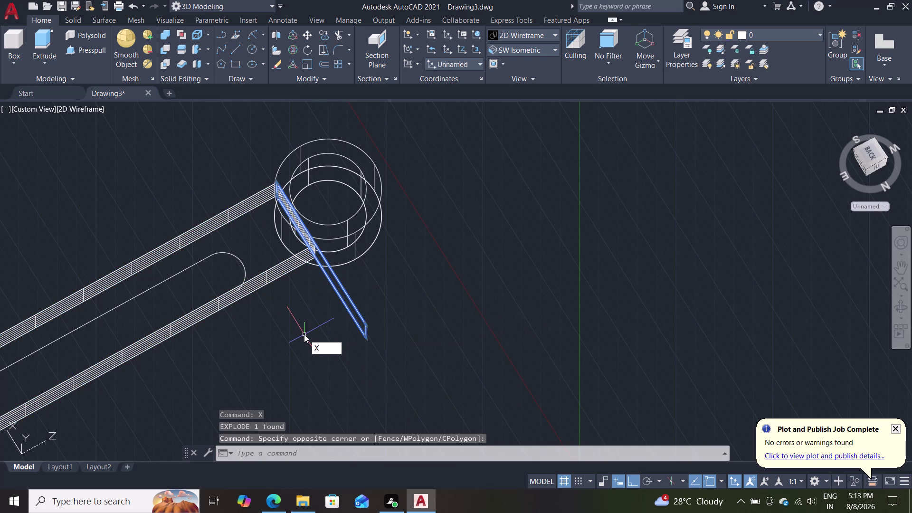
key(Return)
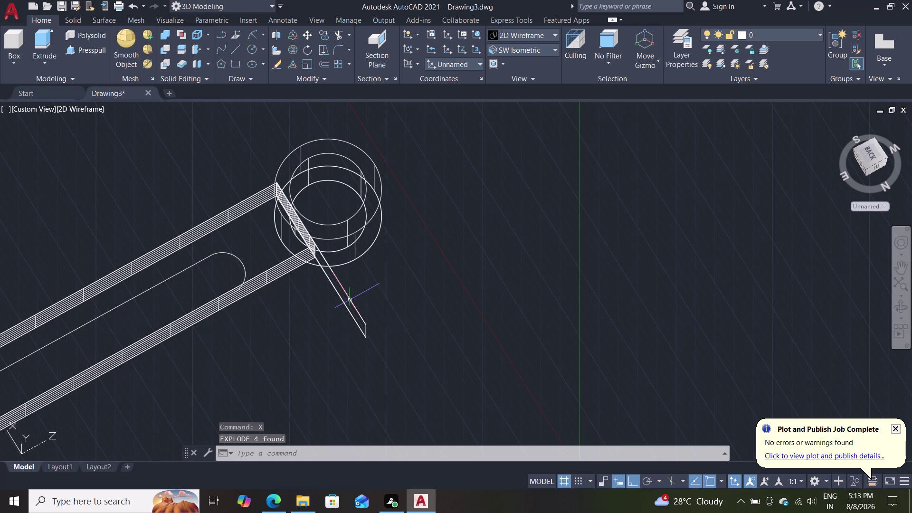
Pick one of the plate's lines via Selection Cycling and delete it.
click(350, 299)
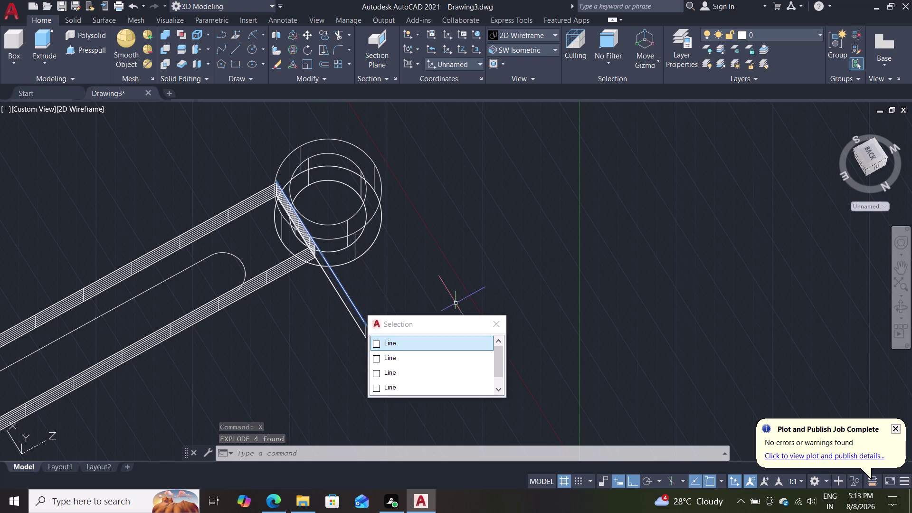
click(495, 325)
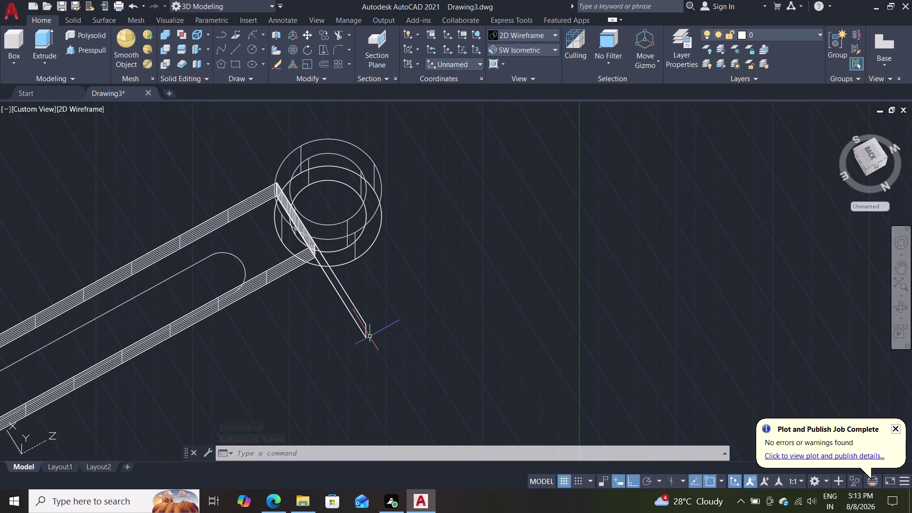
click(365, 332)
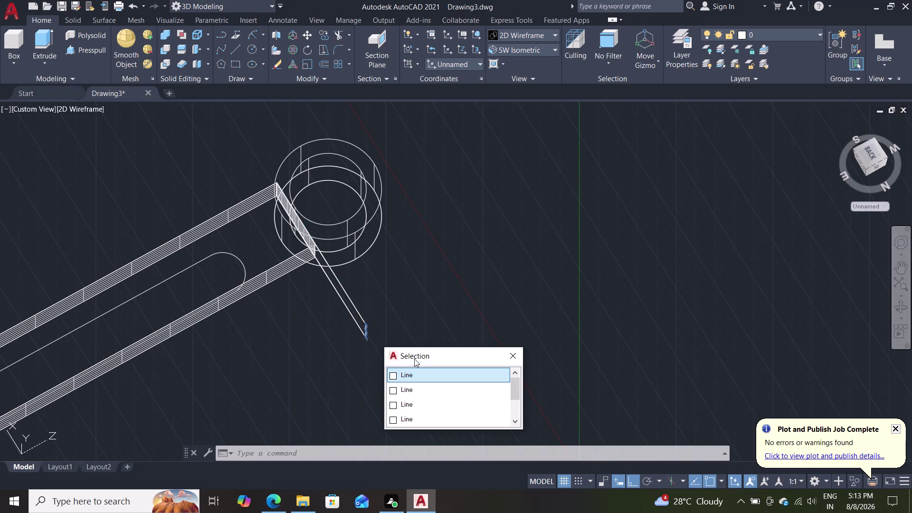
key(Delete)
click(457, 377)
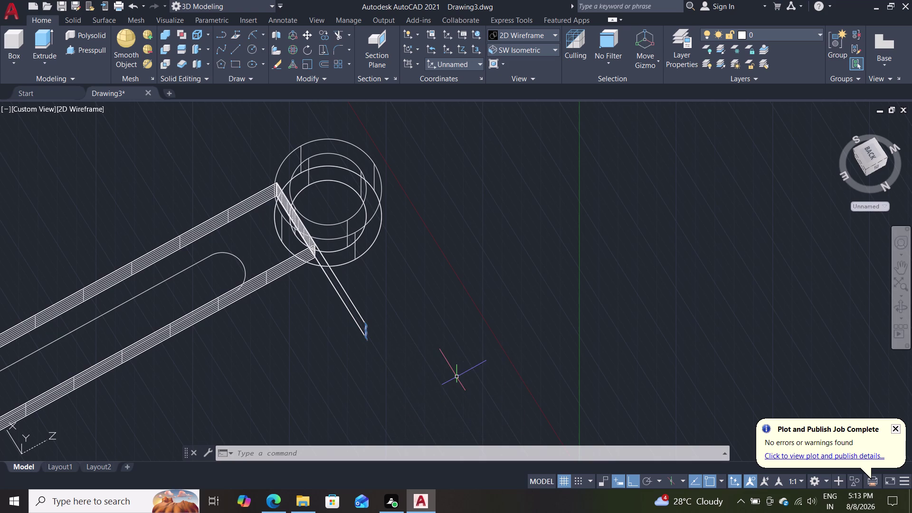
key(Delete)
middle_drag(445, 365, 447, 300)
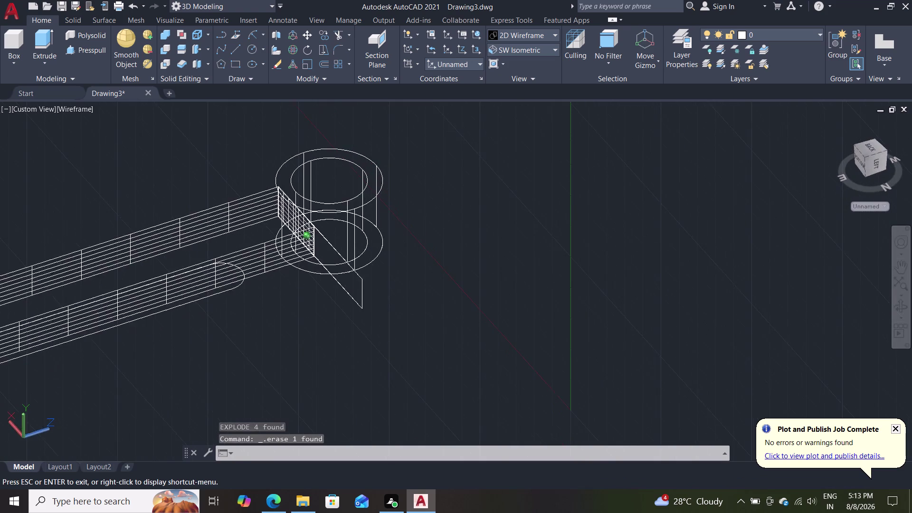
middle_drag(448, 300, 464, 334)
click(520, 48)
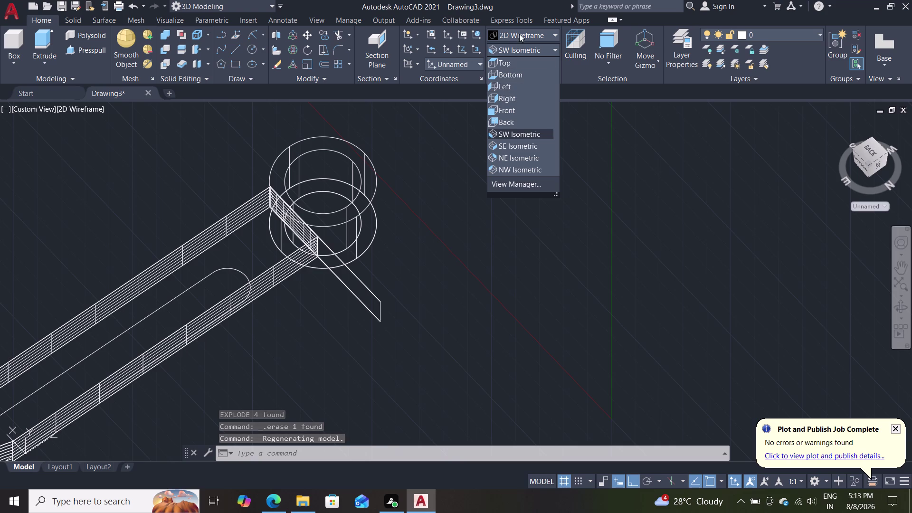
Switch the model to the gray shaded visual style and view the rod from below.
click(519, 34)
click(609, 101)
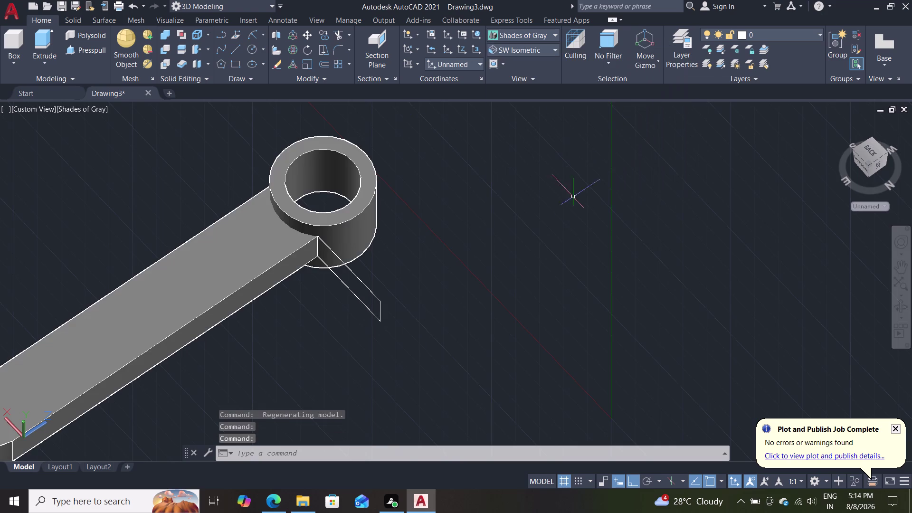
scroll(down, 3)
scroll(up, 3)
scroll(up, 3)
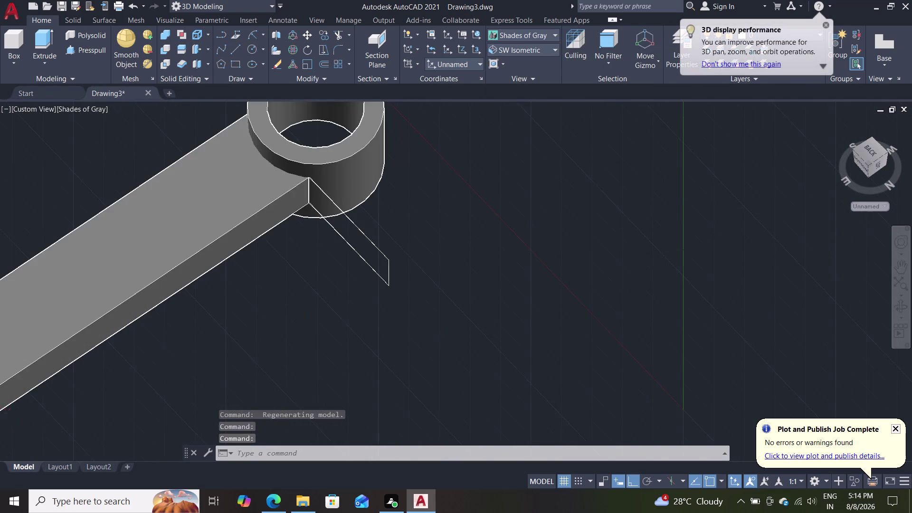
middle_drag(426, 327, 462, 272)
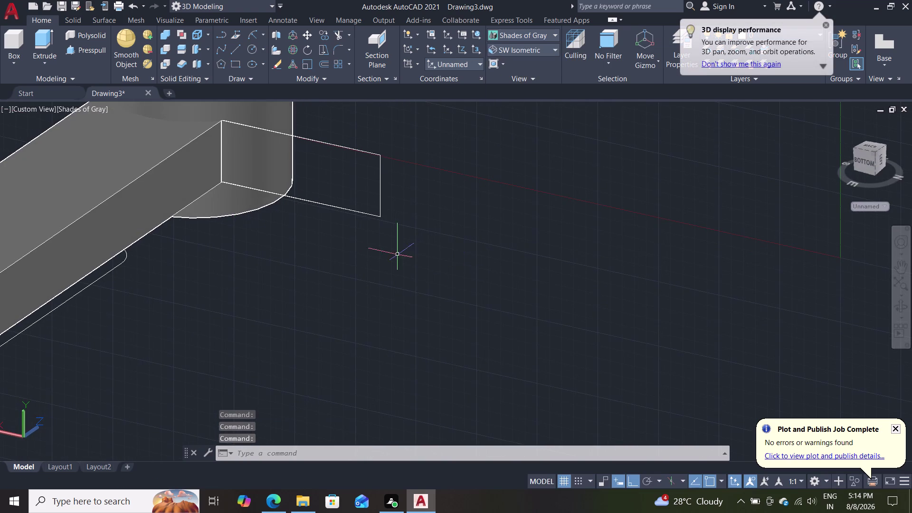
Delete the plate's lower edge lines near the small end.
click(371, 215)
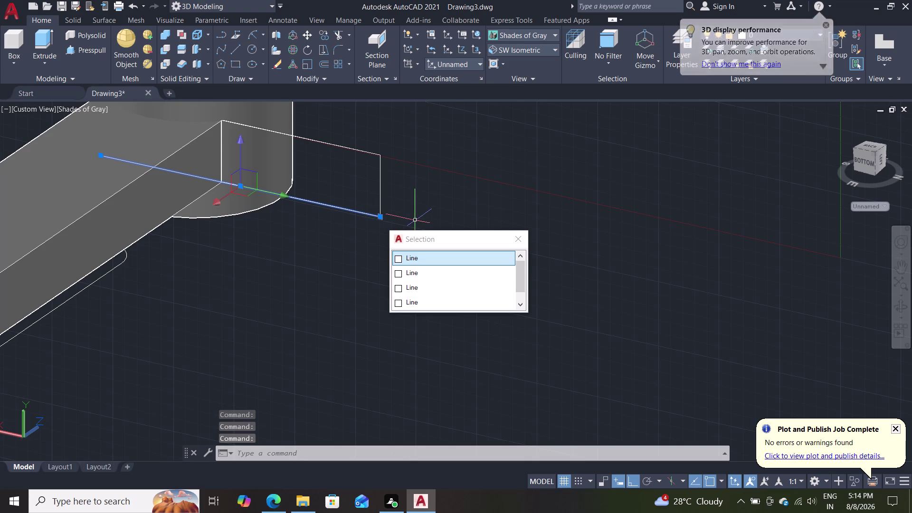
key(Delete)
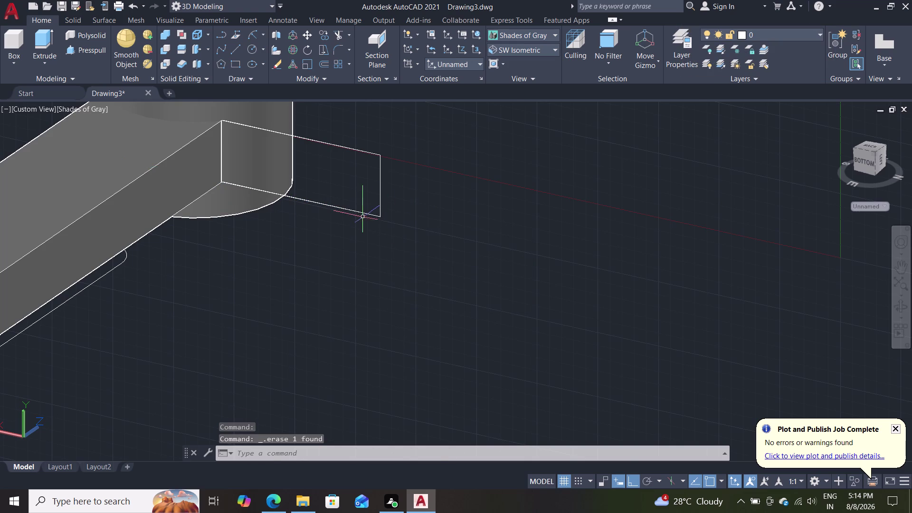
click(363, 217)
click(372, 212)
click(365, 216)
key(Delete)
click(368, 212)
key(Delete)
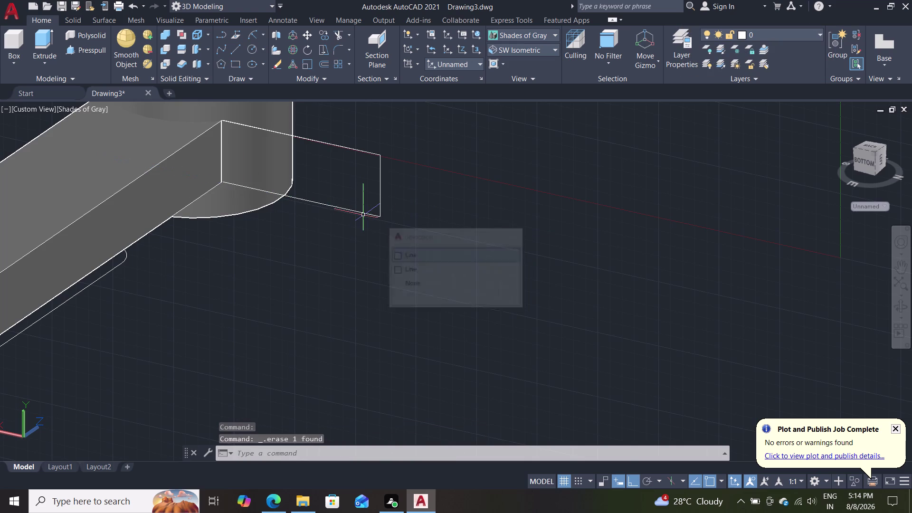
click(366, 214)
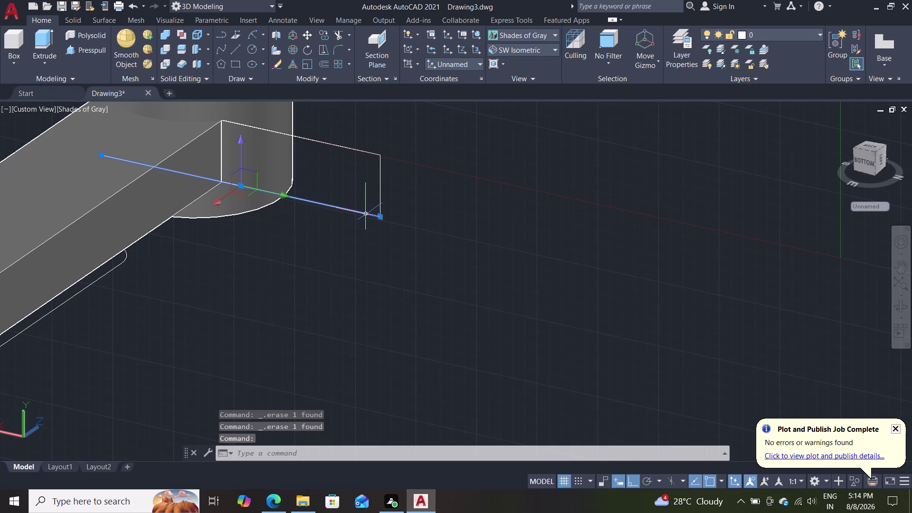
key(Delete)
key(Delete)
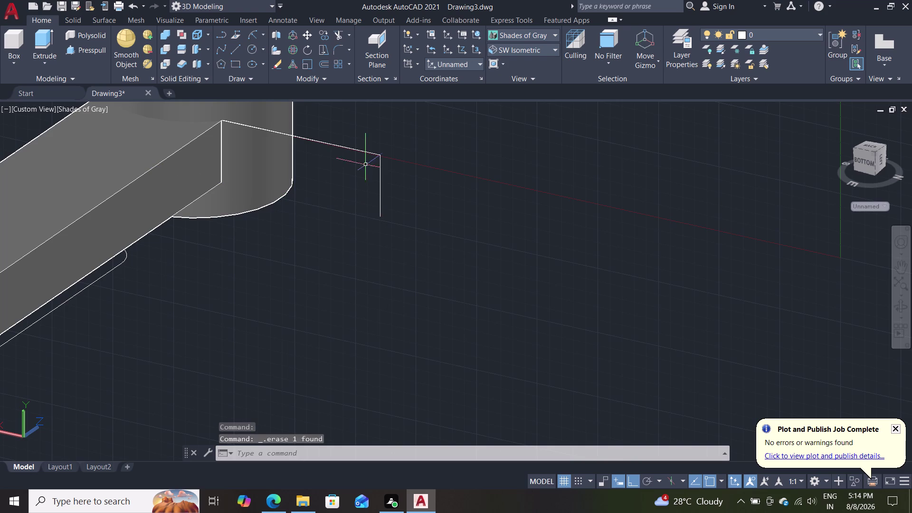
Erase the plate's top edge and the remaining stray lines beside the rod.
click(349, 147)
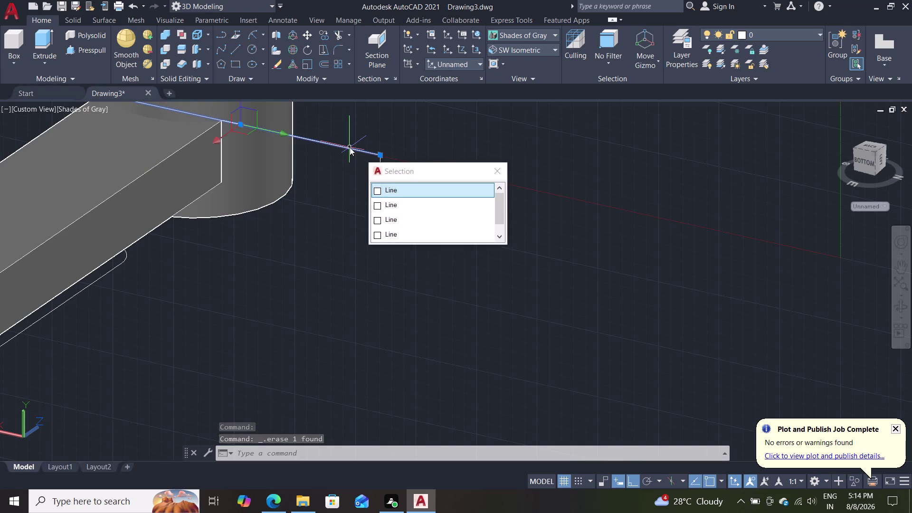
key(Delete)
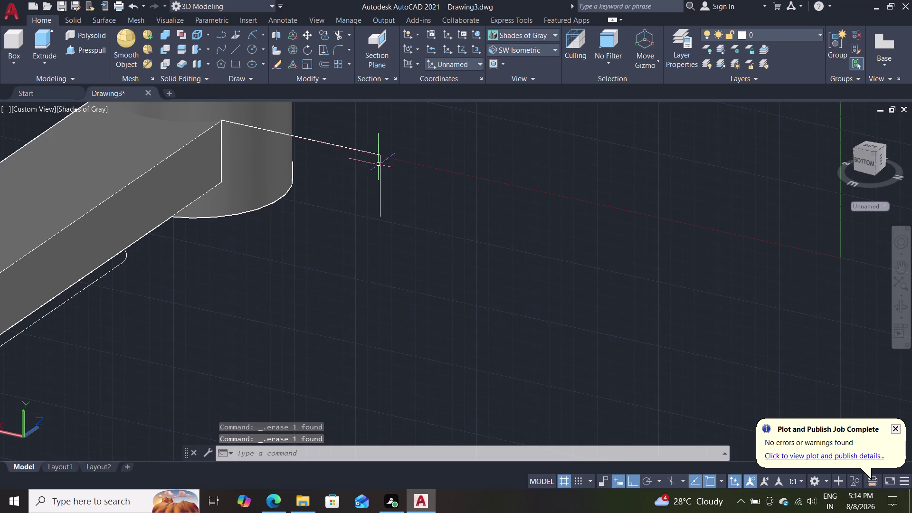
click(380, 167)
key(Delete)
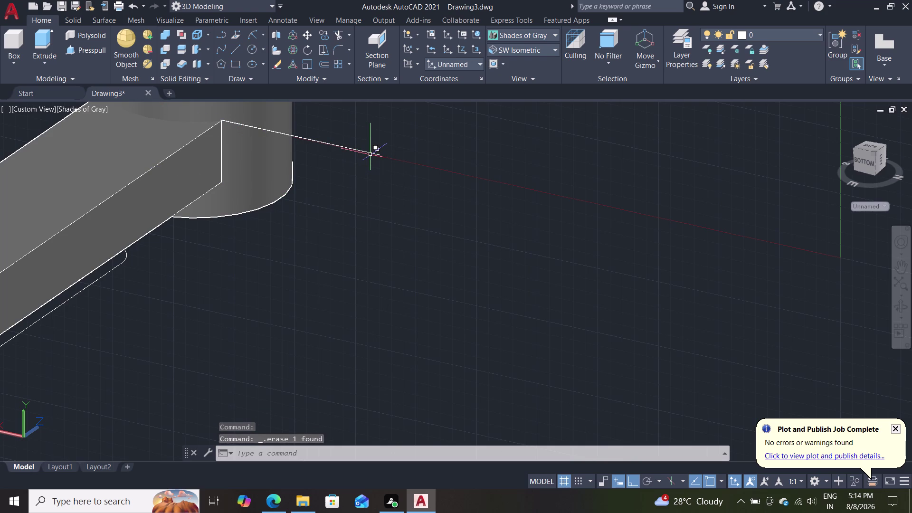
click(372, 154)
key(Delete)
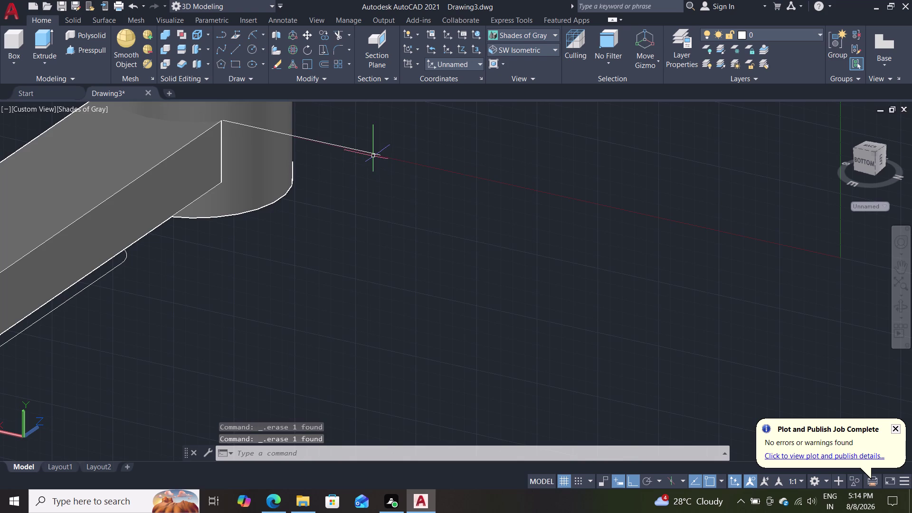
click(375, 152)
key(Delete)
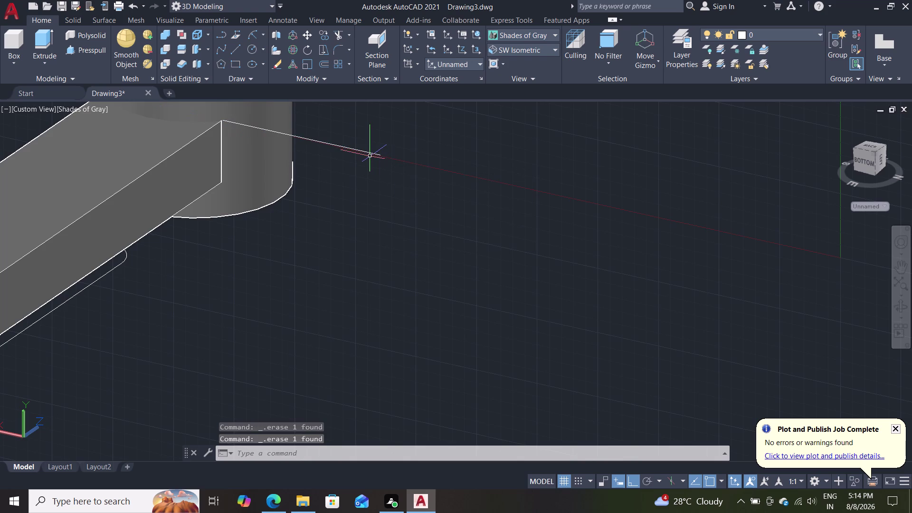
click(373, 154)
key(Delete)
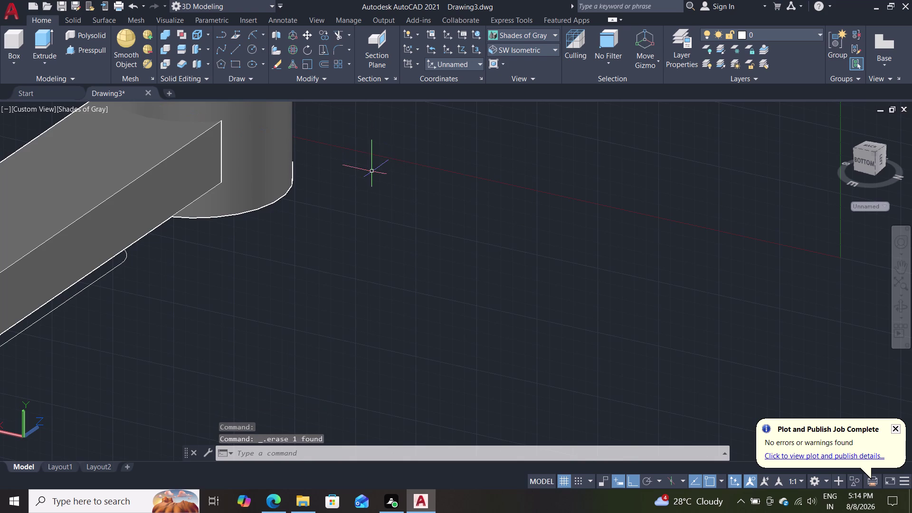
middle_drag(384, 176, 355, 288)
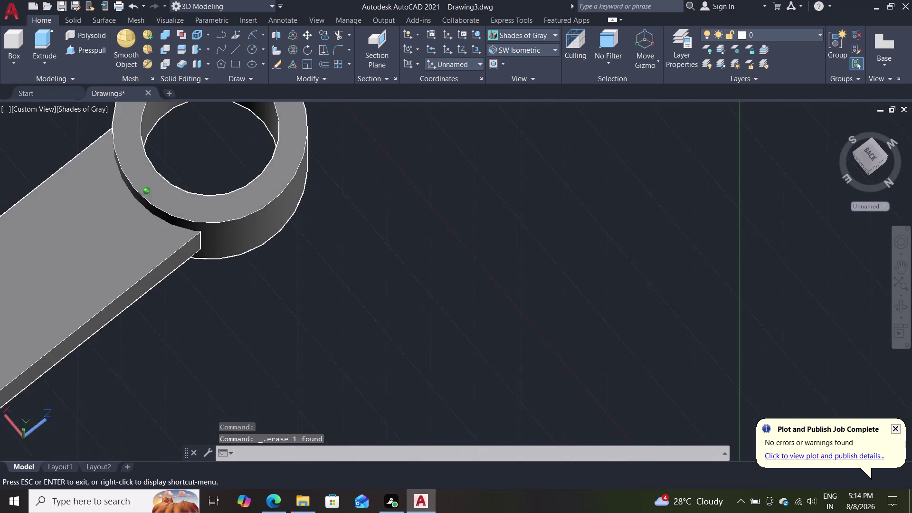
middle_drag(354, 288, 356, 287)
scroll(down, 3)
scroll(up, 3)
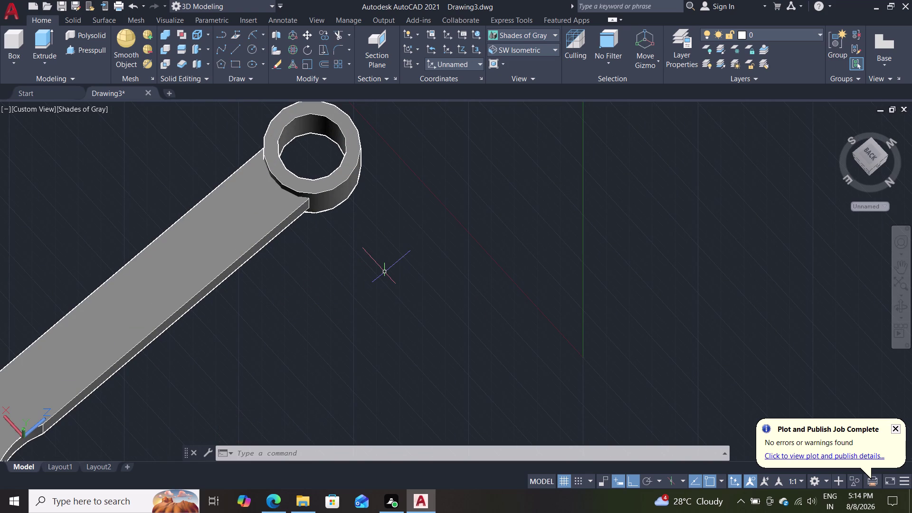
middle_drag(491, 159, 484, 285)
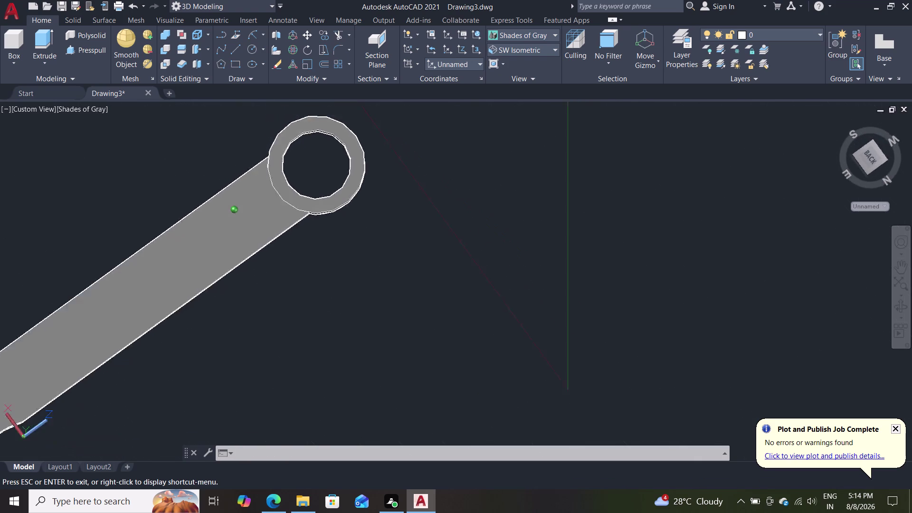
middle_drag(484, 285, 444, 237)
scroll(down, 3)
scroll(up, 3)
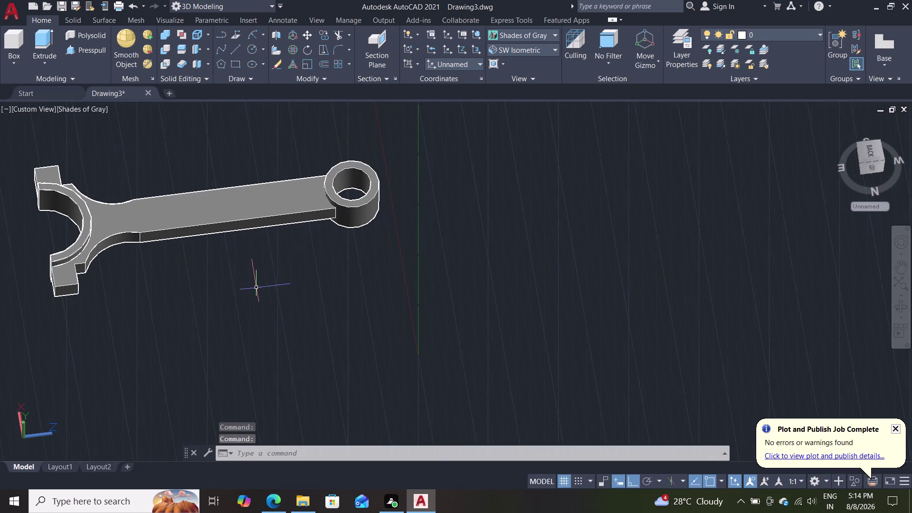
scroll(up, 3)
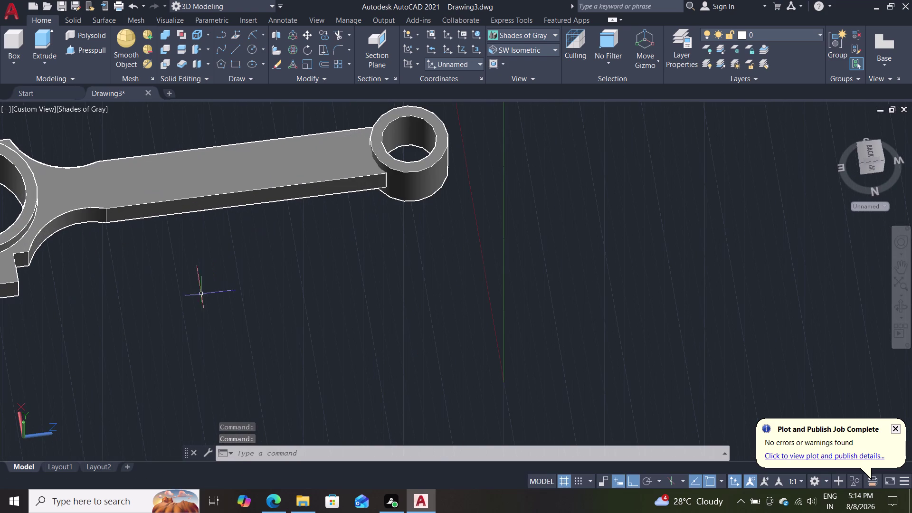
middle_drag(189, 288, 332, 237)
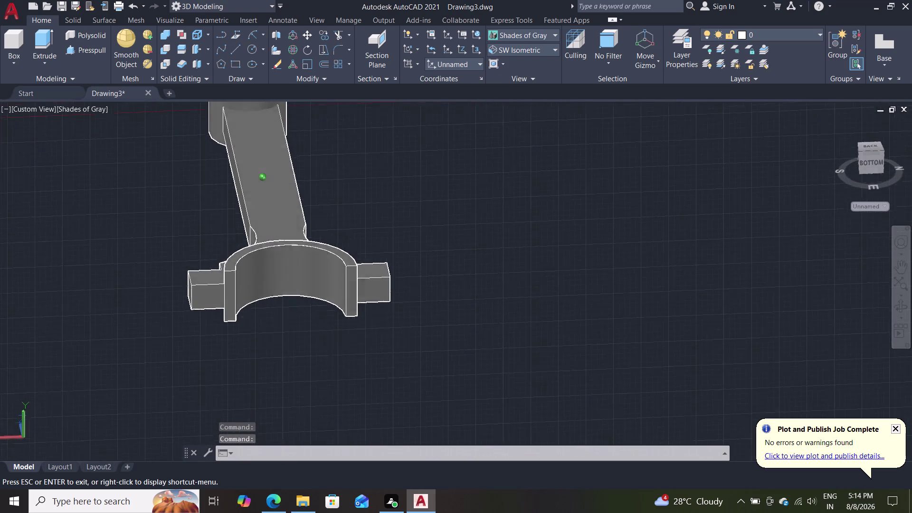
middle_drag(332, 237, 544, 245)
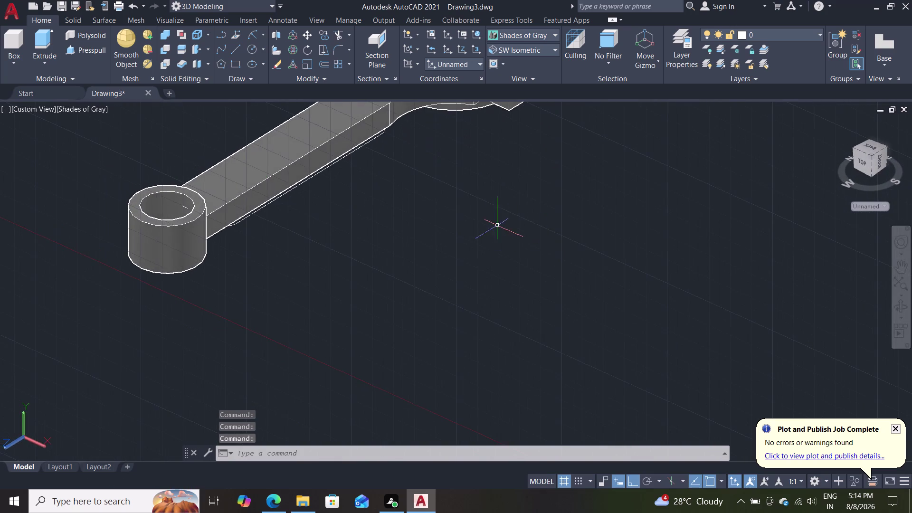
scroll(down, 3)
scroll(up, 3)
middle_drag(451, 246, 346, 338)
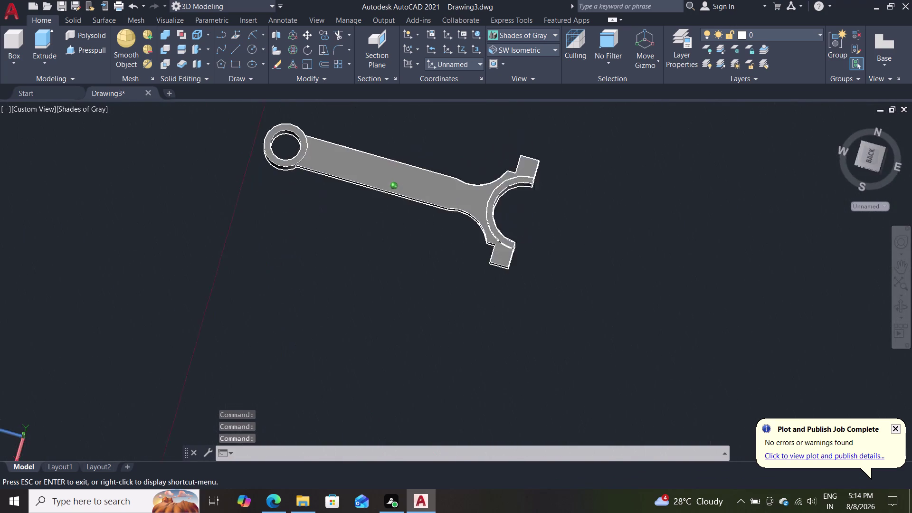
middle_drag(346, 338, 125, 248)
scroll(up, 3)
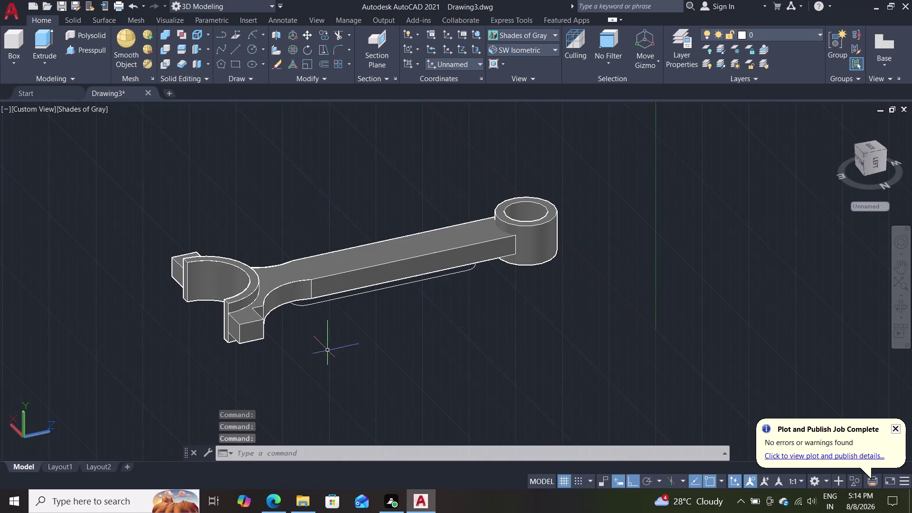
middle_drag(335, 361, 295, 353)
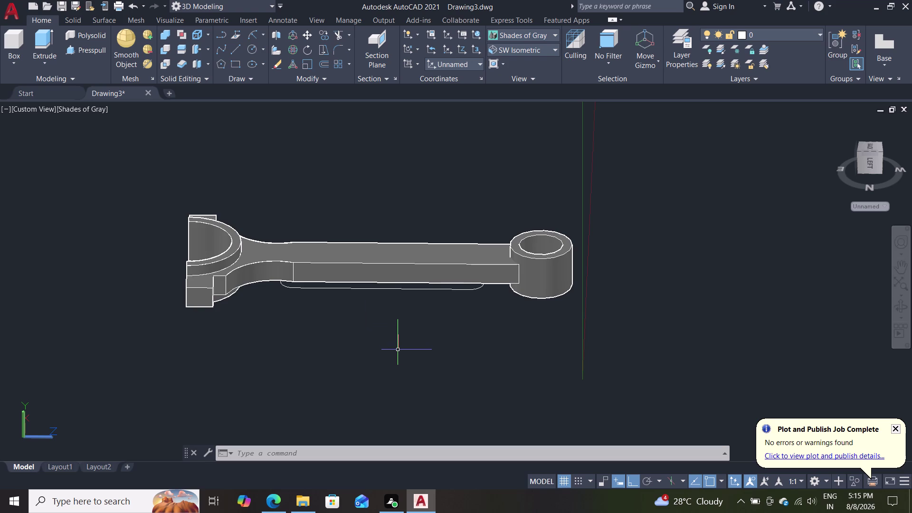
scroll(up, 3)
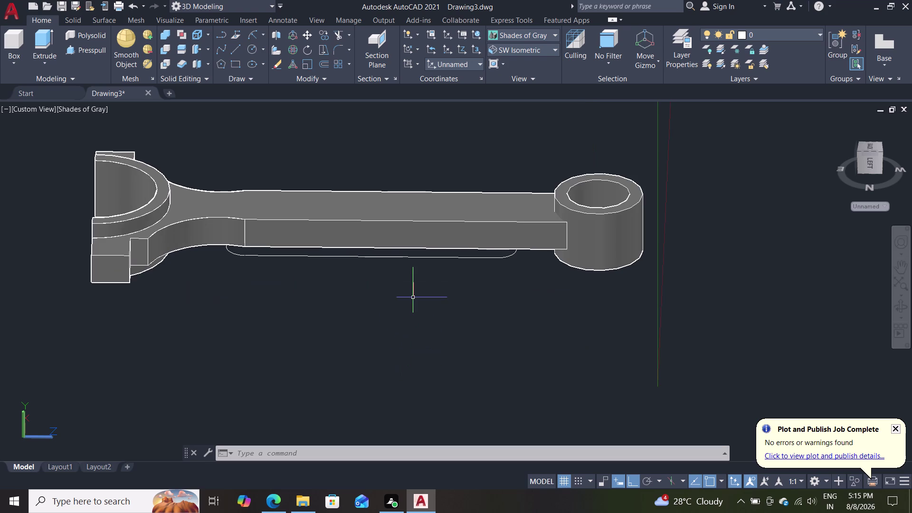
Start a move and select the four pieces of the slot profile under the rod.
scroll(up, 3)
middle_drag(407, 302, 419, 256)
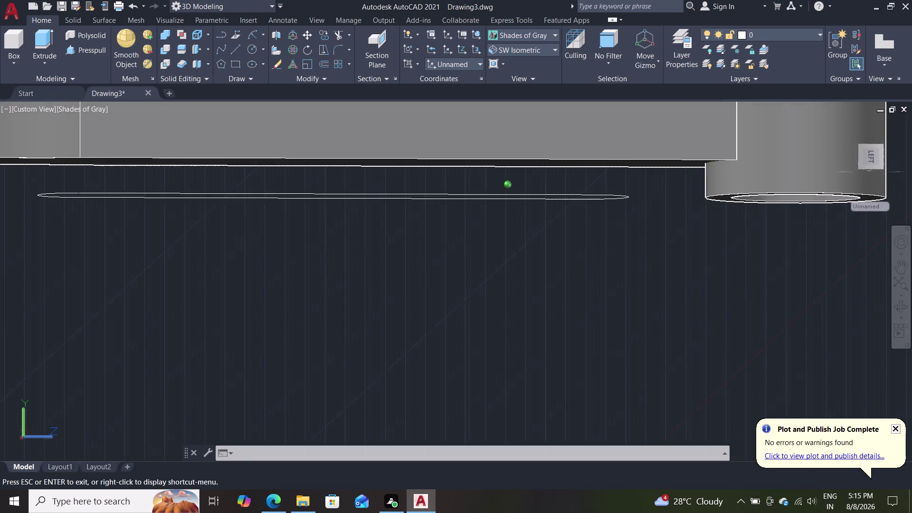
key(m)
key(Return)
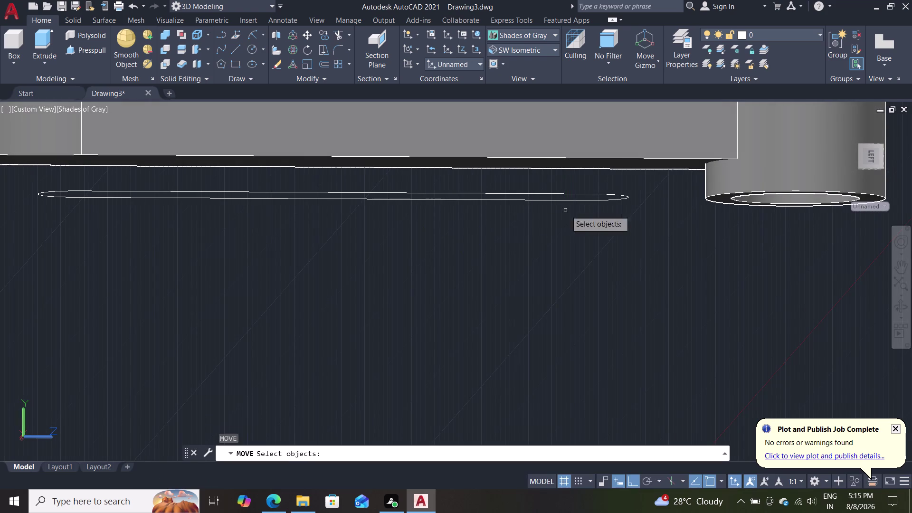
click(573, 194)
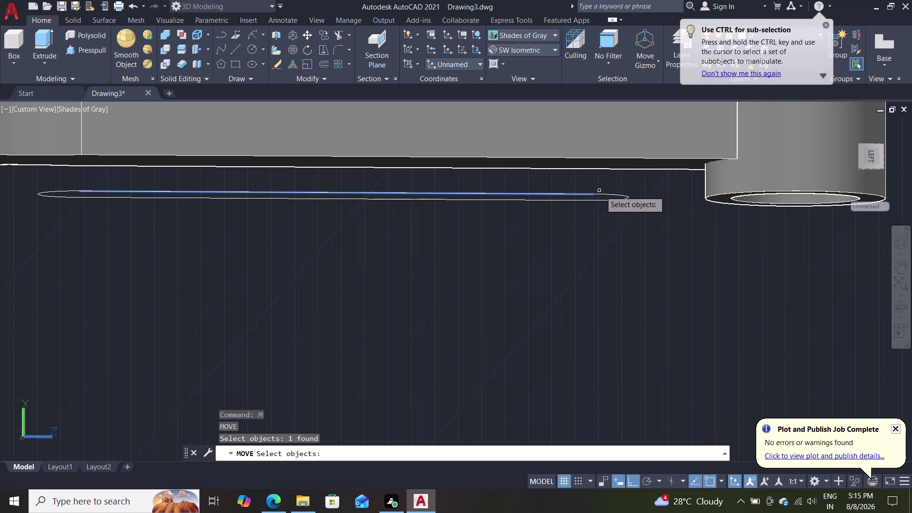
click(615, 195)
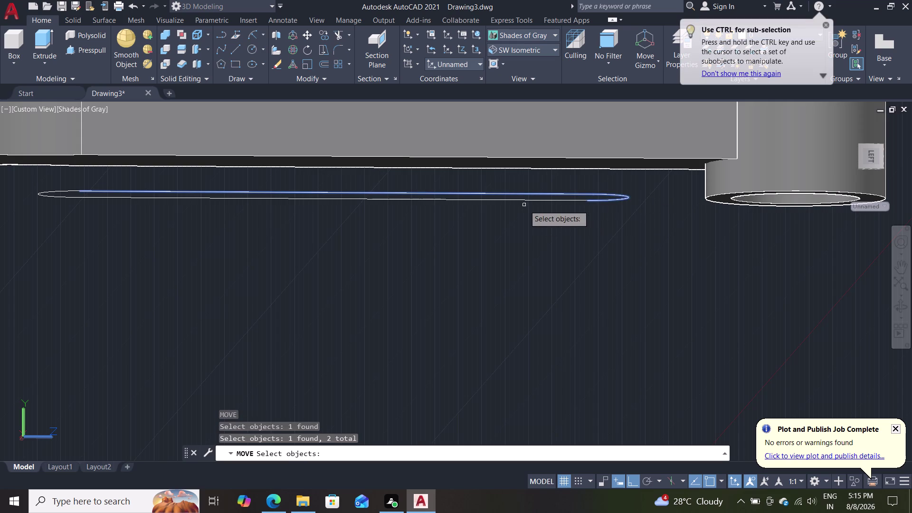
click(524, 202)
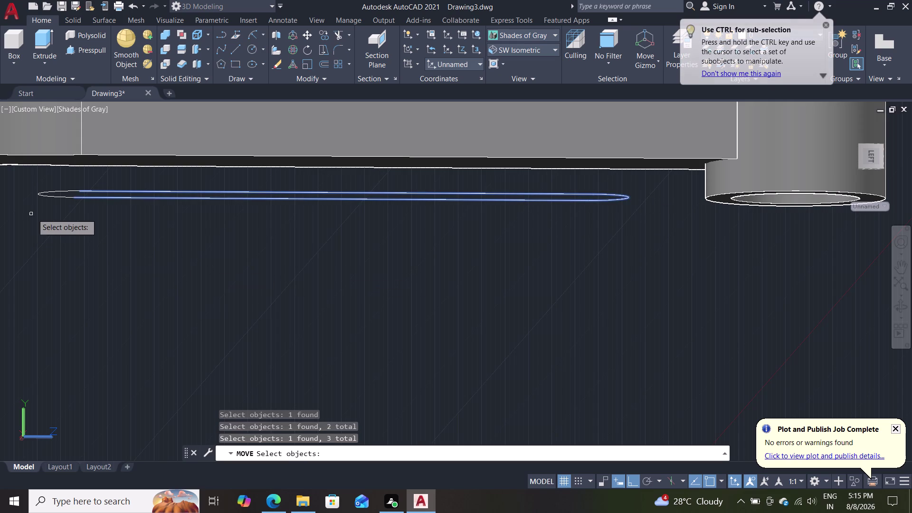
click(53, 193)
key(Return)
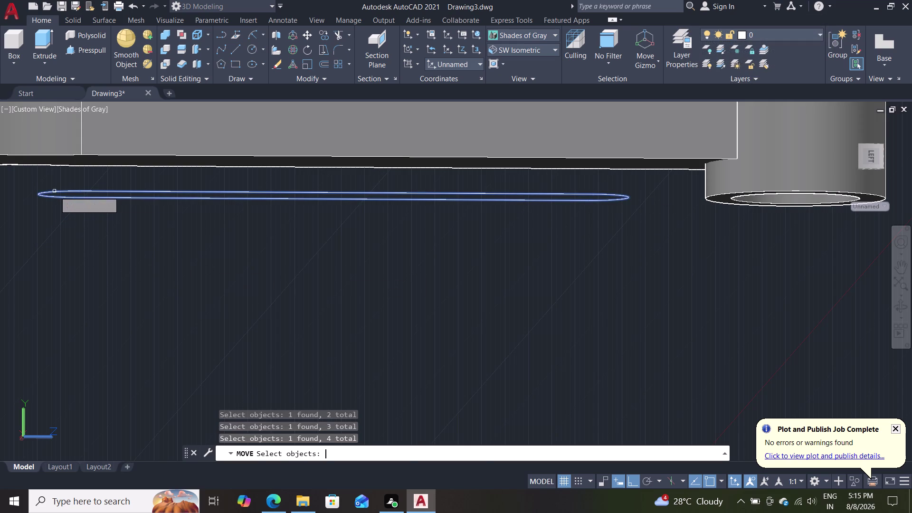
Place the four slot pieces above the rod from the slot's end point.
click(629, 198)
scroll(down, 3)
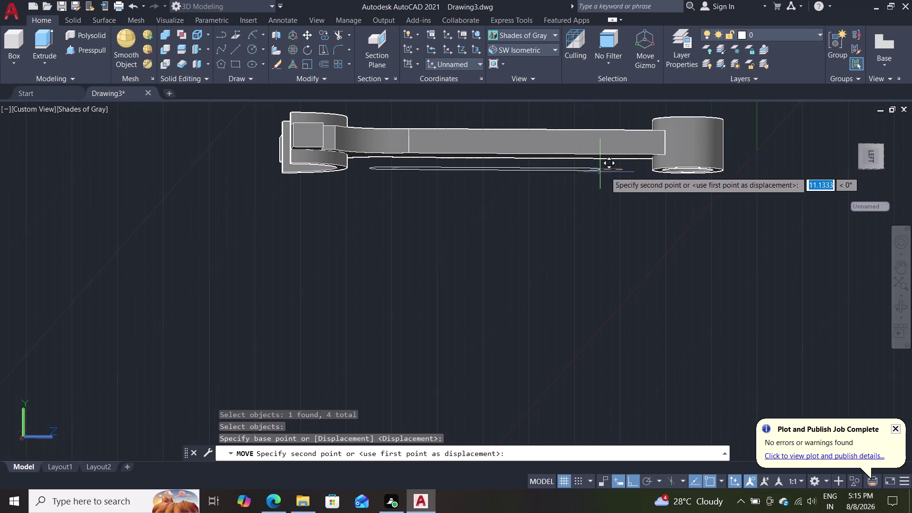
middle_drag(623, 164, 625, 241)
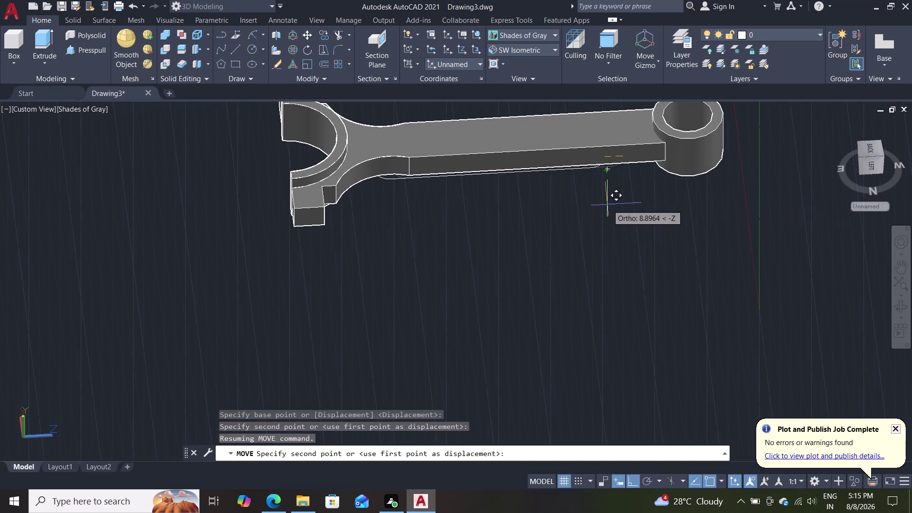
middle_drag(607, 200, 603, 296)
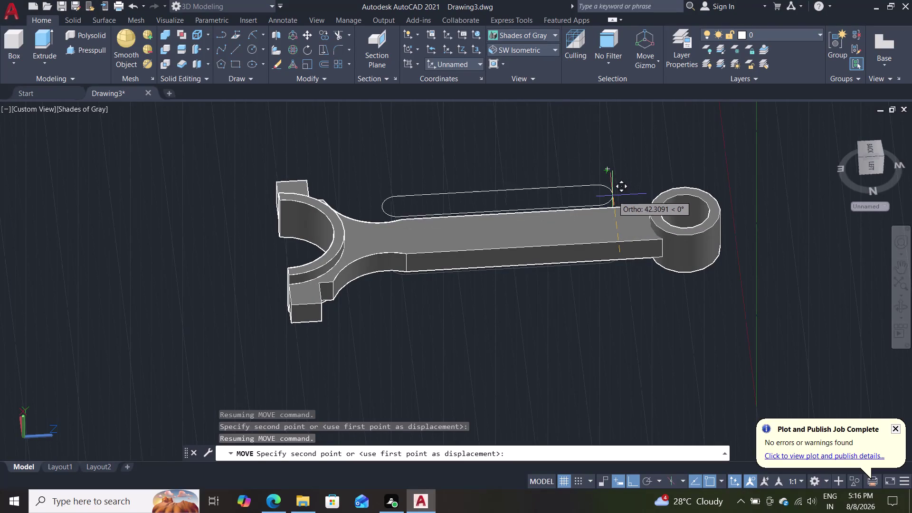
key(F8)
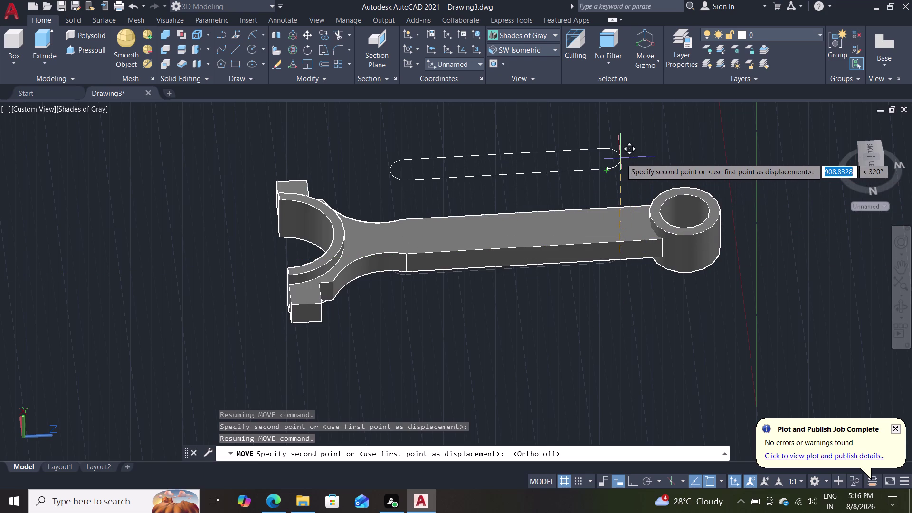
key(F8)
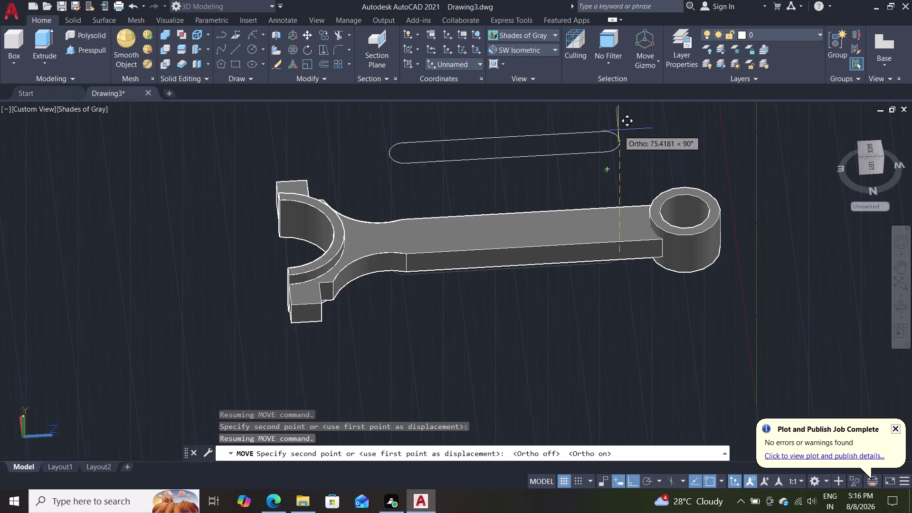
click(619, 140)
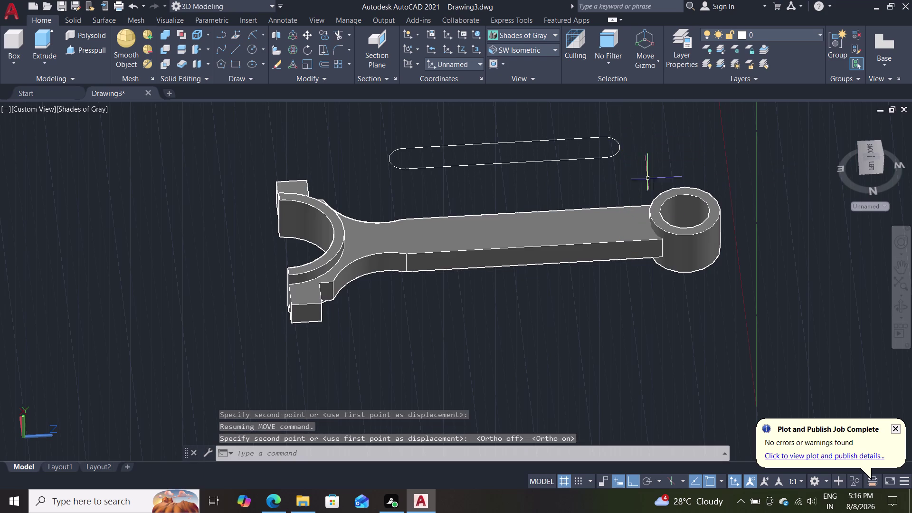
key(Escape)
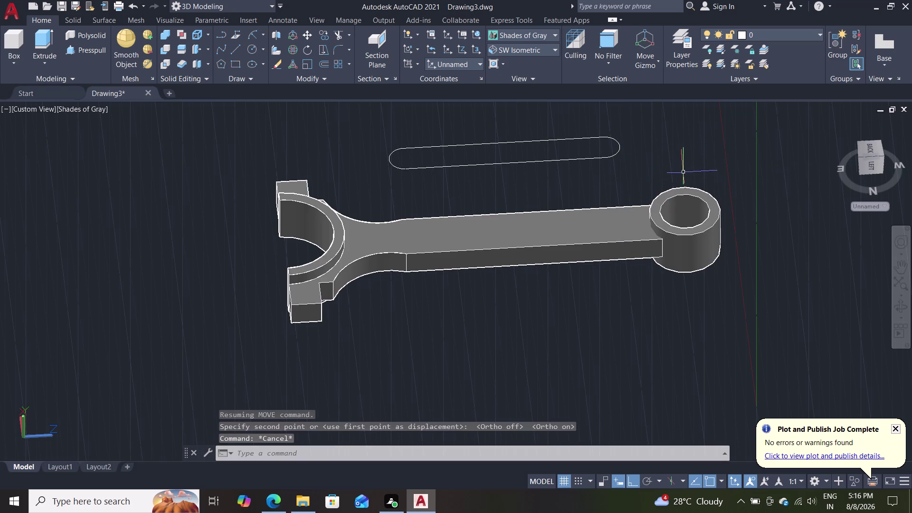
Join the four slot pieces into one polyline outline with J (JOIN).
middle_drag(672, 116, 679, 123)
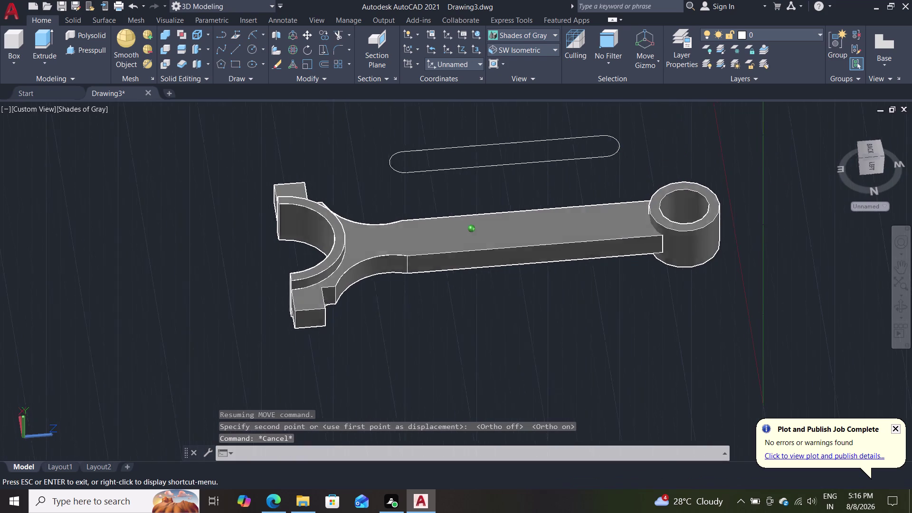
middle_drag(679, 123, 666, 159)
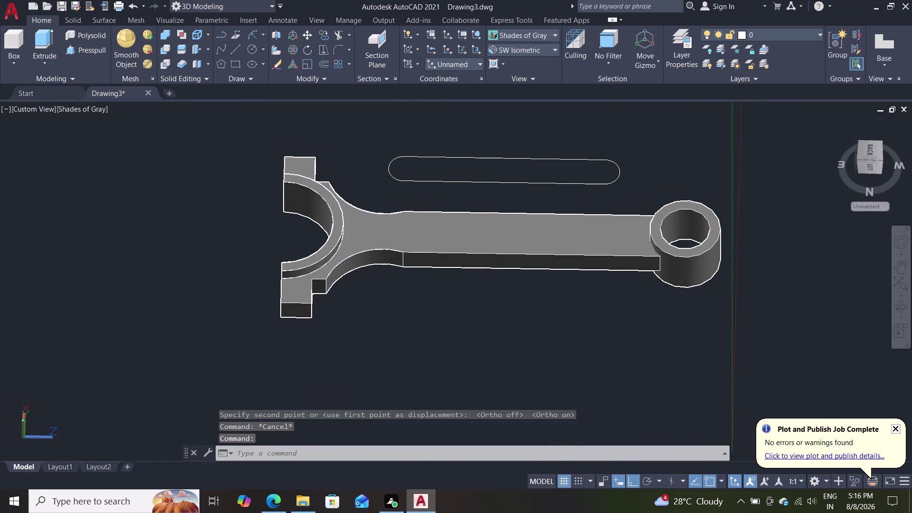
key(m)
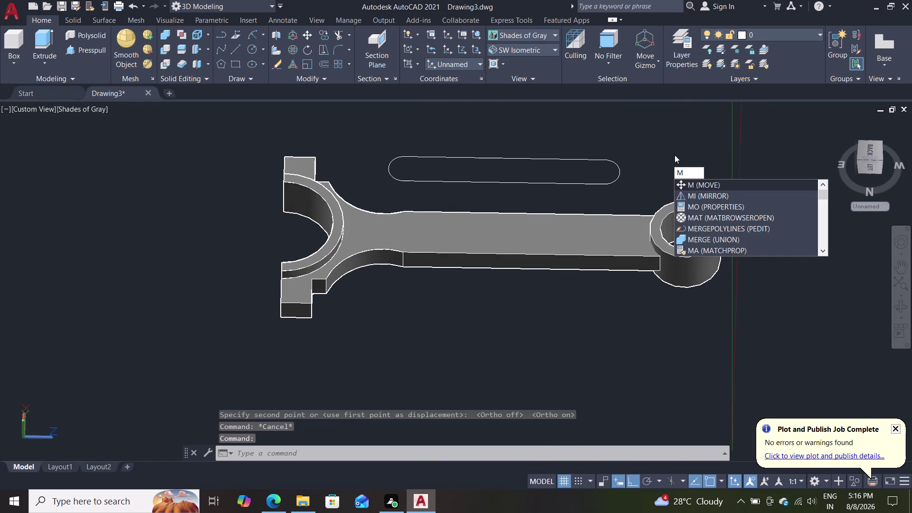
key(Escape)
click(645, 122)
click(377, 198)
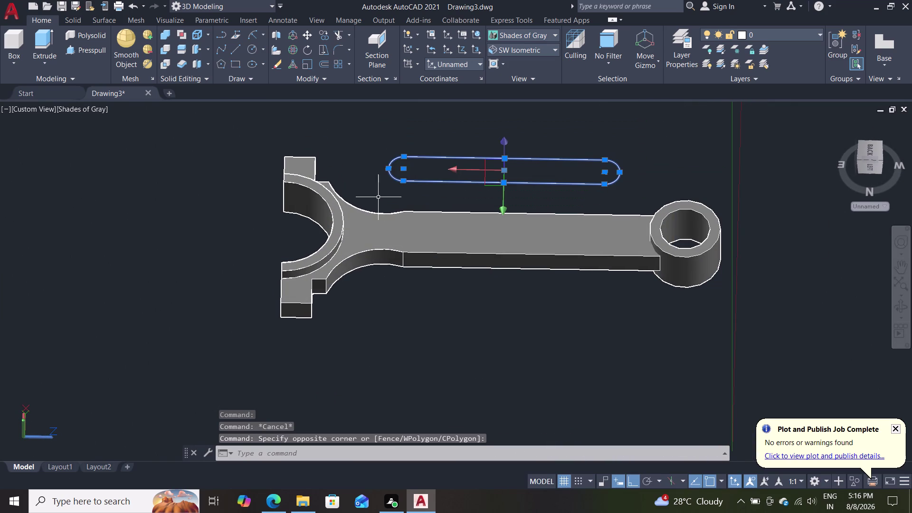
key(k)
key(BackSpace)
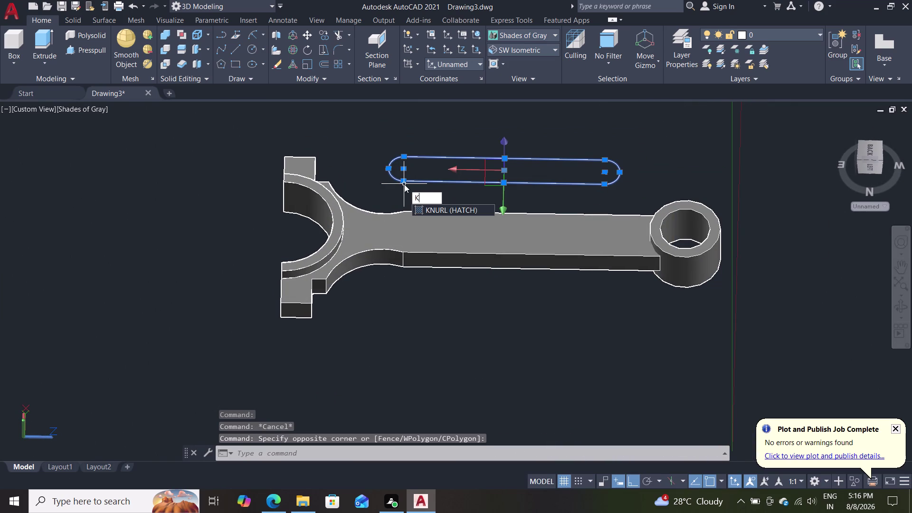
key(BackSpace)
key(BackSpace)
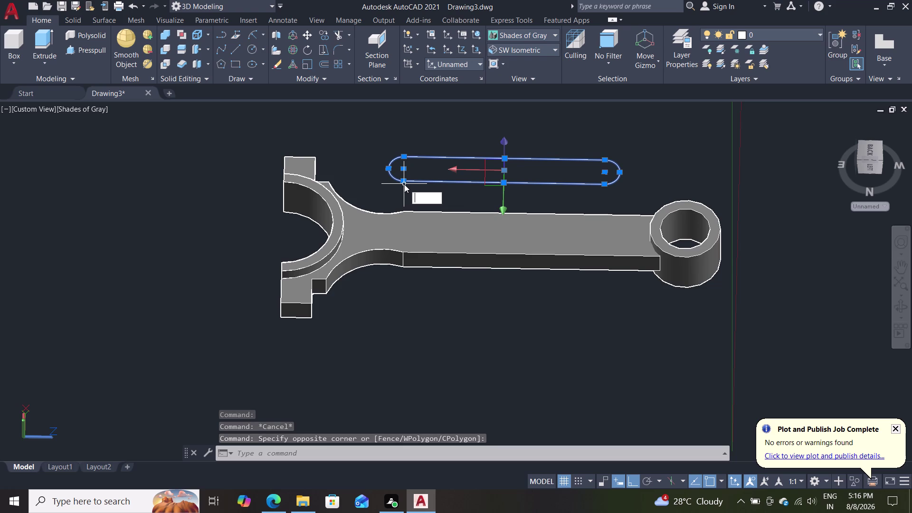
key(j)
key(Return)
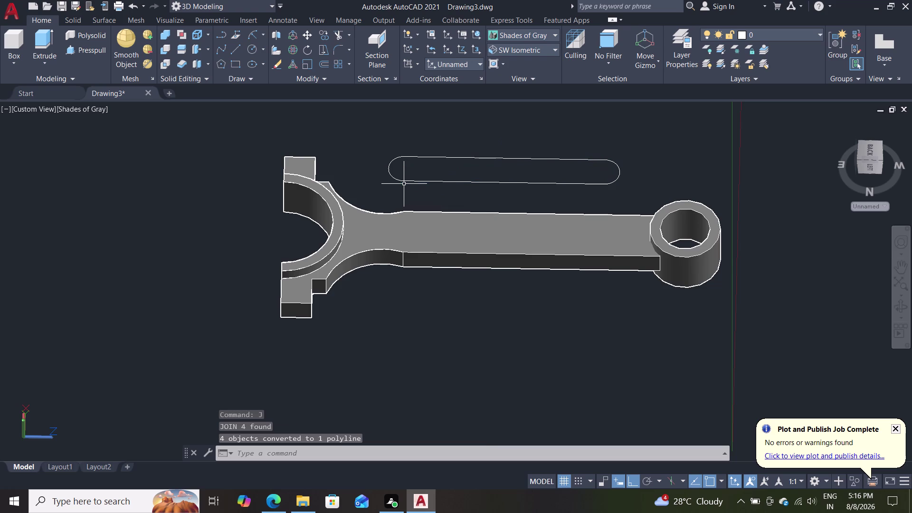
Move the joined slot outline from its end point to sit beside the rod.
key(m)
key(Return)
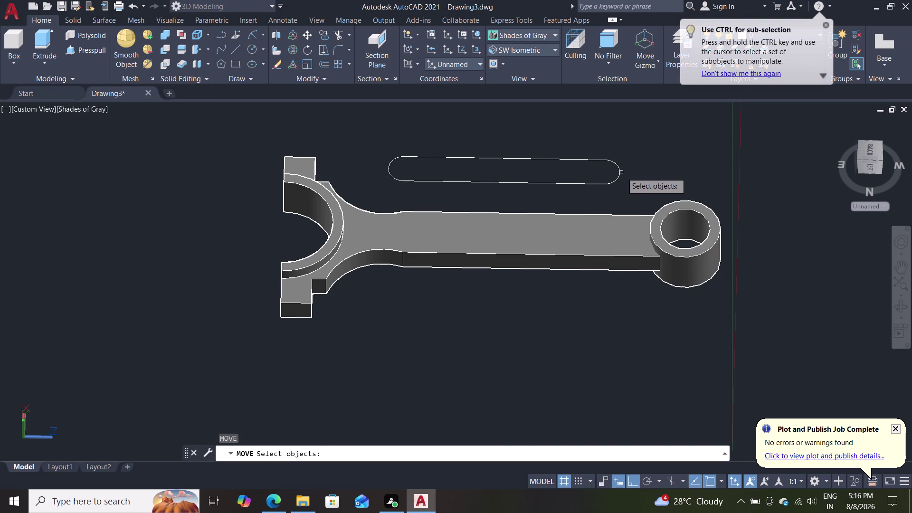
click(621, 172)
key(Return)
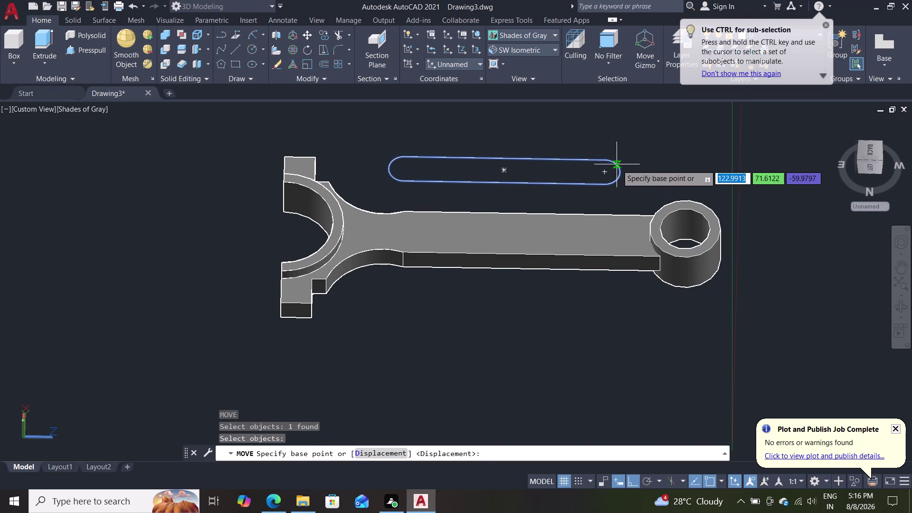
click(606, 172)
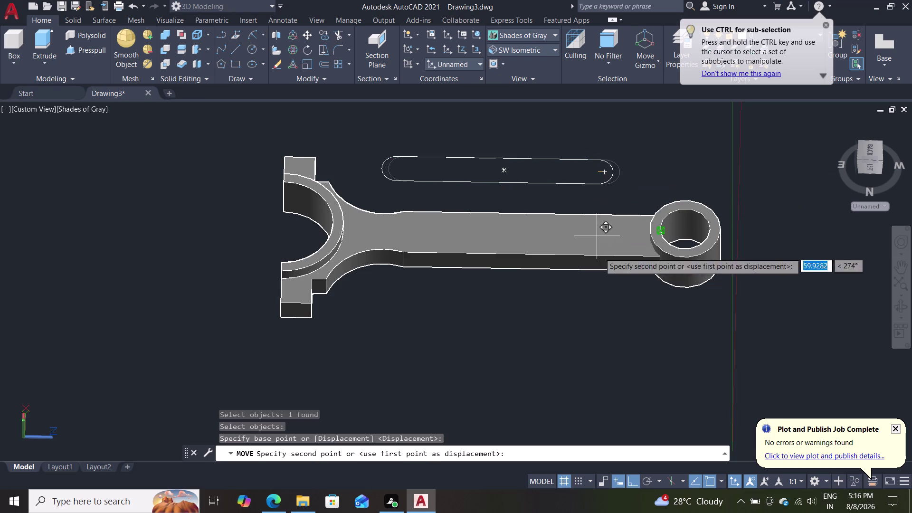
middle_drag(600, 294, 592, 336)
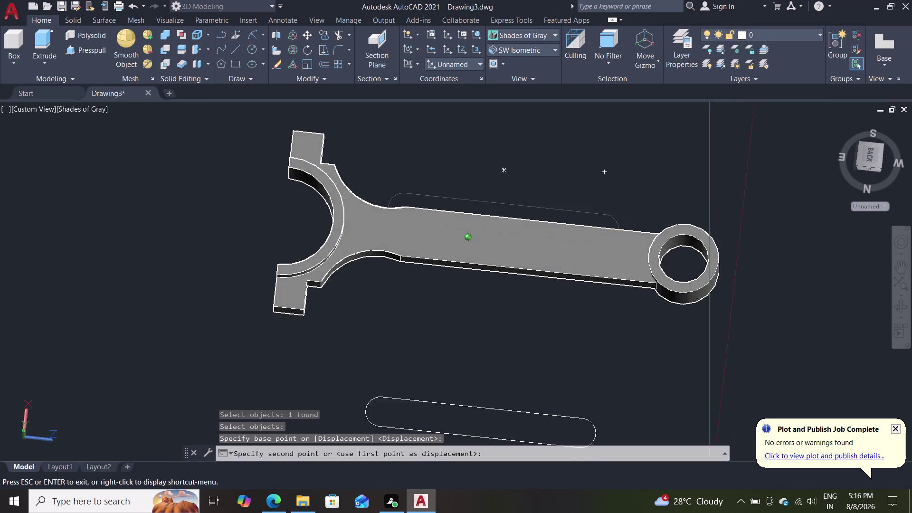
middle_drag(592, 335, 586, 381)
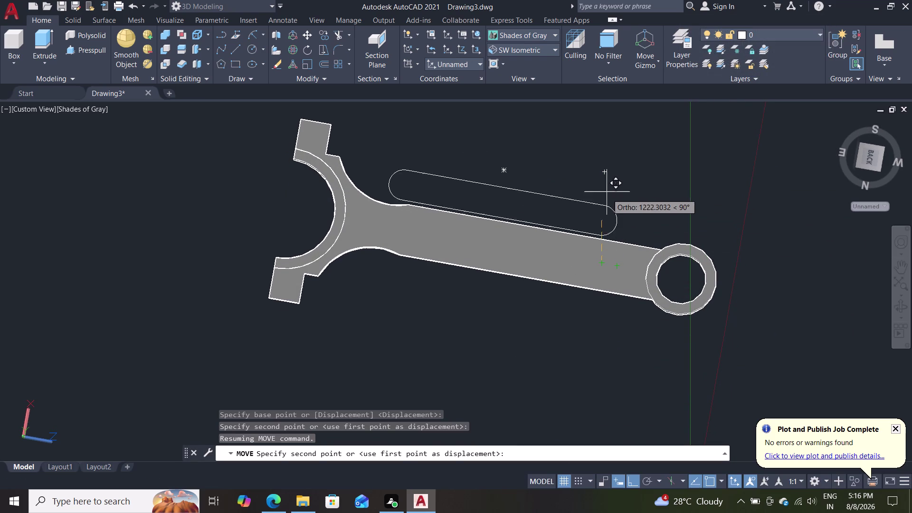
click(600, 265)
Orbit and zoom back to a side-on view of the connecting rod.
middle_drag(521, 348, 536, 256)
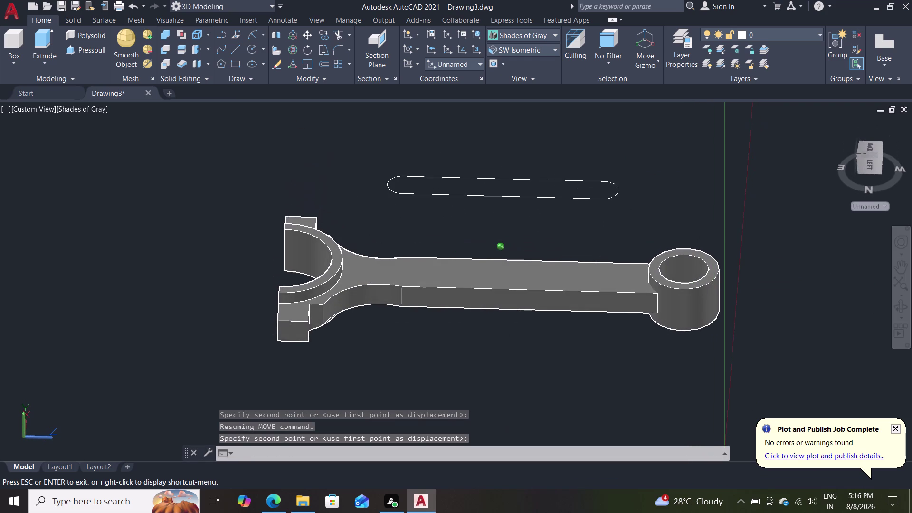
middle_drag(536, 256, 537, 255)
scroll(down, 3)
scroll(up, 3)
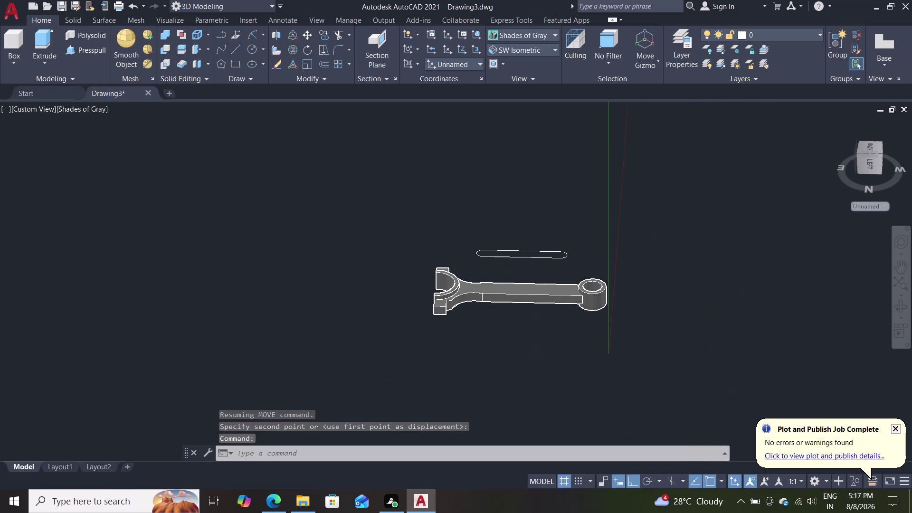
scroll(up, 3)
scroll(down, 3)
middle_drag(527, 284, 502, 329)
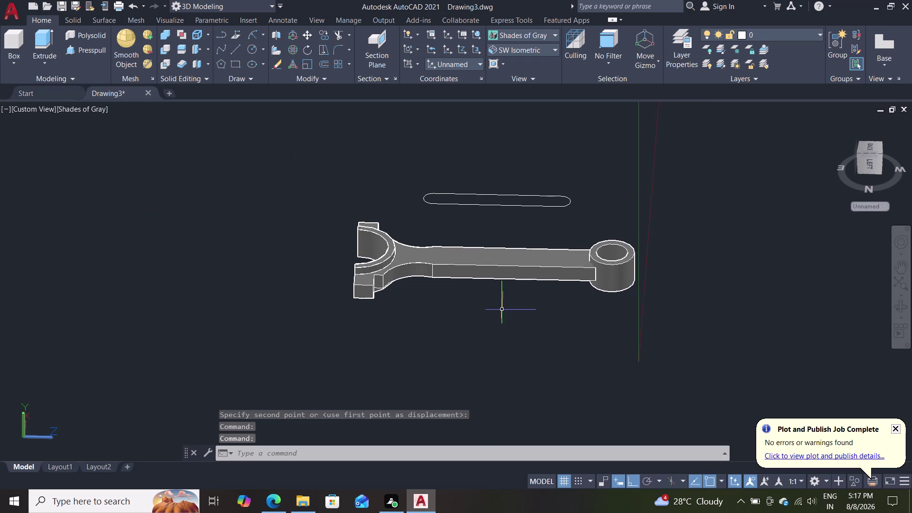
scroll(up, 3)
key(m)
key(Return)
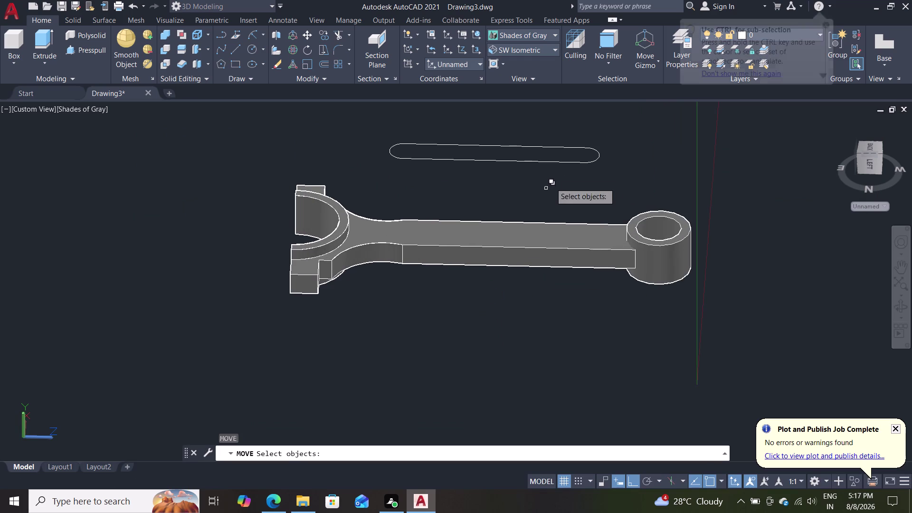
click(571, 162)
key(Return)
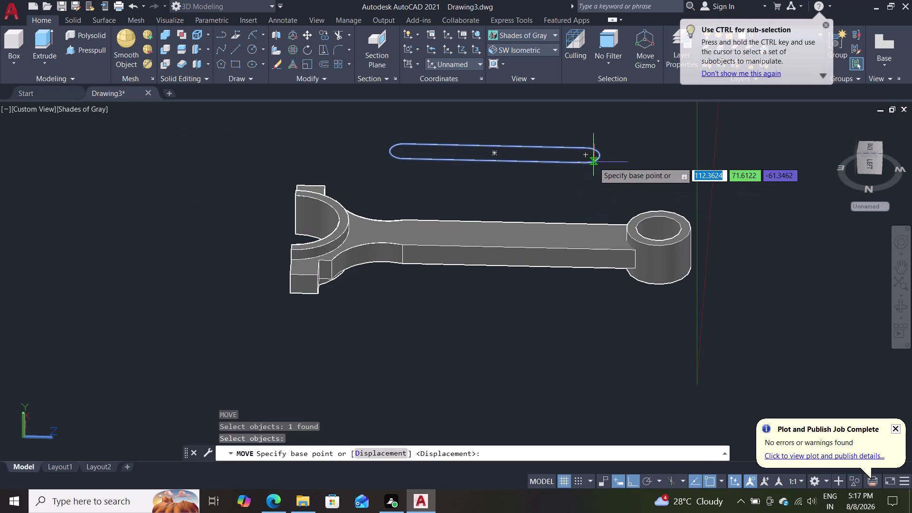
click(586, 157)
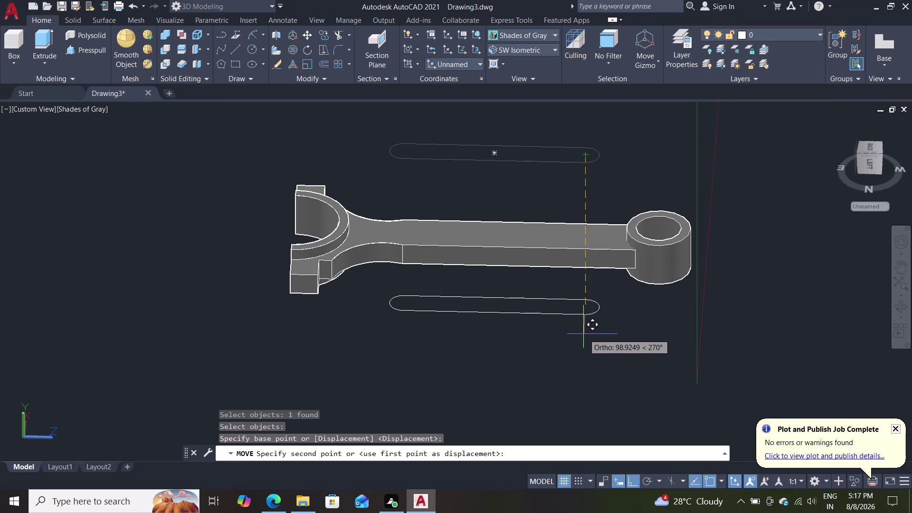
key(Escape)
scroll(up, 3)
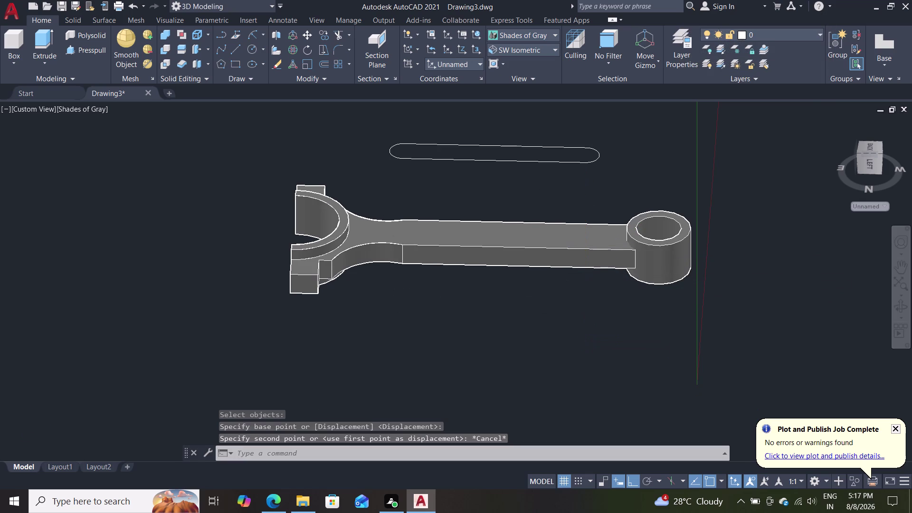
scroll(up, 3)
scroll(down, 3)
middle_drag(609, 127, 614, 144)
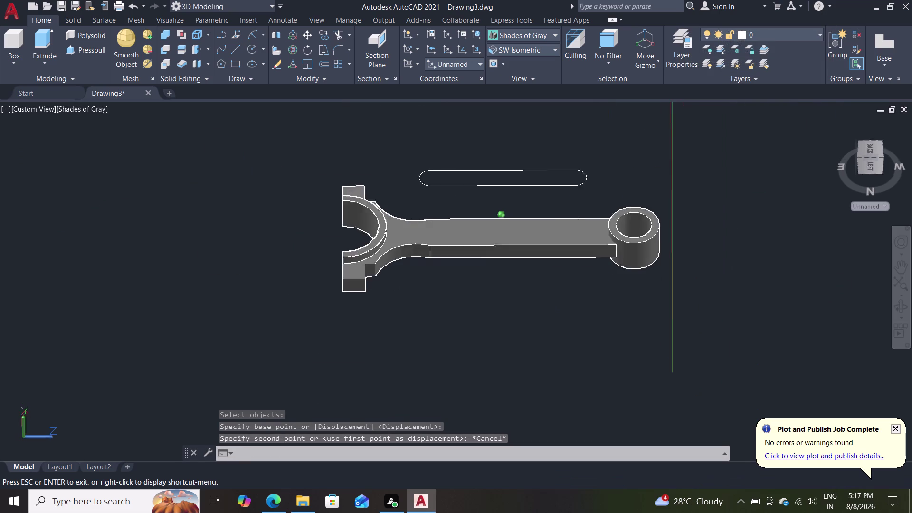
middle_drag(613, 144, 602, 246)
scroll(up, 3)
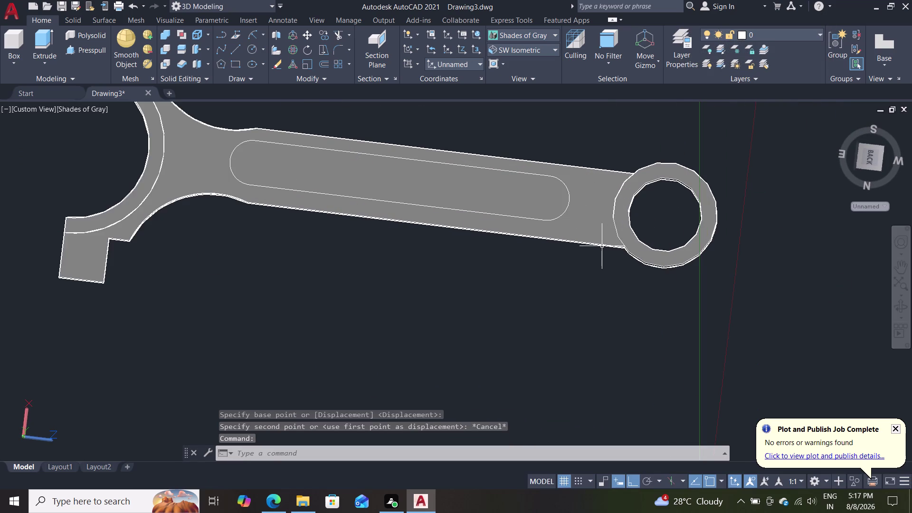
scroll(down, 3)
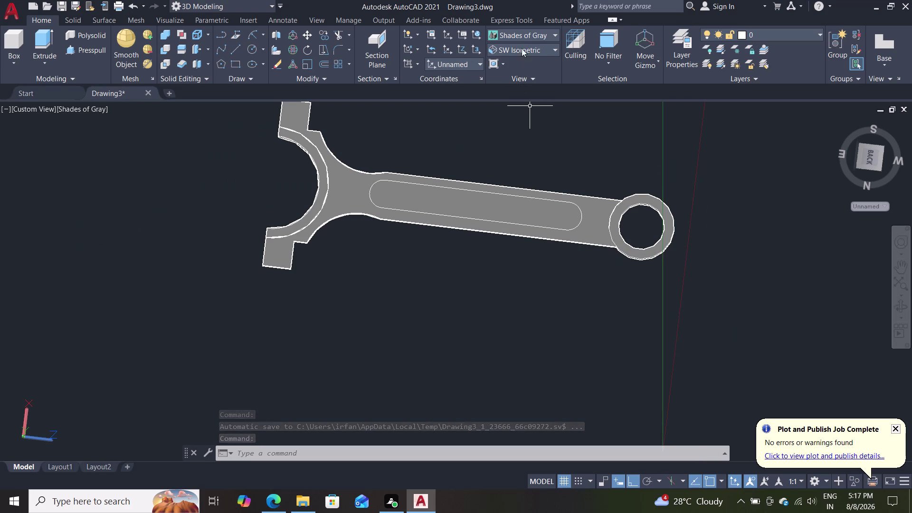
click(530, 32)
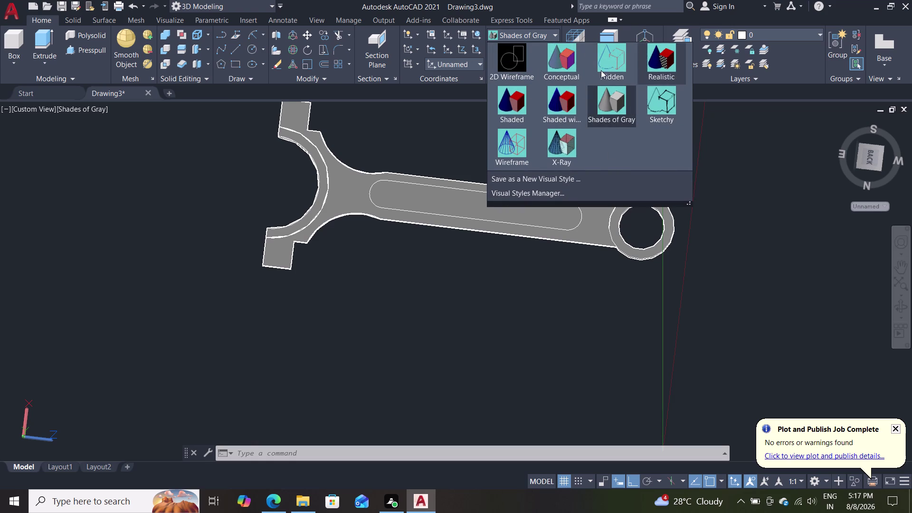
Choose Top from the View gallery, setting view and UCS to Top, and pan along the rod.
click(528, 338)
click(546, 56)
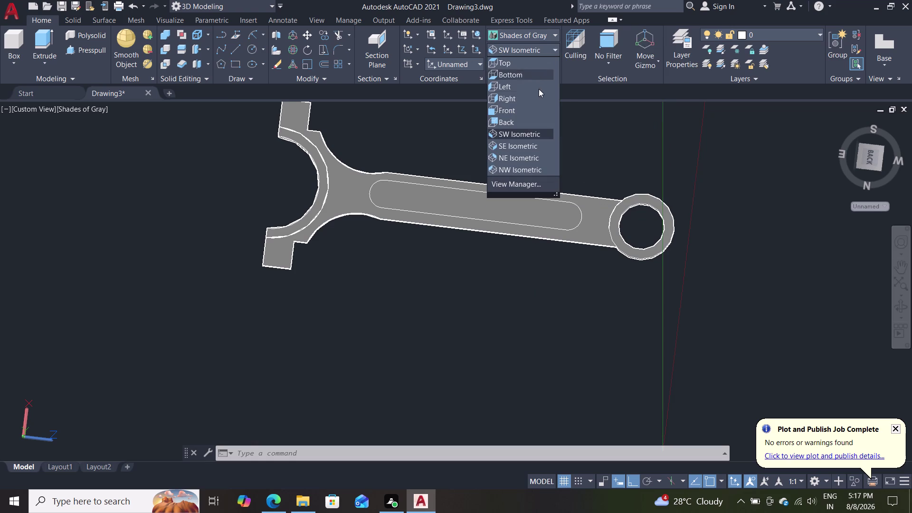
click(531, 66)
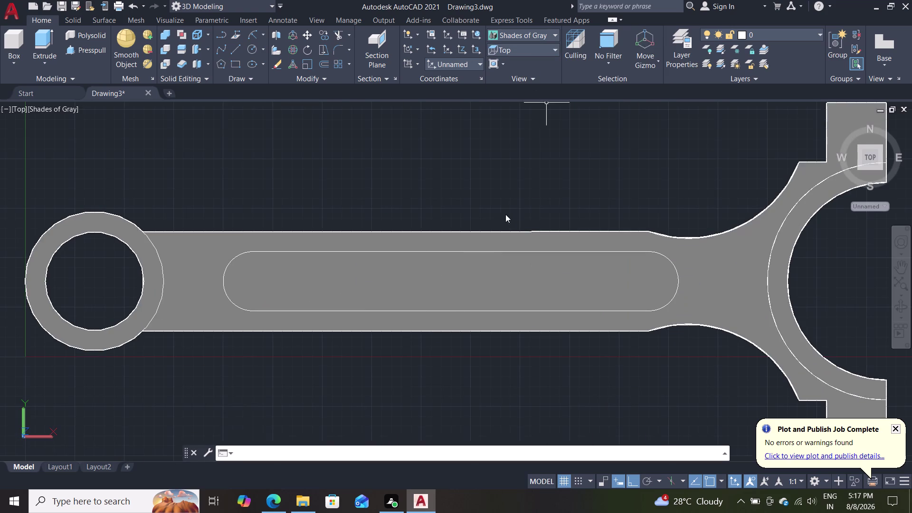
scroll(down, 3)
scroll(up, 3)
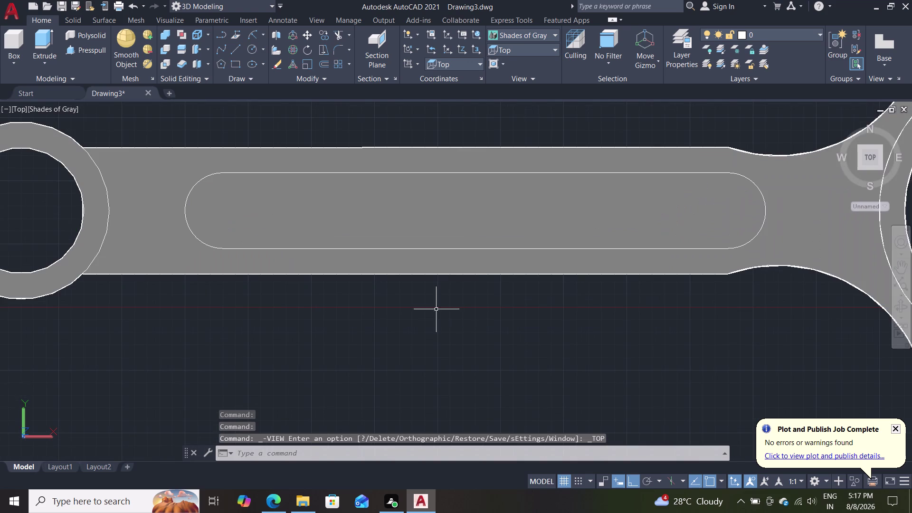
middle_drag(324, 354, 327, 301)
scroll(down, 3)
key(m)
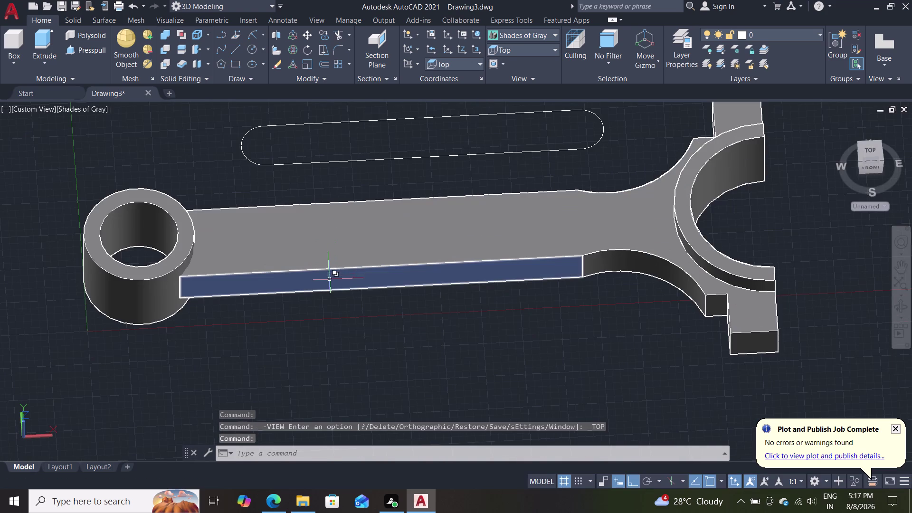
key(Return)
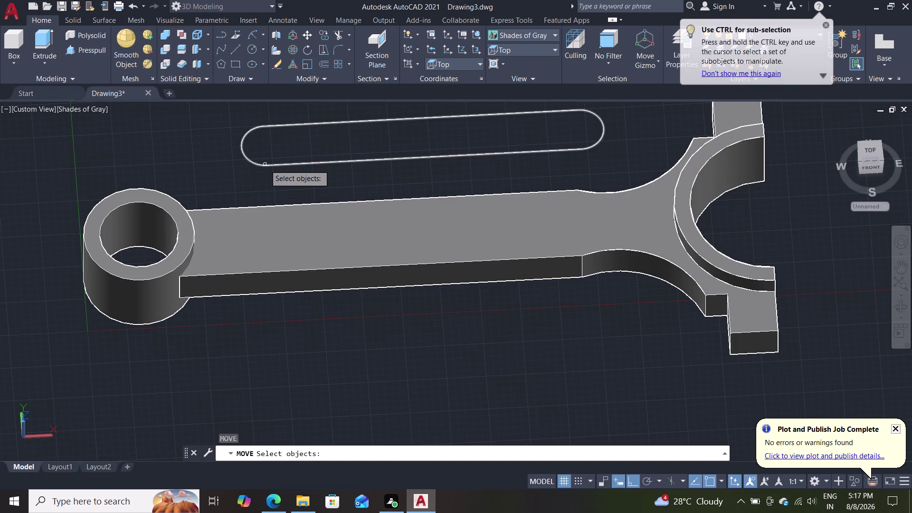
Move the slot outline onto the rod's top face, then undo that move.
click(265, 164)
key(Return)
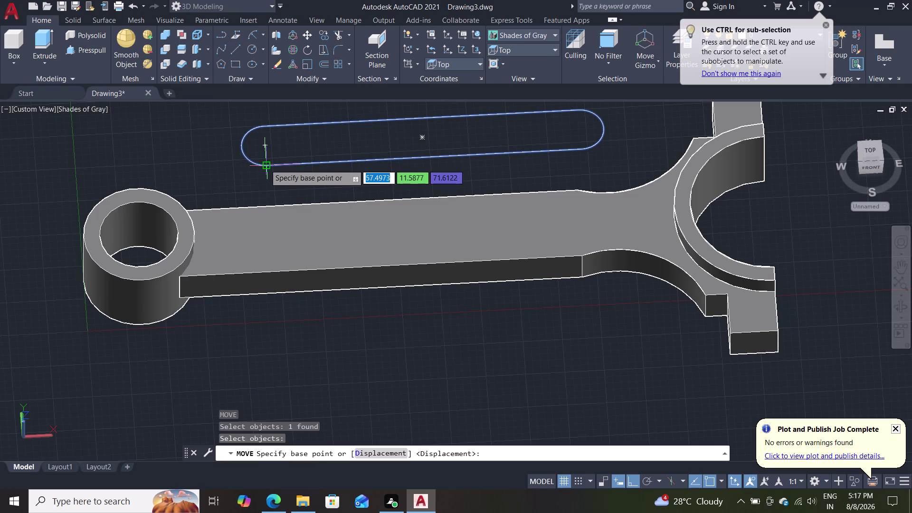
click(263, 144)
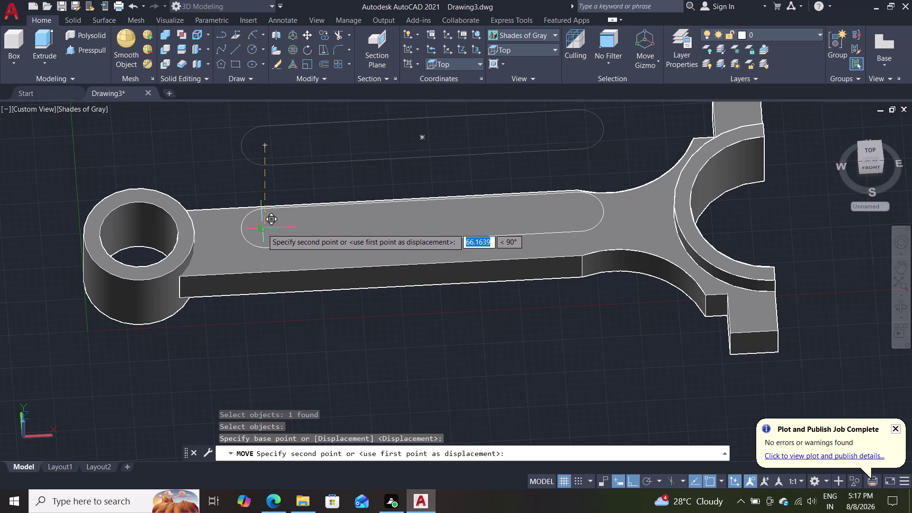
click(259, 235)
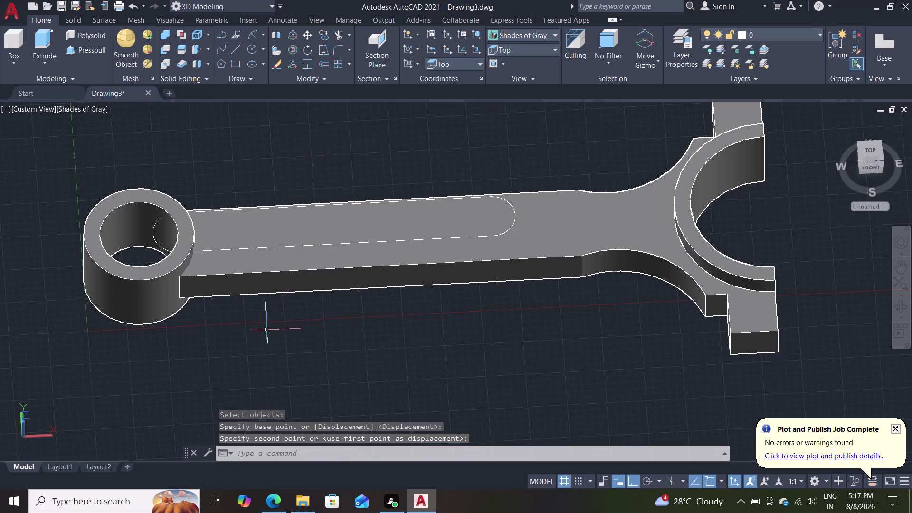
scroll(up, 3)
scroll(down, 3)
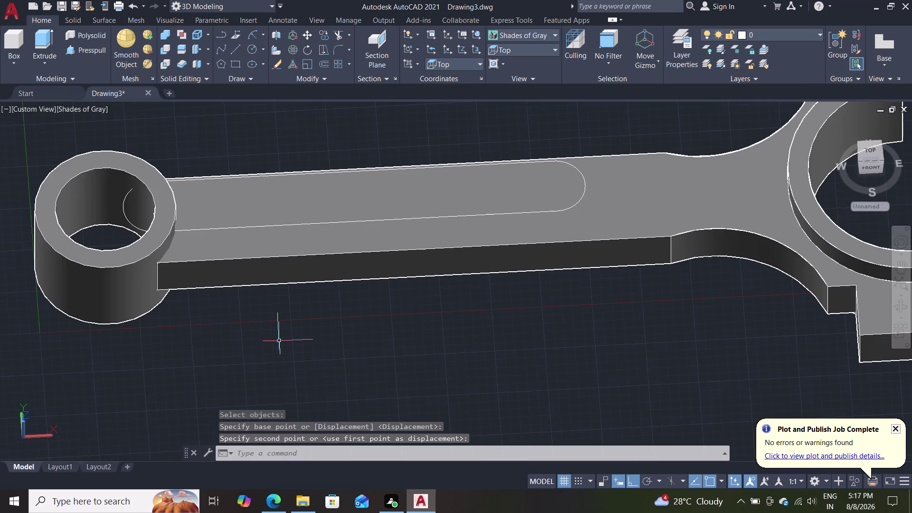
key(ctrl+z)
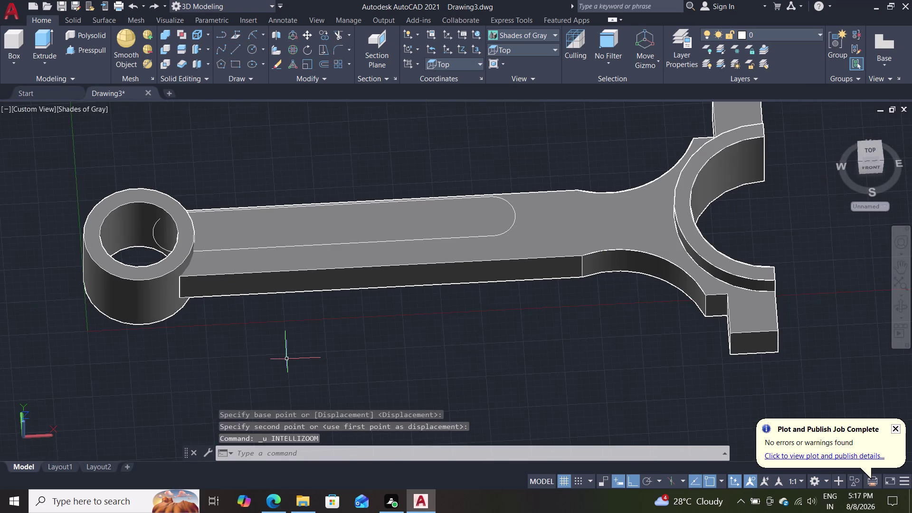
key(ctrl+z)
Move the slot outline 60 units from its end base point.
key(m)
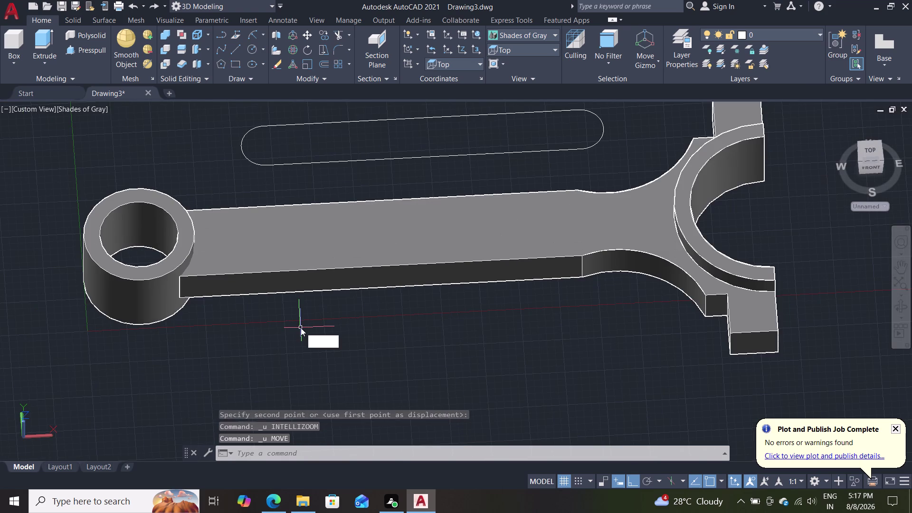
key(Return)
click(297, 164)
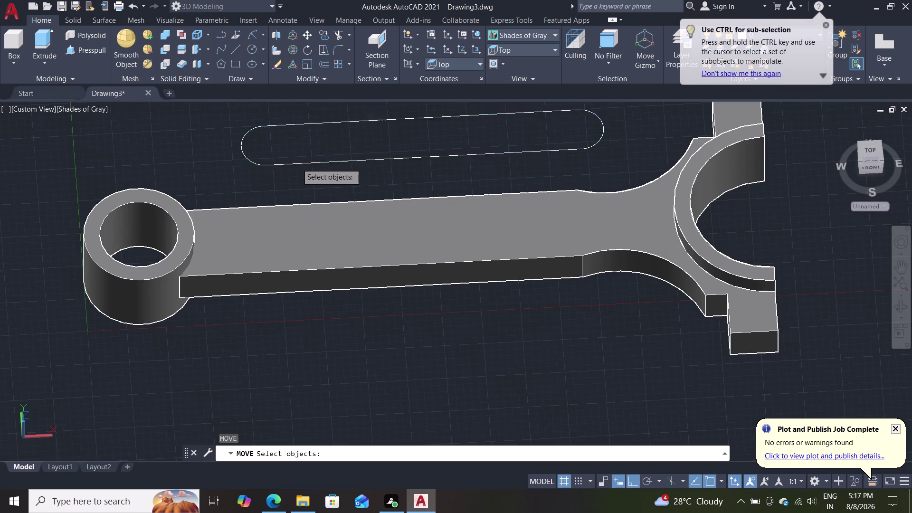
key(Return)
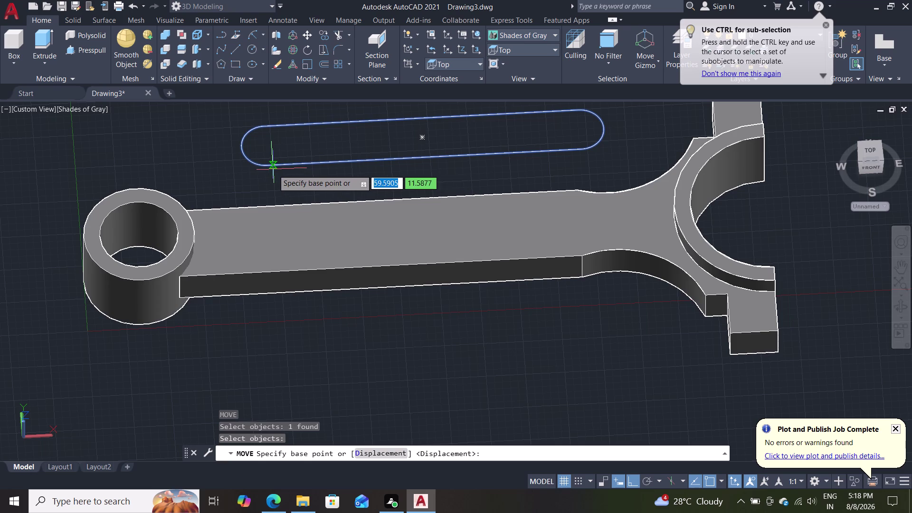
click(264, 144)
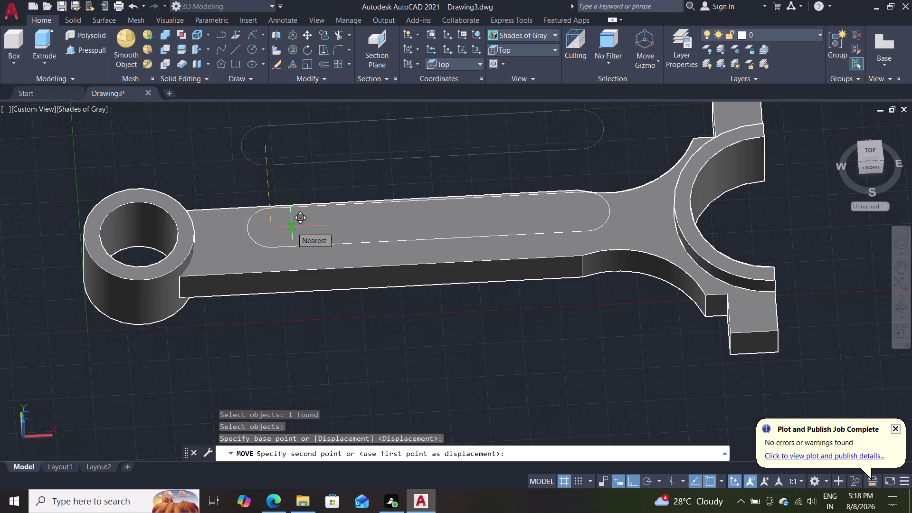
text(60)
key(Return)
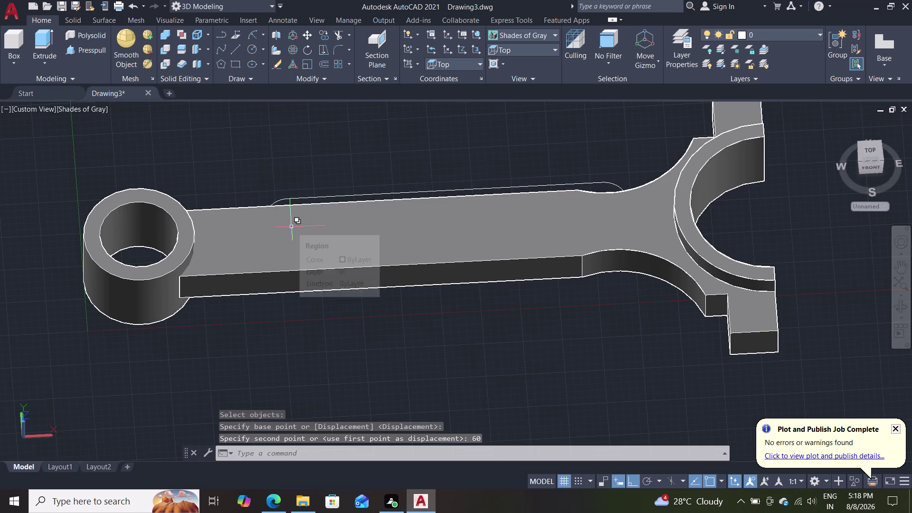
key(Escape)
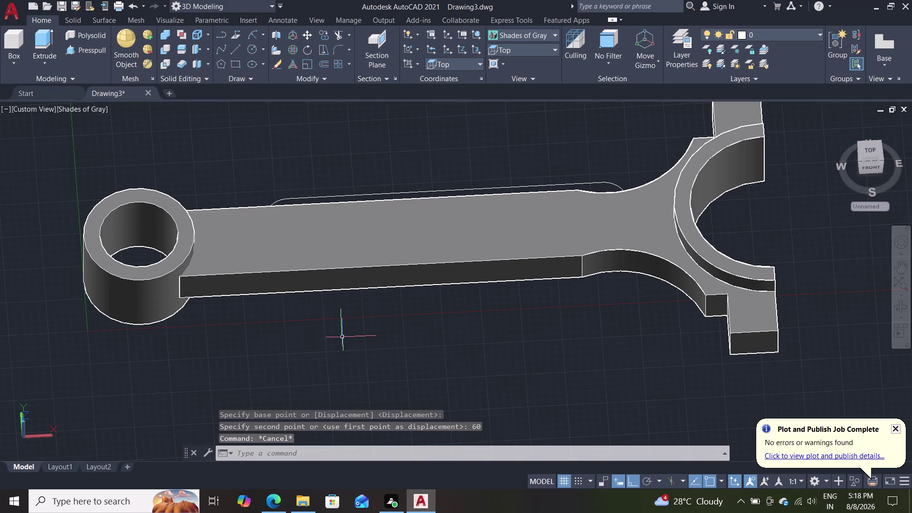
Move the slot polyline off the rod to a spot below it.
middle_drag(345, 340, 588, 273)
scroll(down, 3)
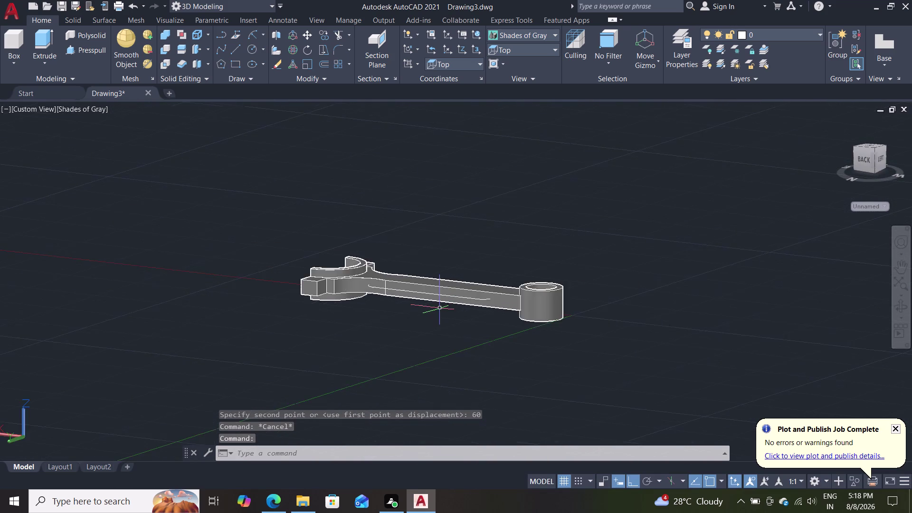
scroll(up, 3)
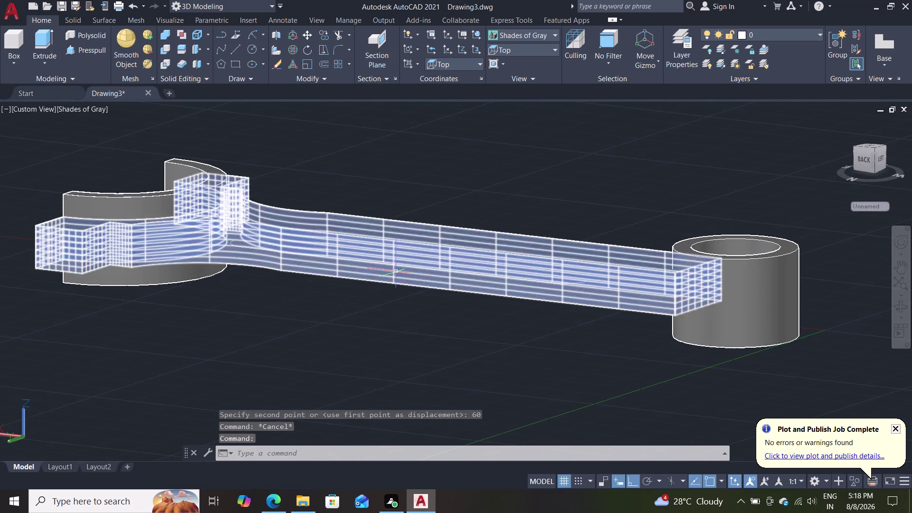
click(404, 266)
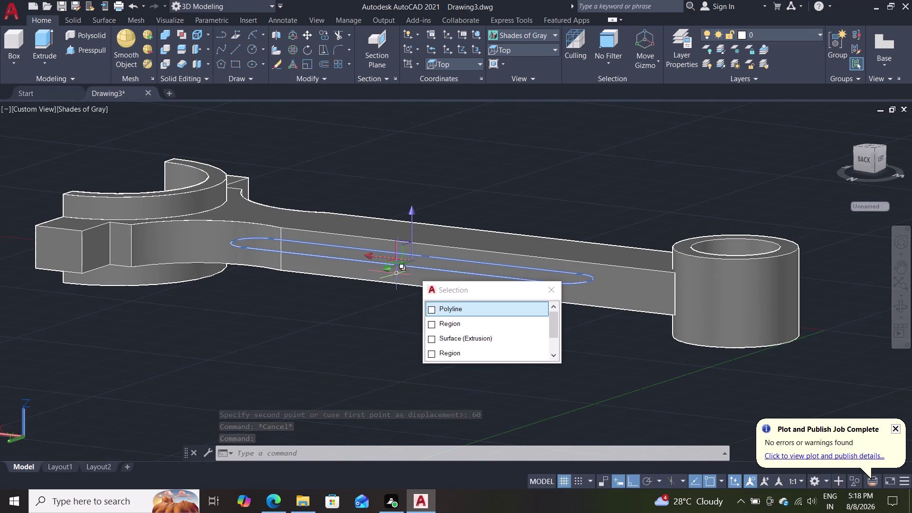
key(m)
key(Return)
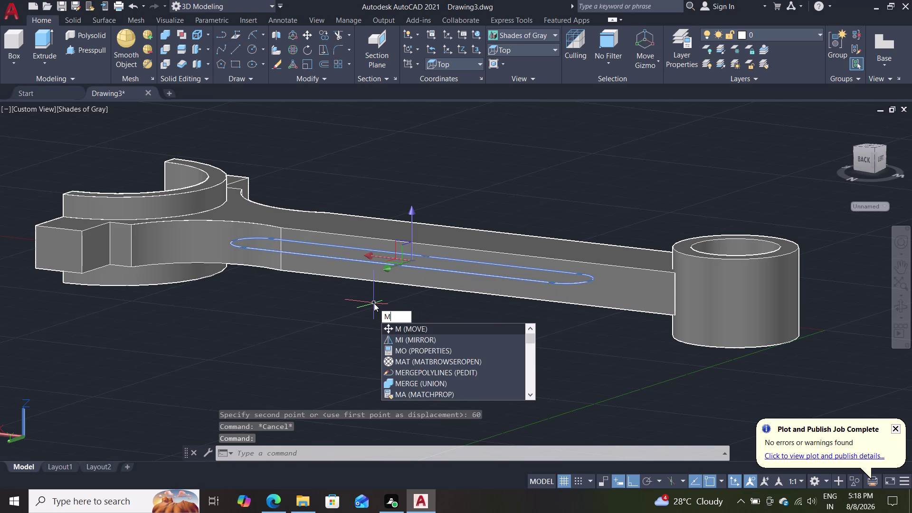
key(Return)
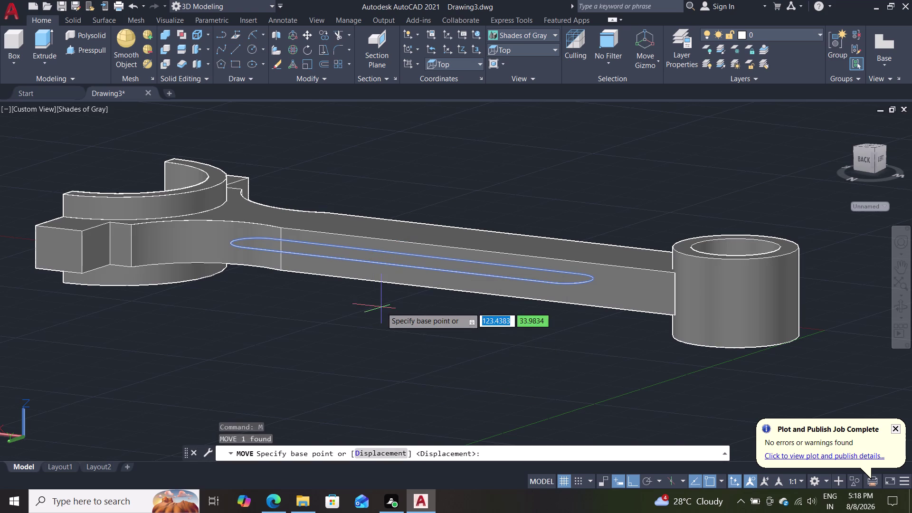
click(437, 268)
click(417, 340)
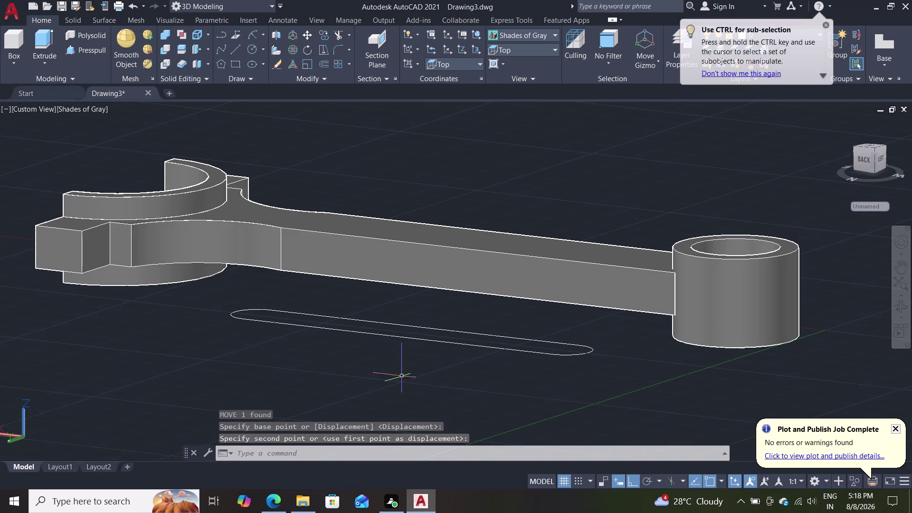
Erase the moved slot outline and switch to the Top view.
middle_drag(417, 369, 454, 302)
middle_drag(455, 302, 462, 406)
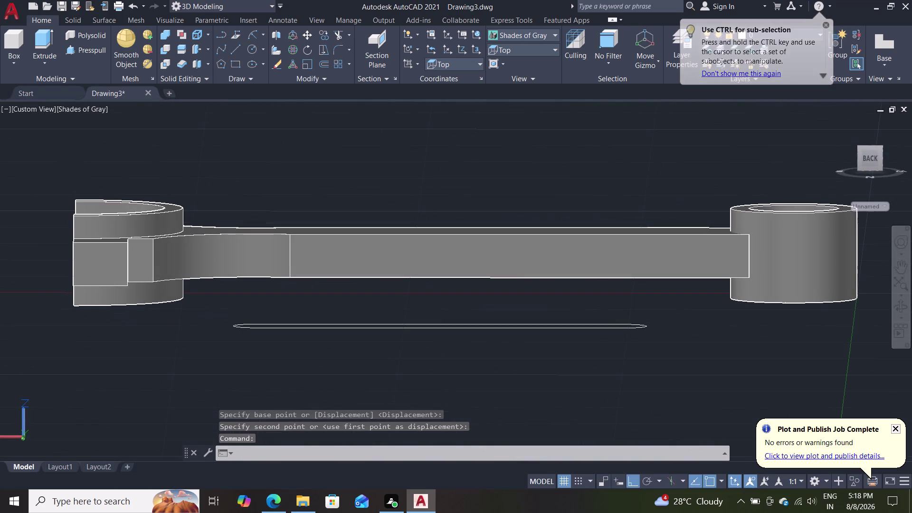
scroll(up, 3)
drag(508, 283, 501, 287)
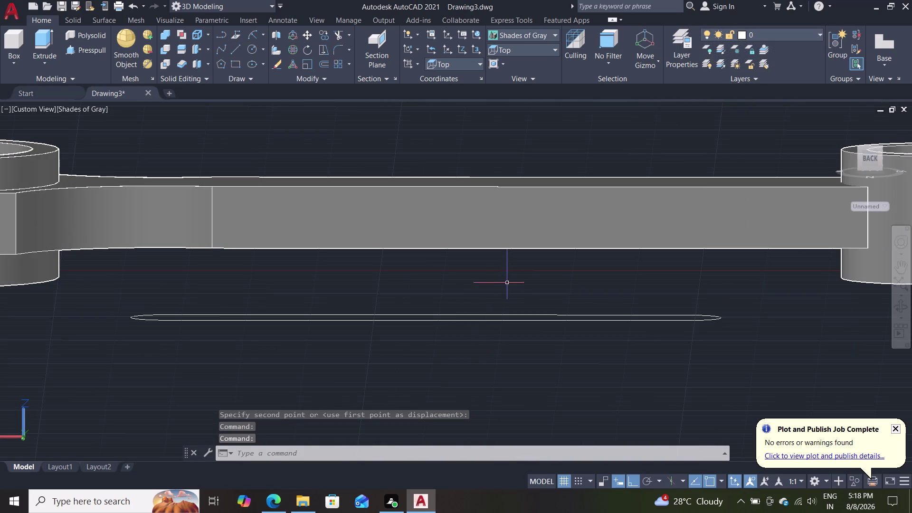
drag(501, 287, 430, 334)
drag(427, 335, 420, 345)
key(Delete)
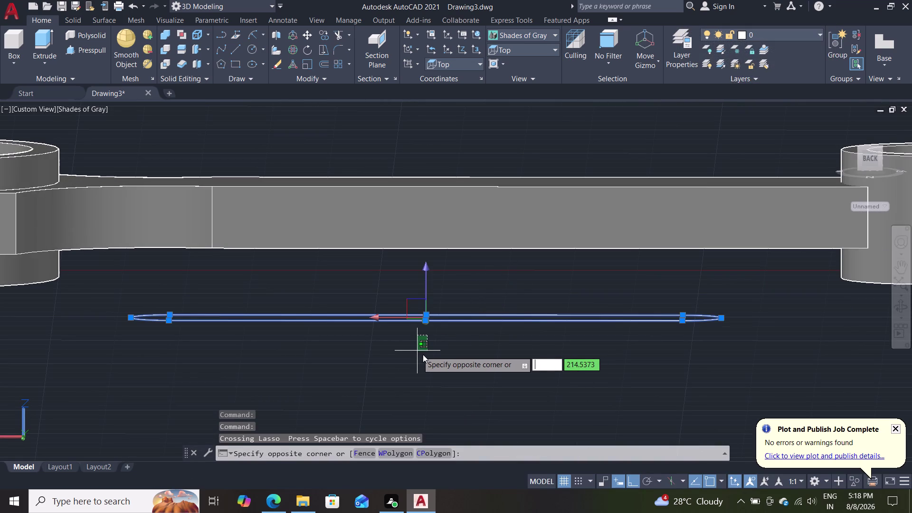
key(Escape)
key(Delete)
key(Delete)
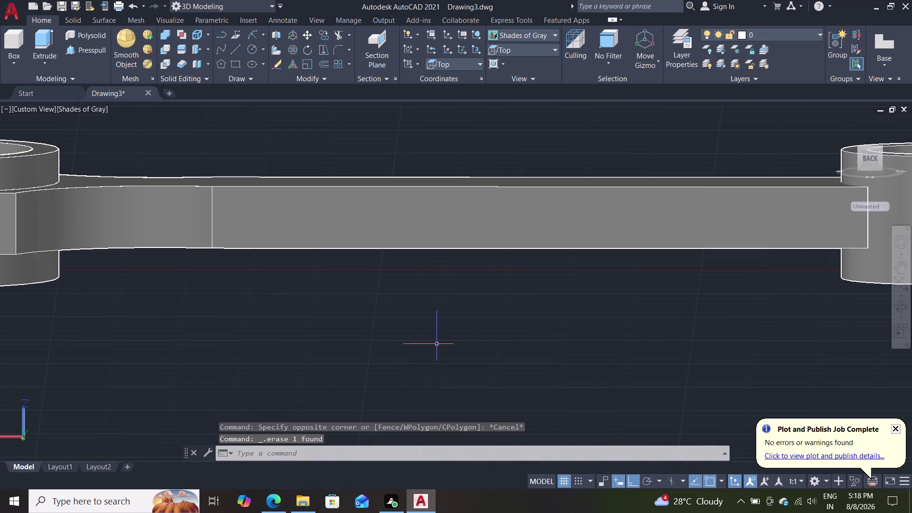
click(503, 55)
click(502, 68)
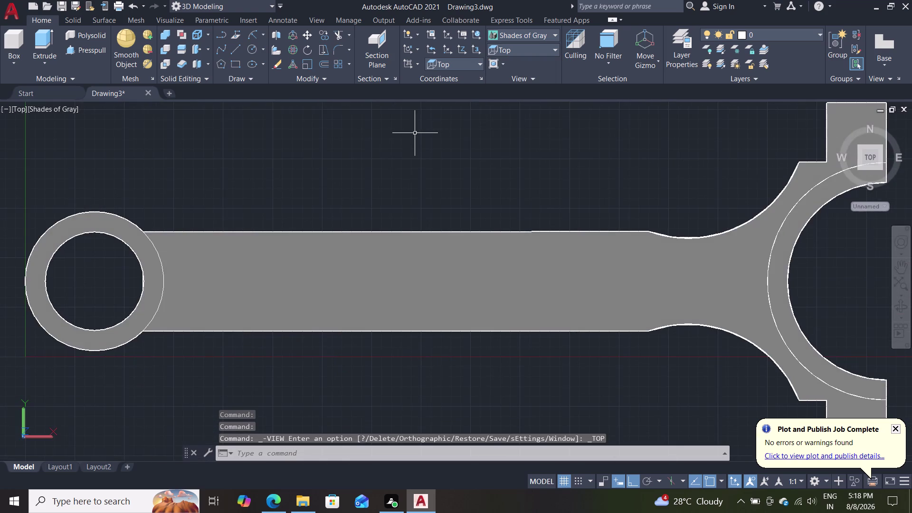
scroll(down, 3)
scroll(up, 3)
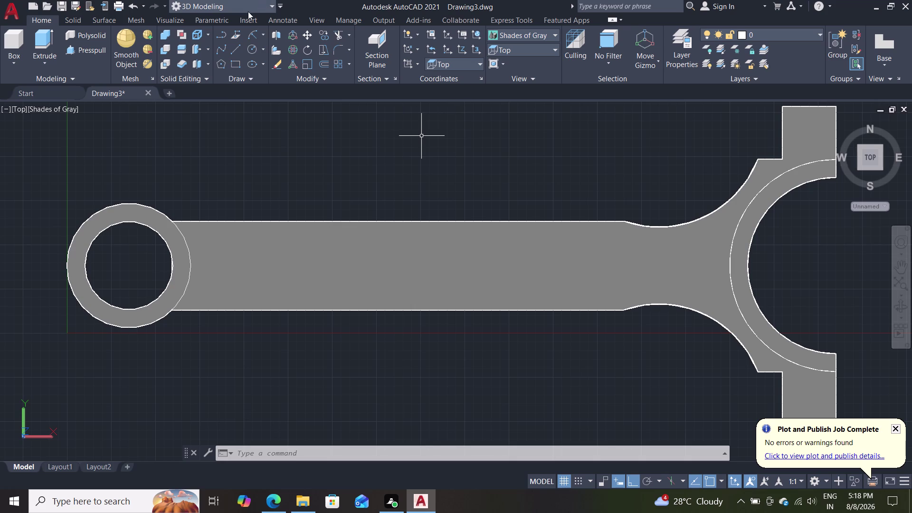
key(l)
key(Return)
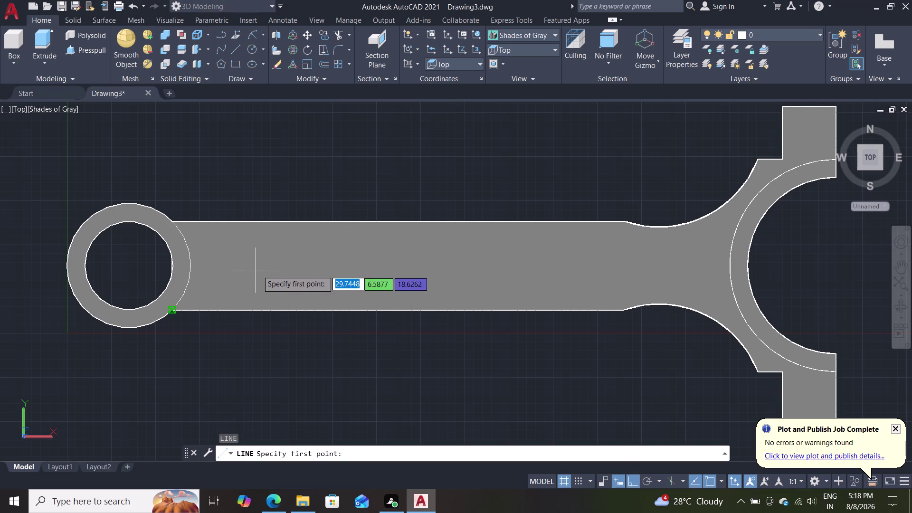
click(263, 241)
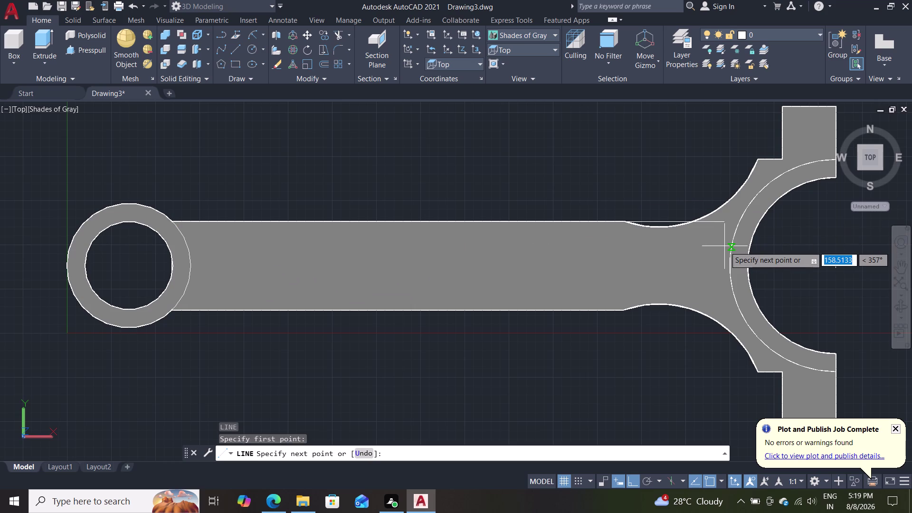
key(Escape)
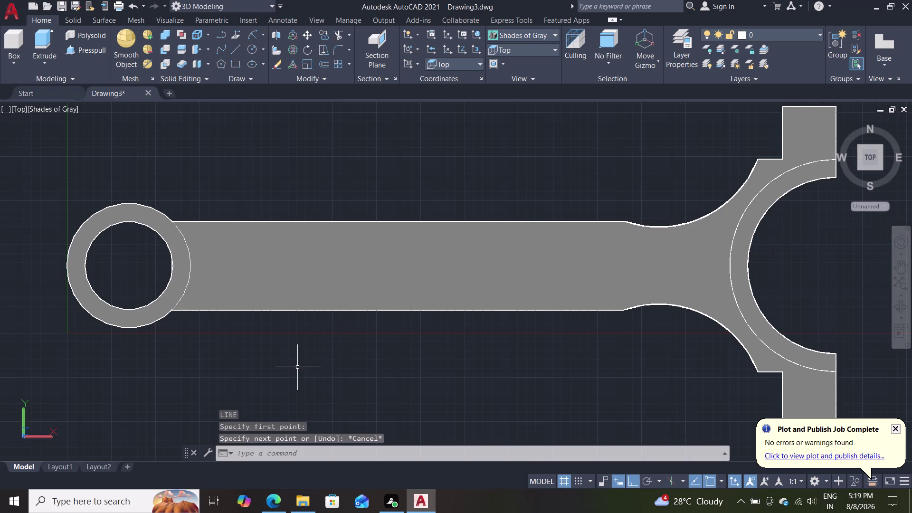
middle_drag(289, 372, 292, 349)
scroll(down, 3)
scroll(up, 3)
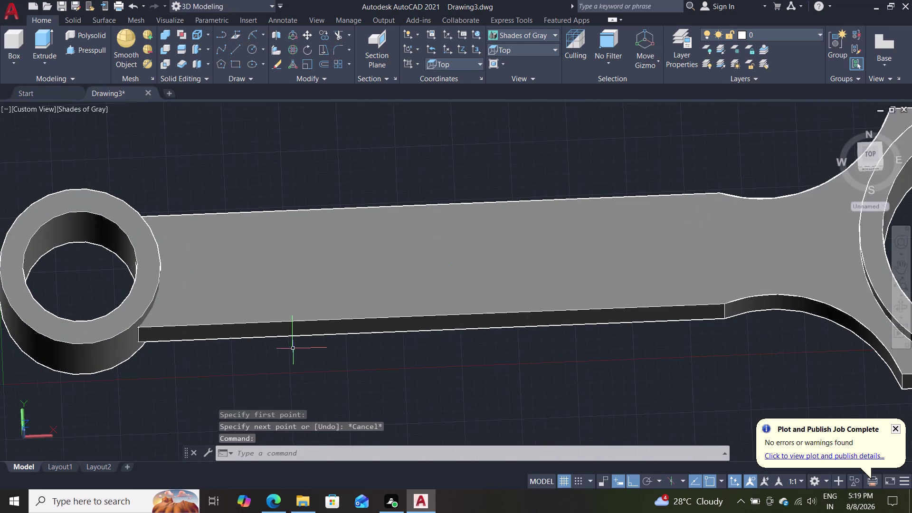
Start lines at the boss edge, drawing the 100-unit side and 15-unit short side.
key(l)
key(Return)
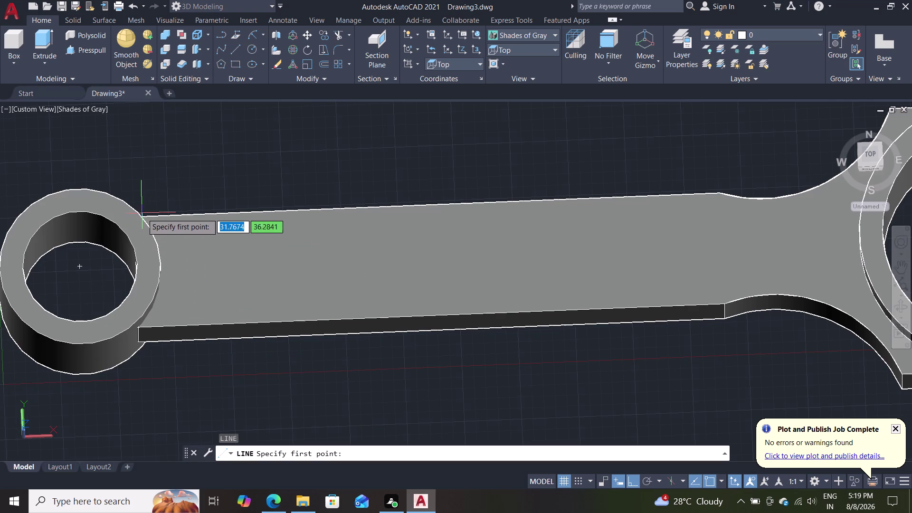
click(162, 260)
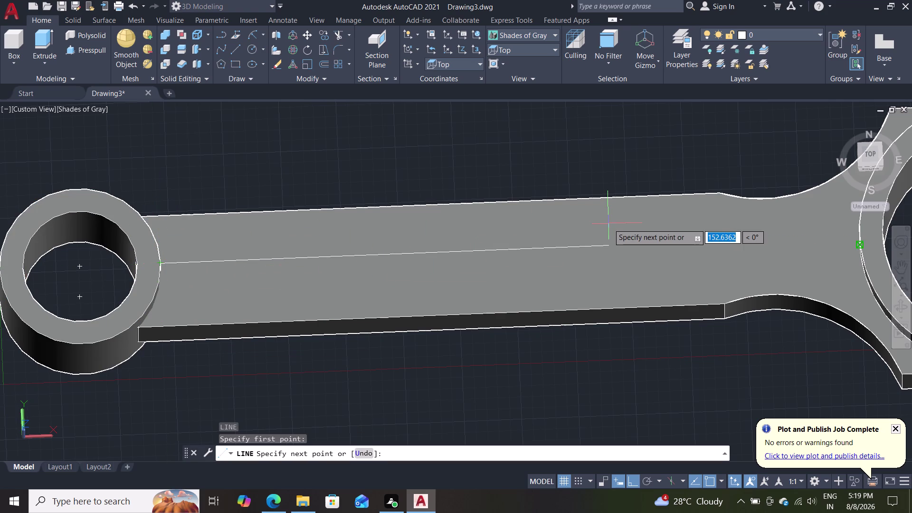
text(100)
key(Return)
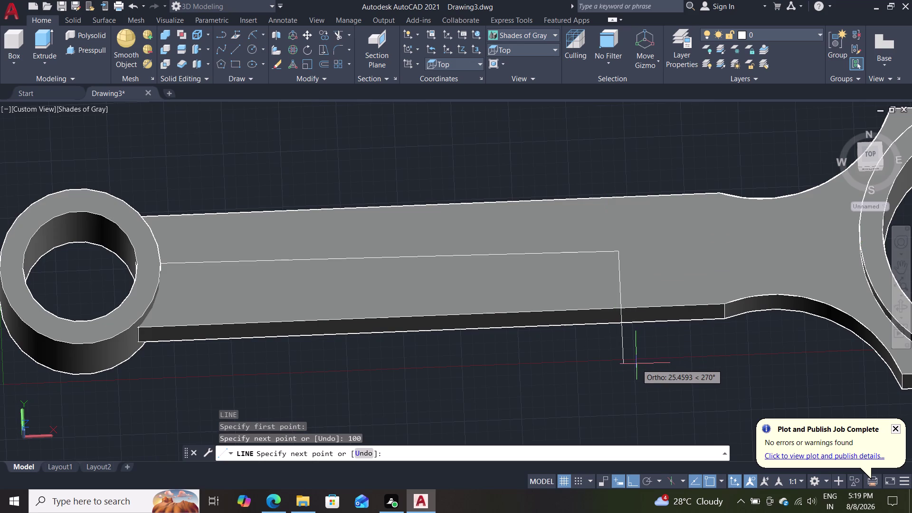
text(15)
key(Return)
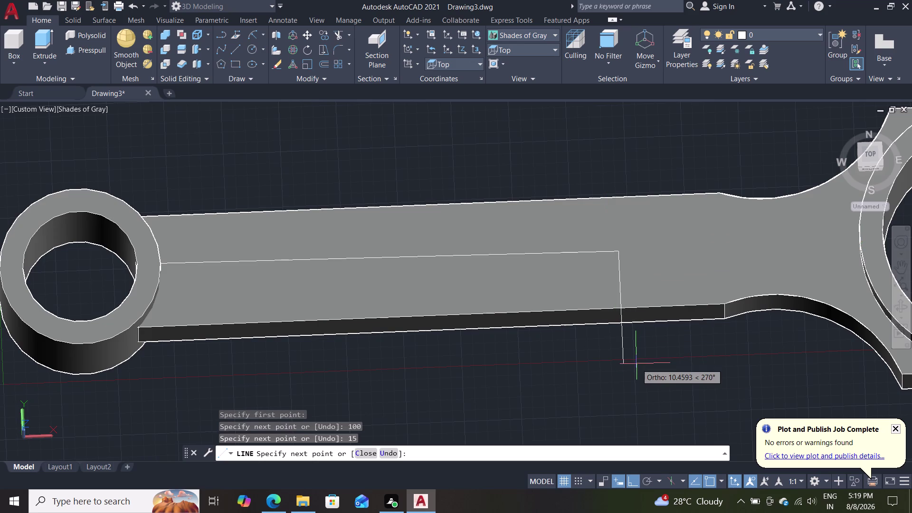
Draw the 100-unit return side, end the line command, and start a move.
text(10)
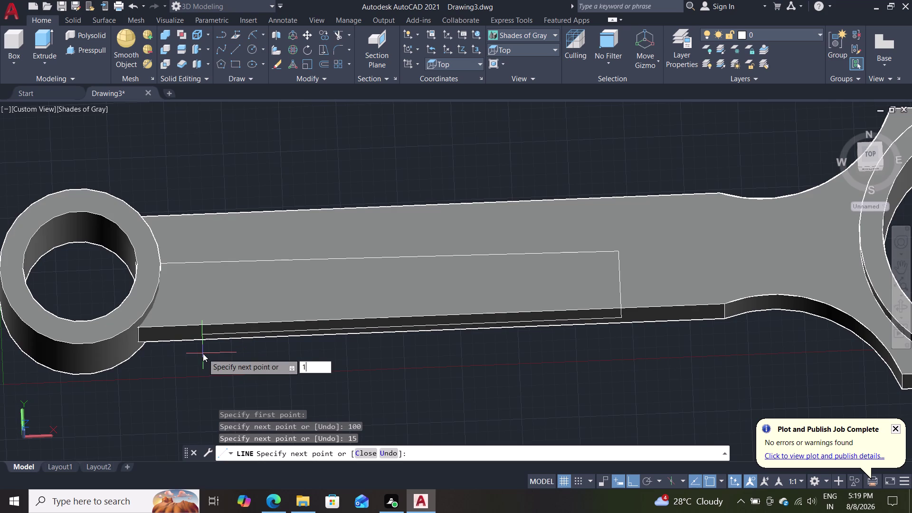
text(0)
key(Return)
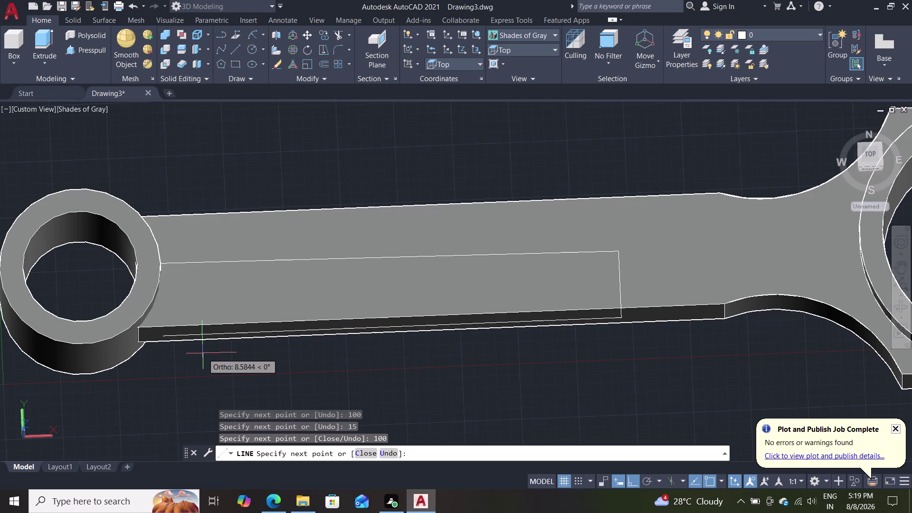
click(156, 265)
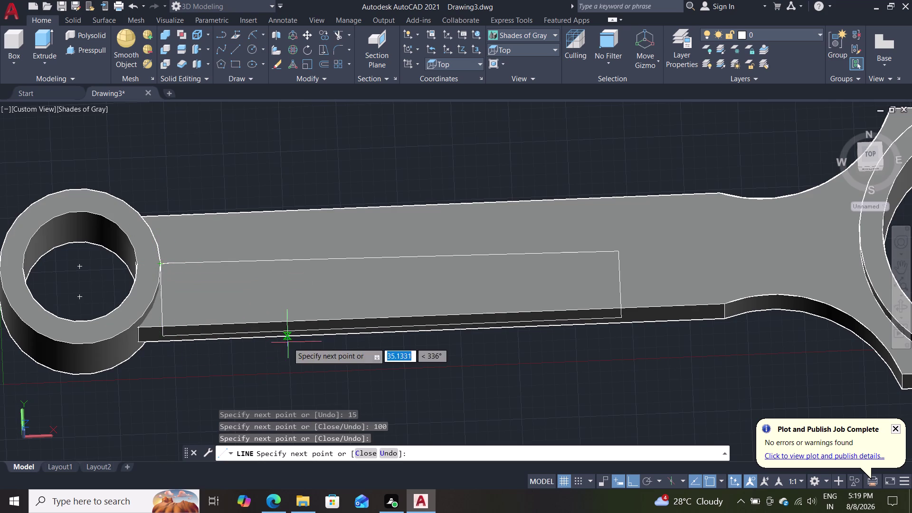
key(Escape)
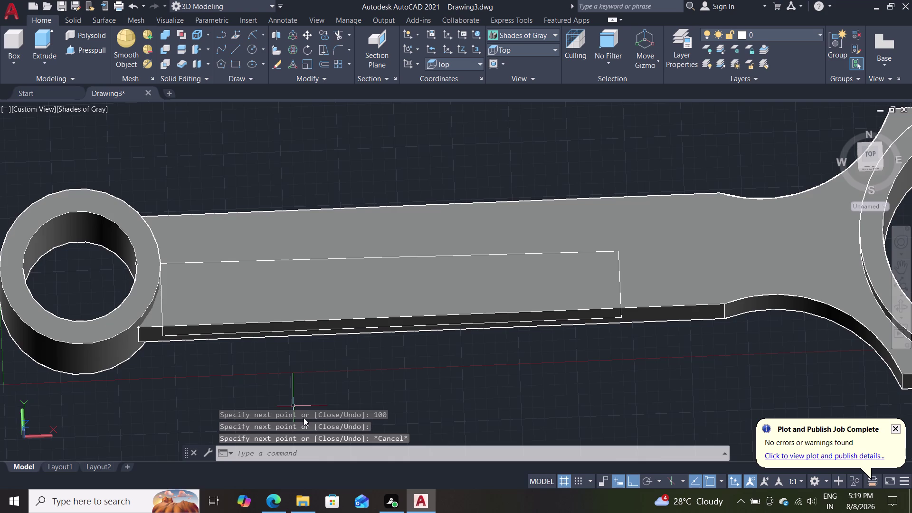
key(m)
key(Return)
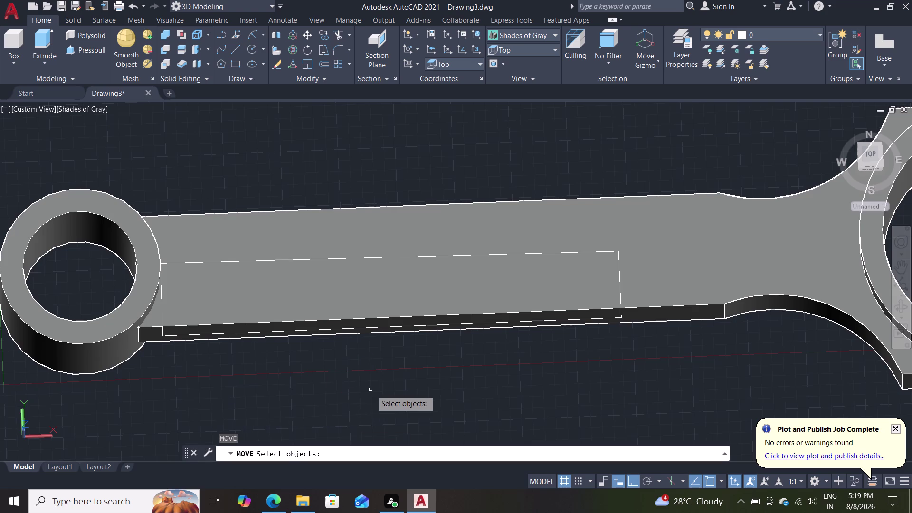
click(180, 337)
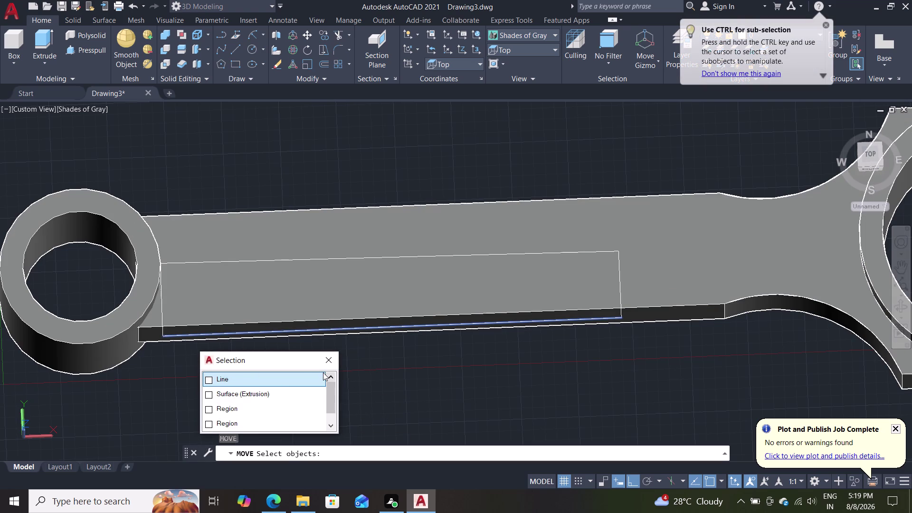
click(310, 377)
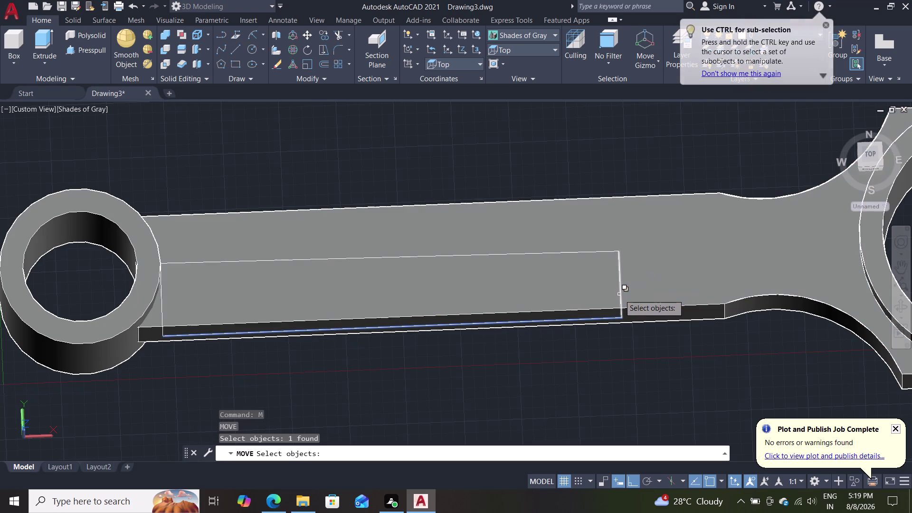
click(619, 294)
click(652, 338)
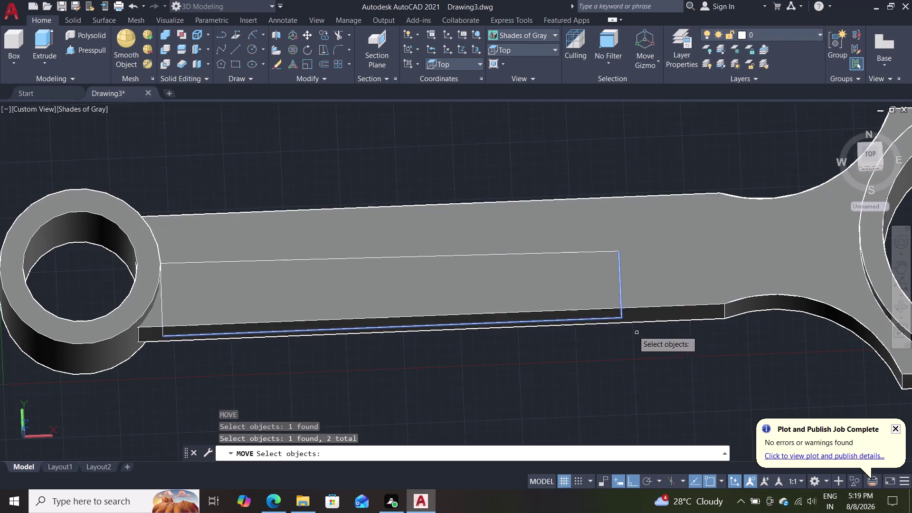
click(529, 255)
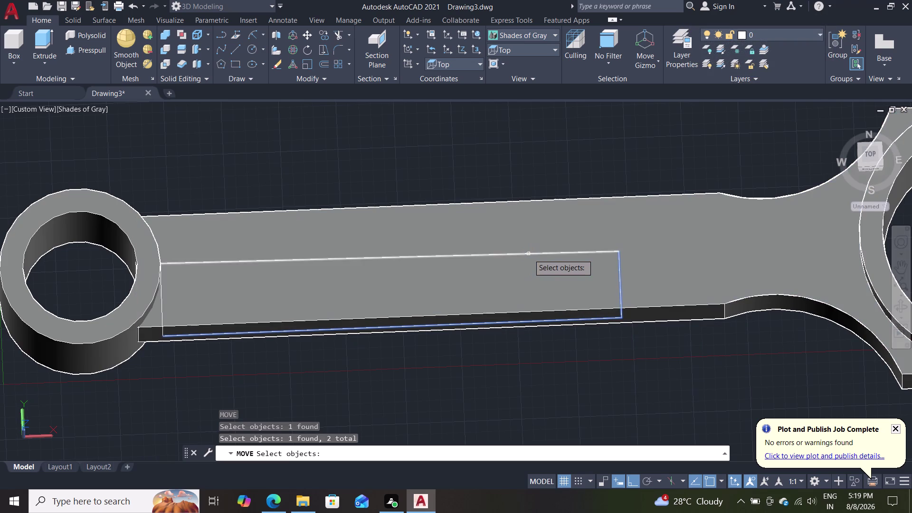
click(568, 293)
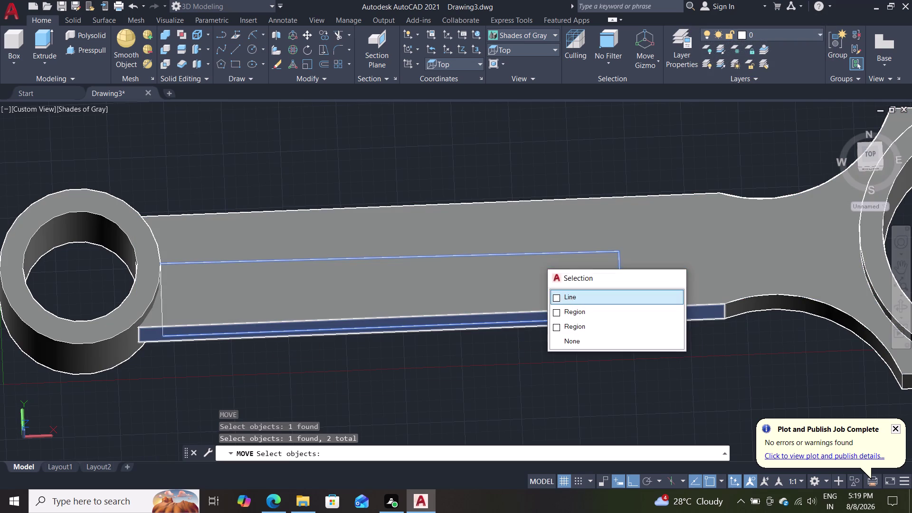
click(162, 312)
click(213, 361)
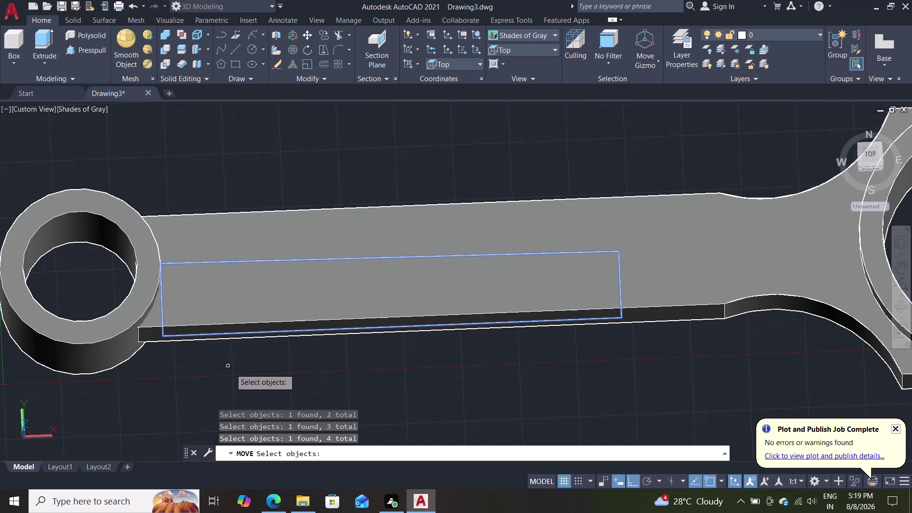
key(Return)
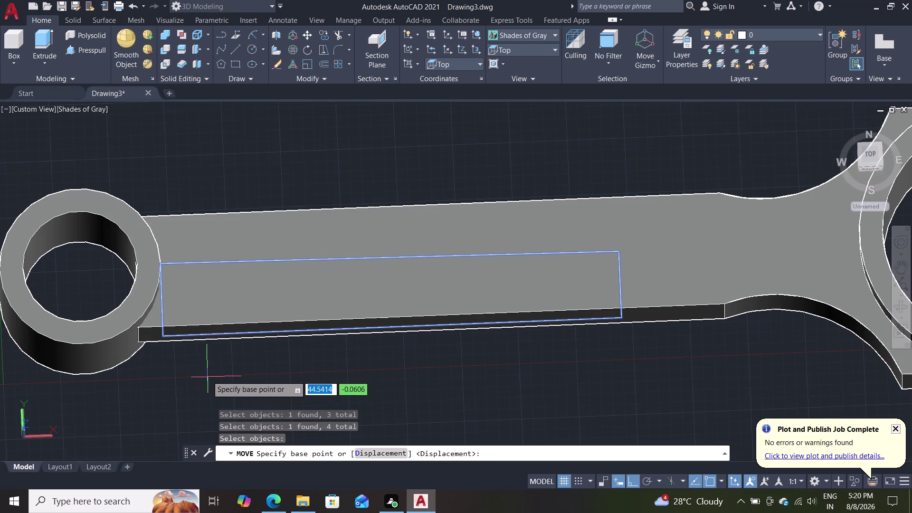
click(159, 332)
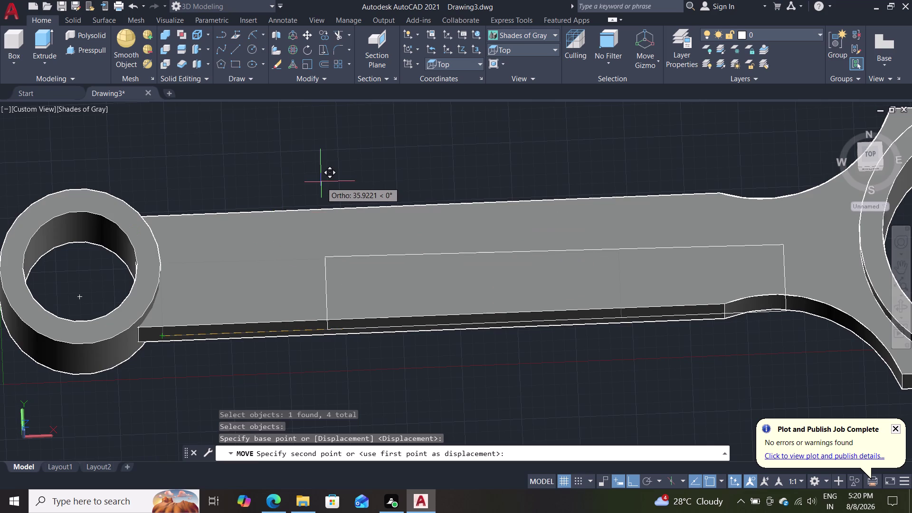
key(F8)
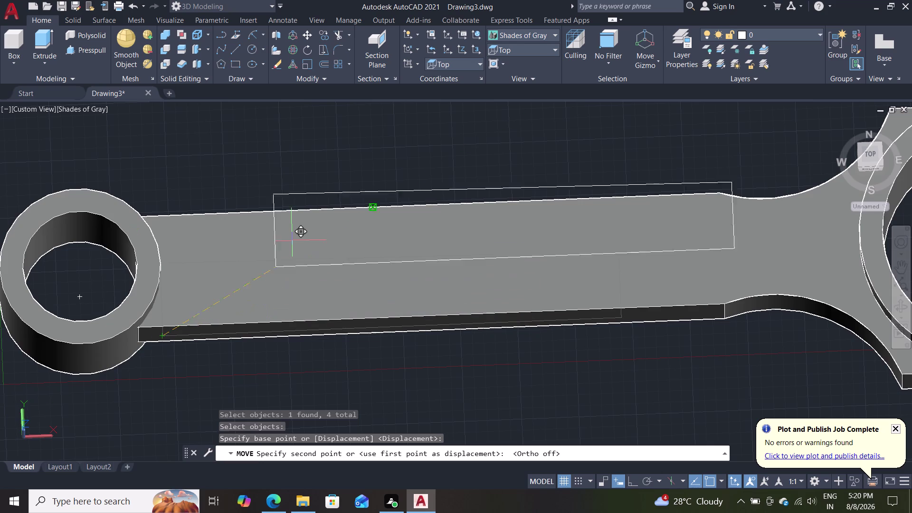
key(ctrl+z)
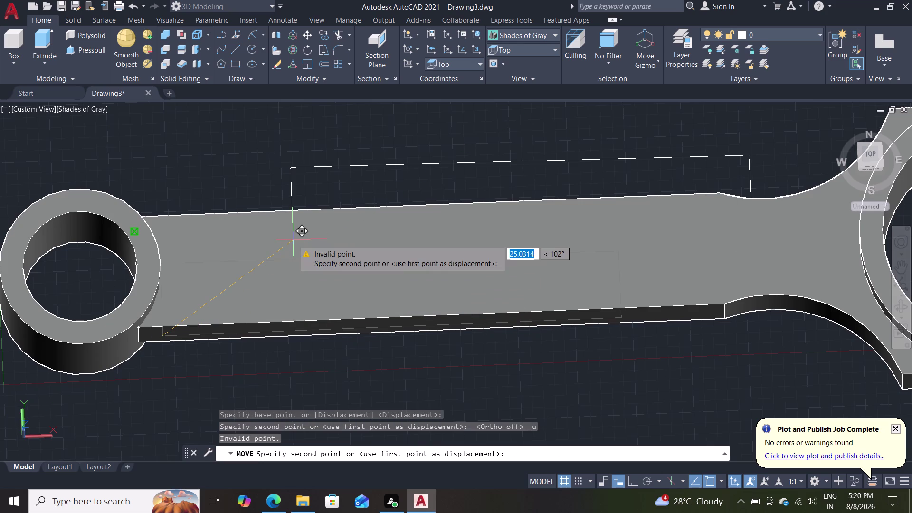
key(Escape)
key(Escape)
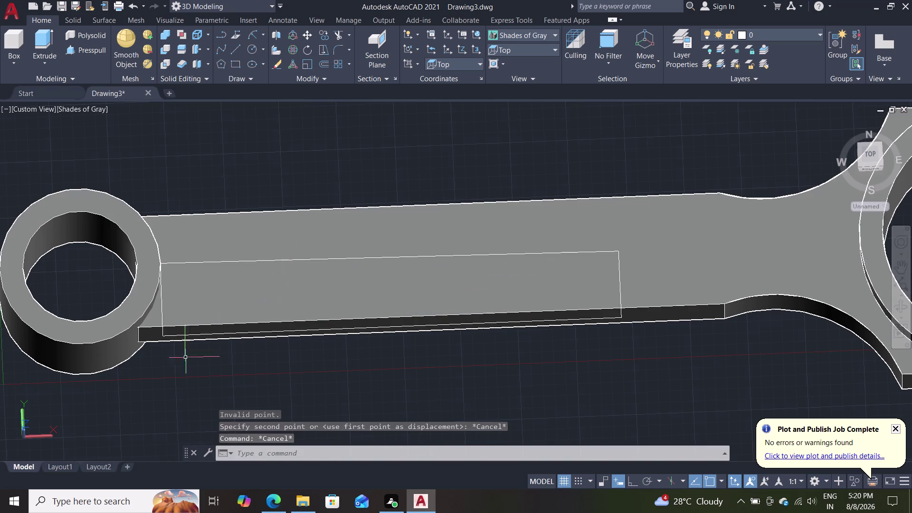
click(579, 320)
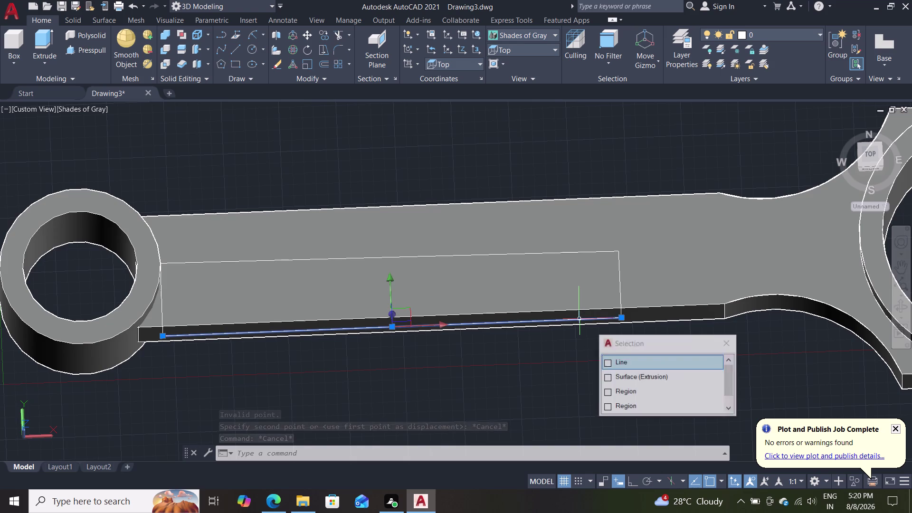
Erase the bottom, right, top and left outline lines from the rod's top face.
key(Delete)
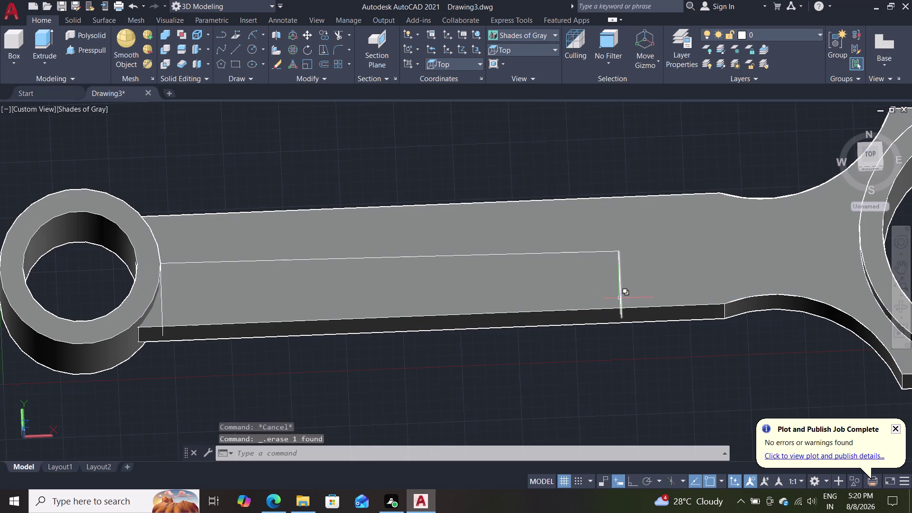
click(620, 298)
key(Delete)
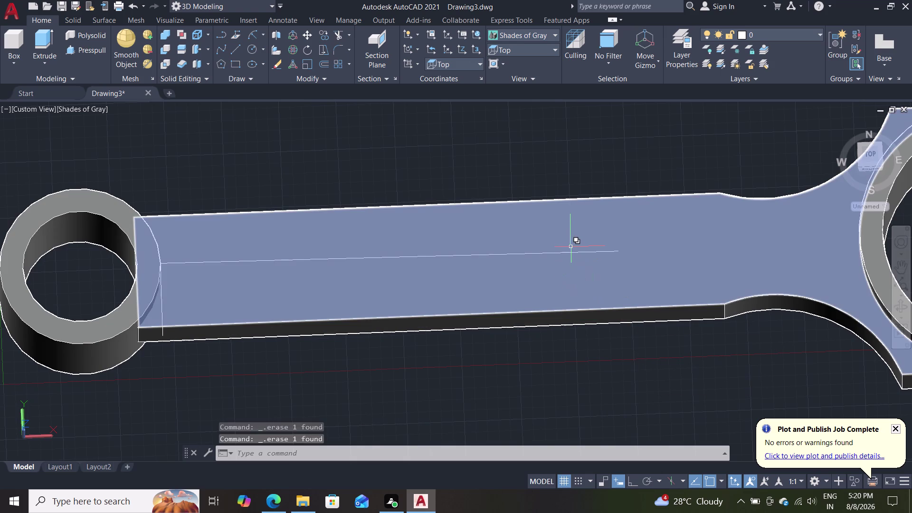
click(561, 253)
key(Delete)
key(Delete)
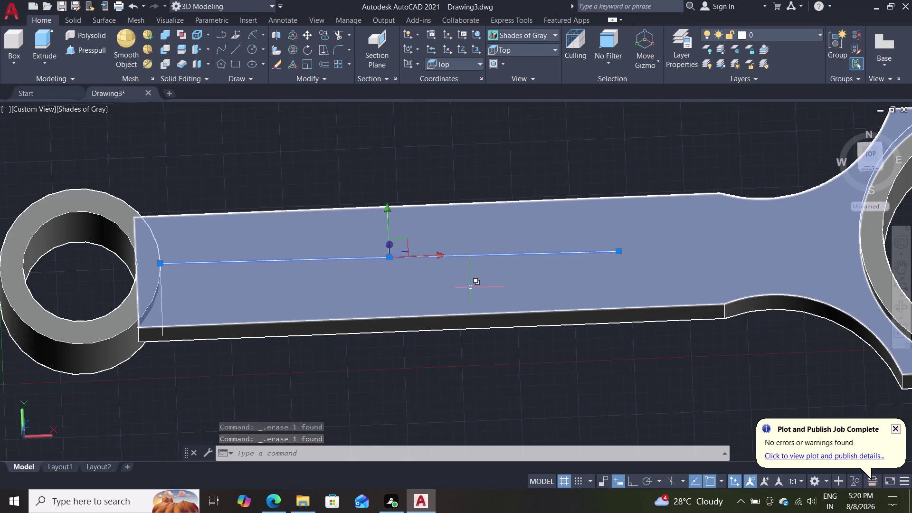
click(164, 335)
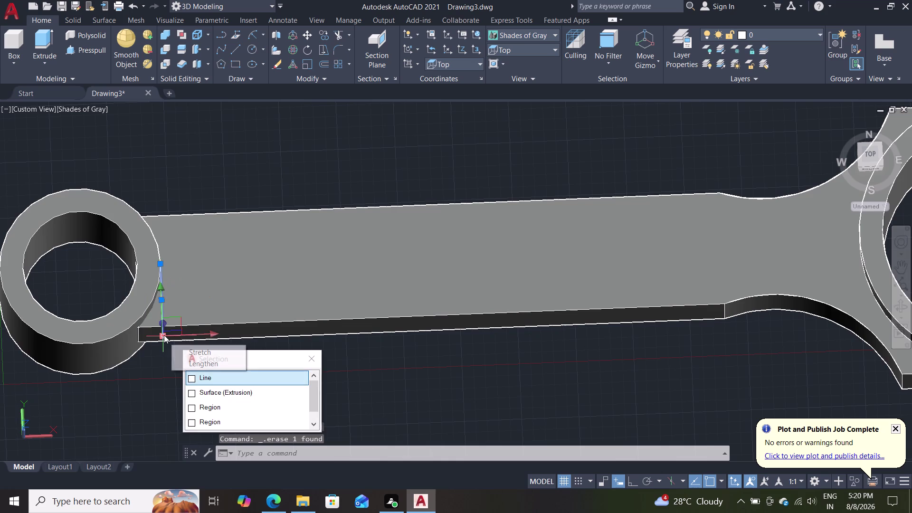
key(Delete)
key(Delete)
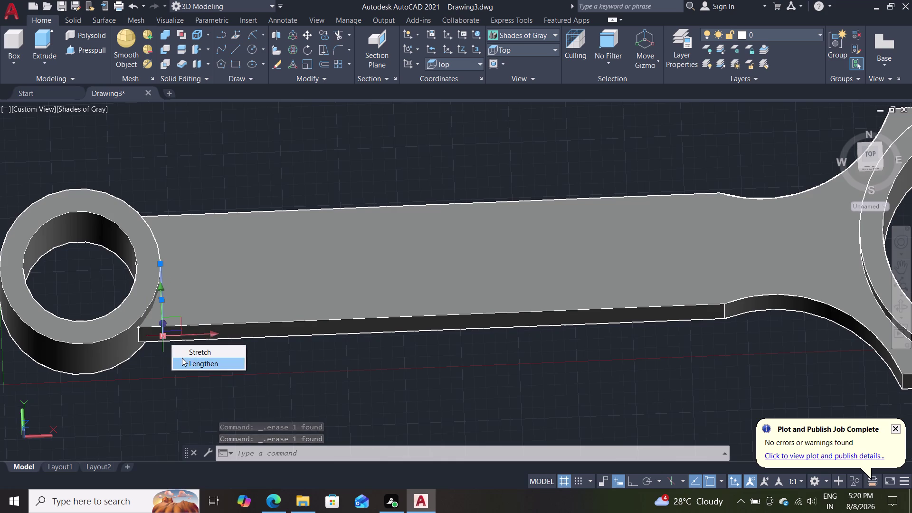
key(Delete)
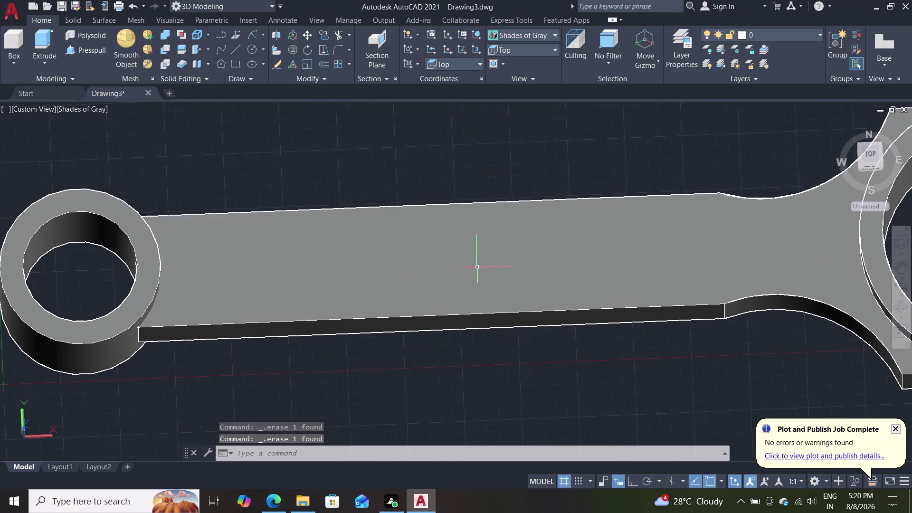
click(516, 50)
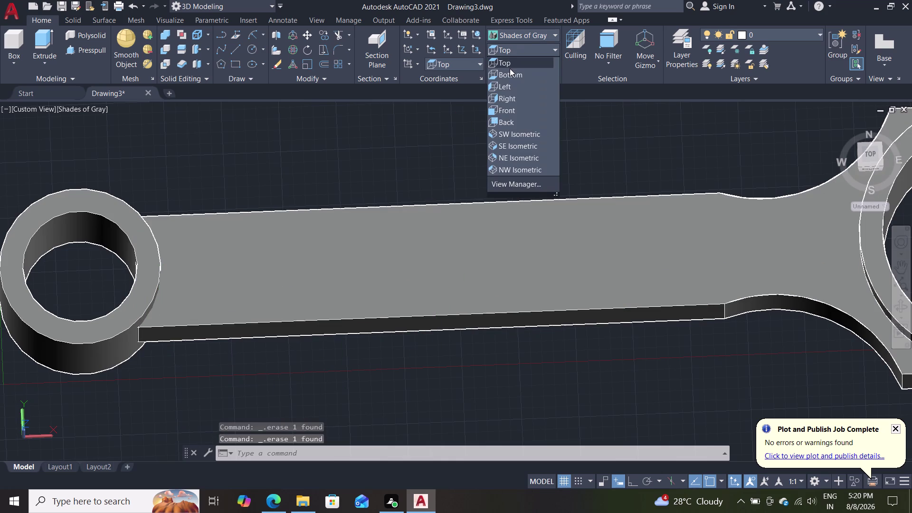
Switch to the Top view with the 2D Wireframe visual style.
click(510, 68)
click(503, 67)
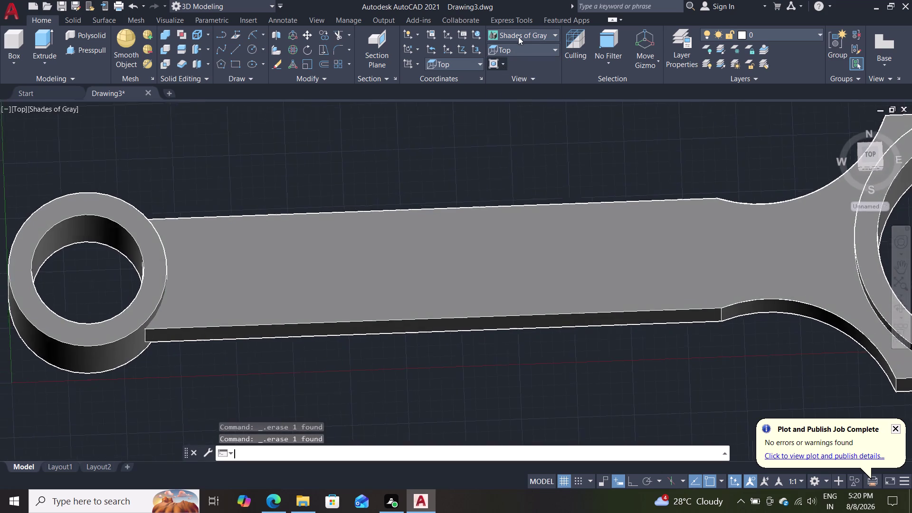
click(520, 34)
click(519, 31)
click(511, 50)
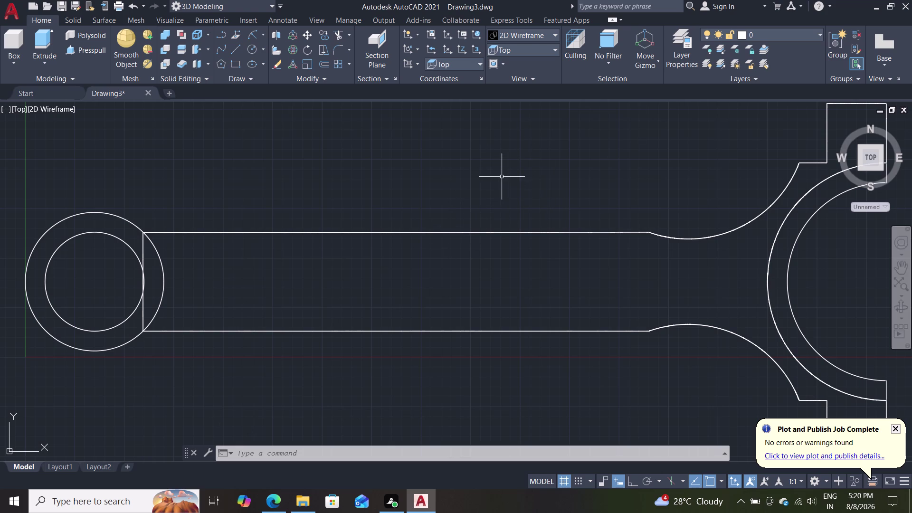
Zoom and pan to the small end, restore Shades of Gray, and orbit toward the boss.
scroll(up, 3)
scroll(down, 3)
scroll(up, 3)
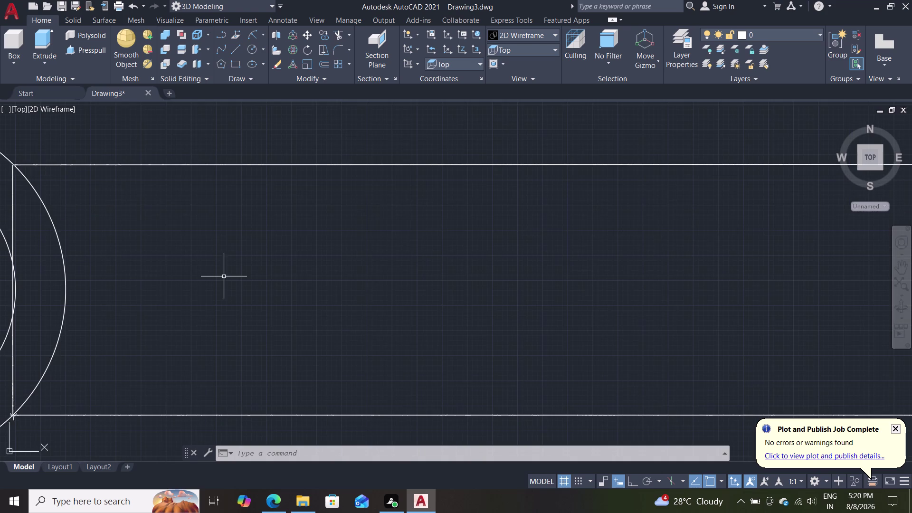
scroll(down, 3)
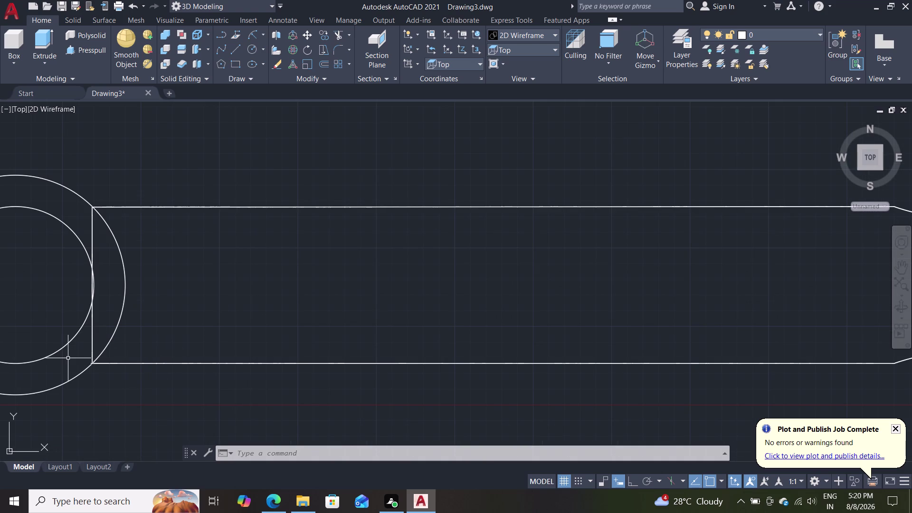
scroll(up, 3)
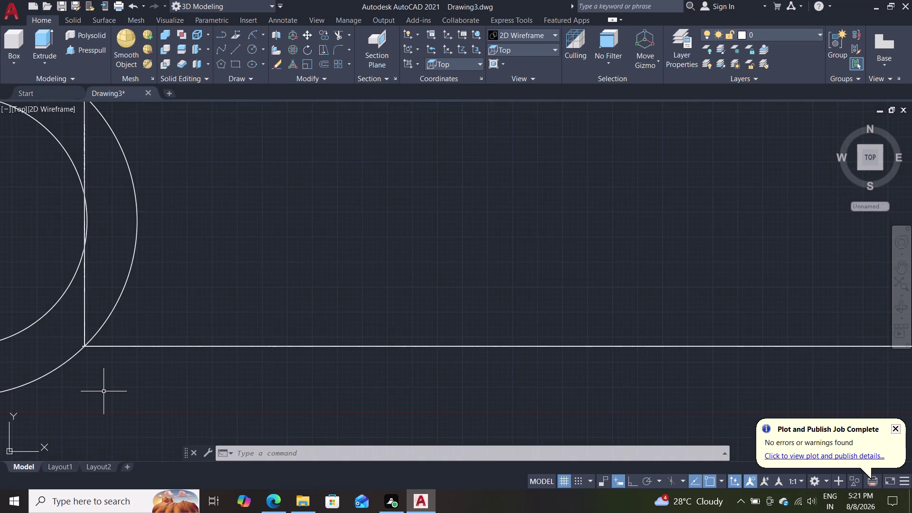
middle_drag(129, 384, 210, 402)
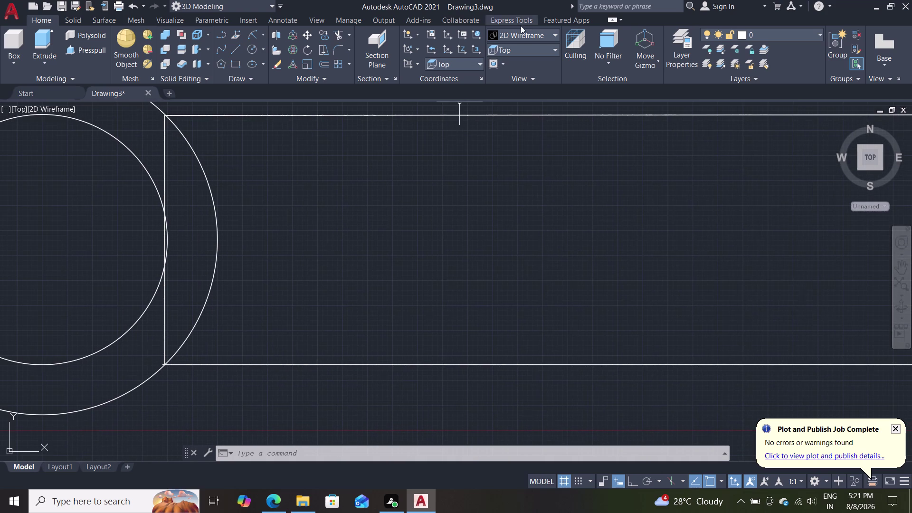
click(507, 31)
click(607, 108)
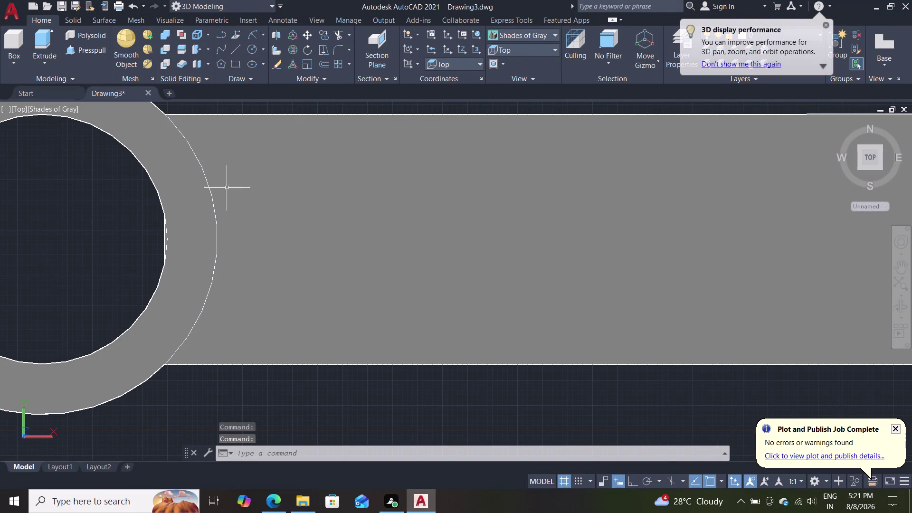
middle_drag(76, 233, 169, 185)
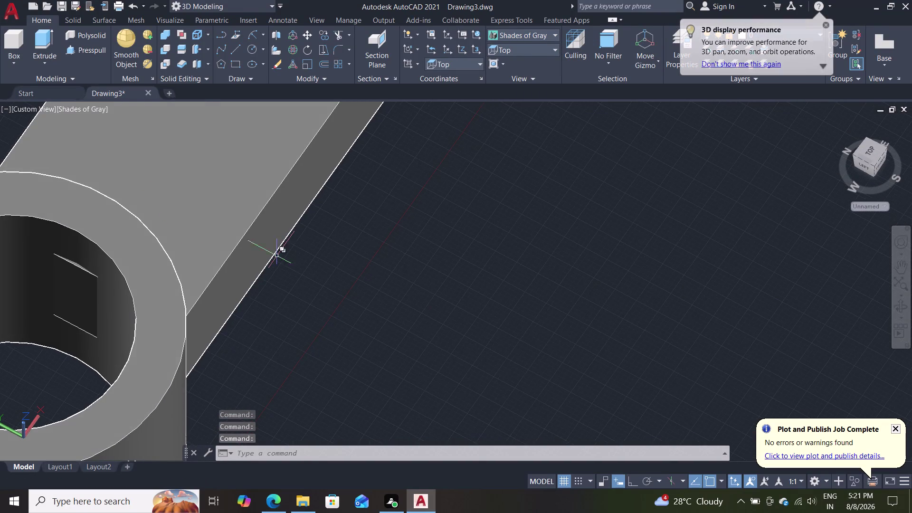
Press-pull the lug's hole circle upward into a pin.
scroll(down, 3)
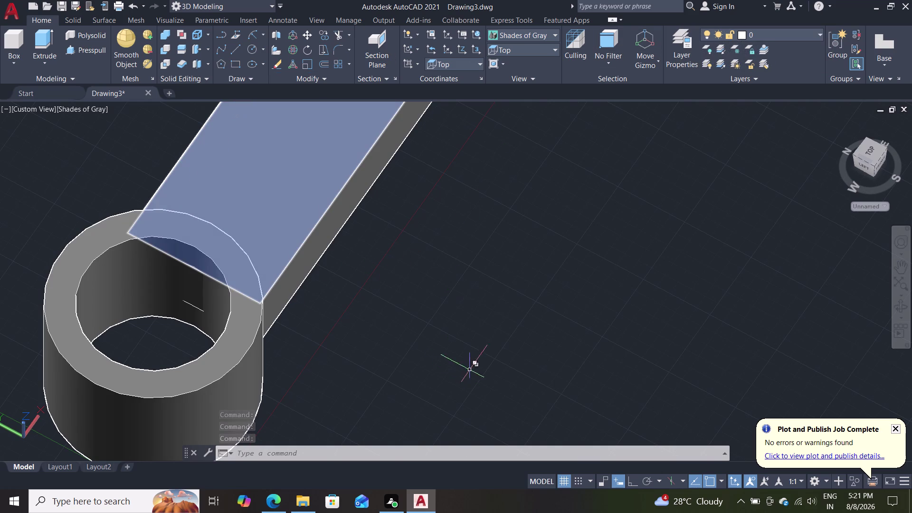
click(77, 50)
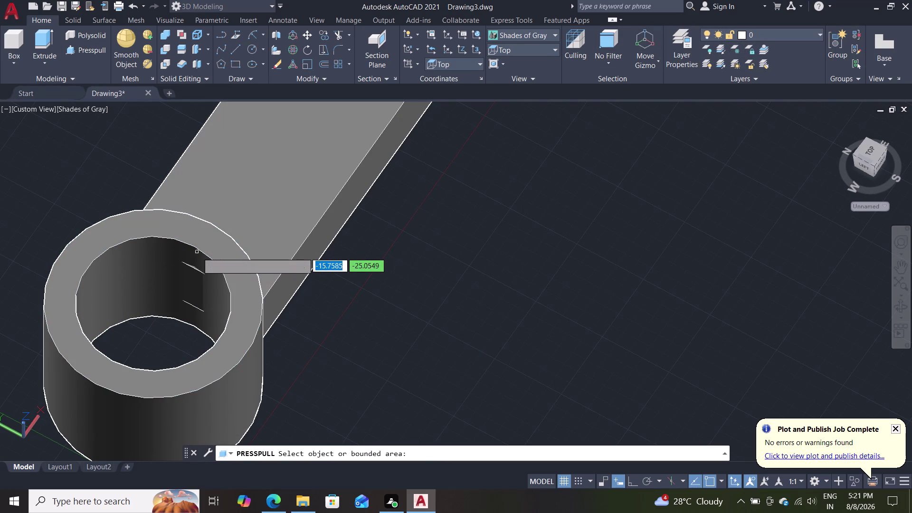
click(176, 329)
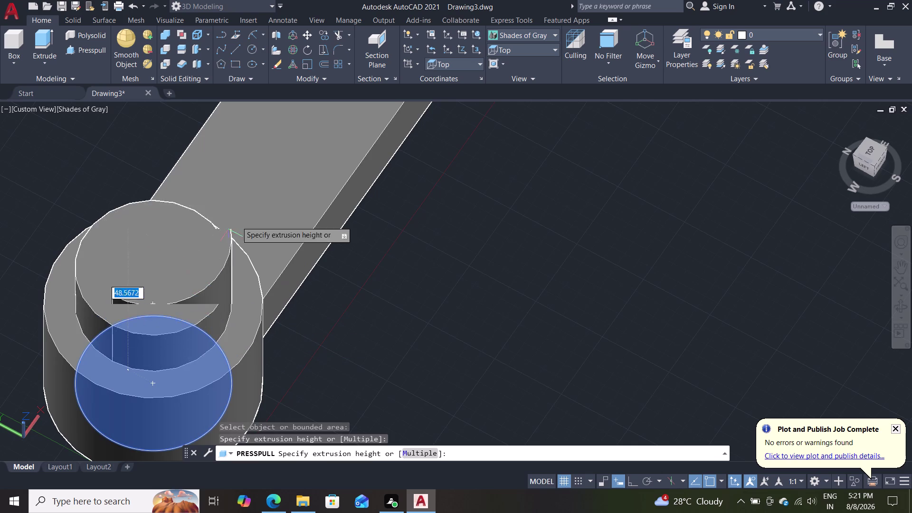
click(333, 134)
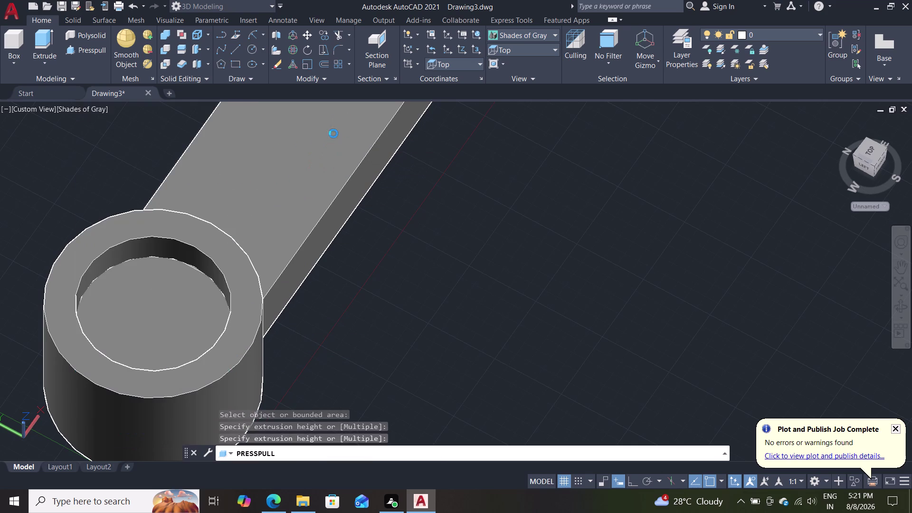
scroll(down, 3)
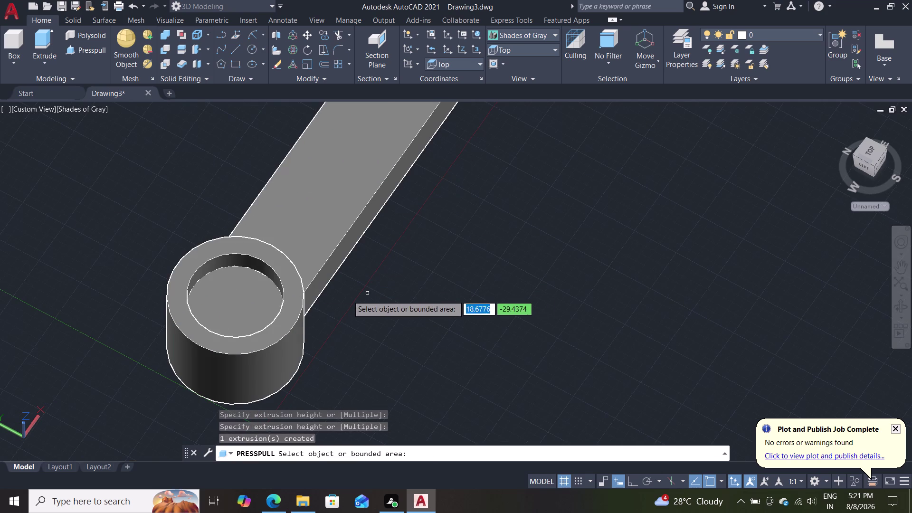
click(235, 298)
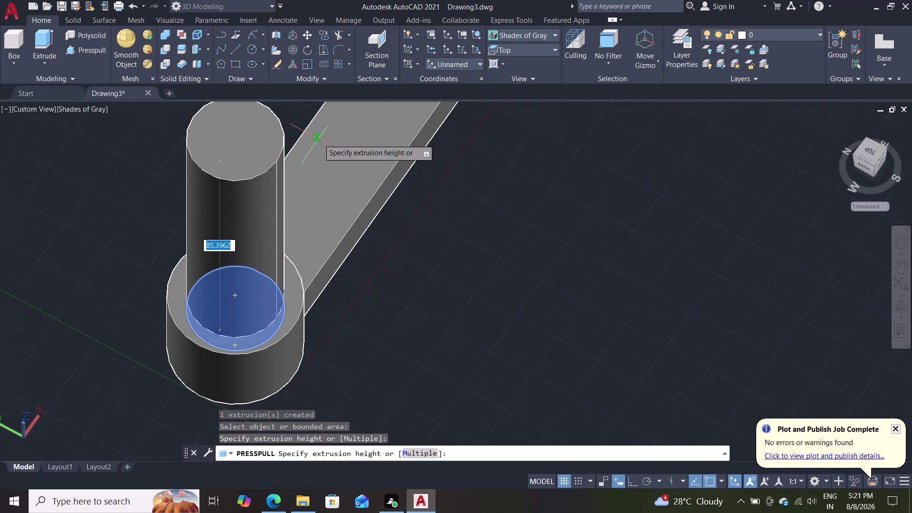
click(319, 140)
click(244, 299)
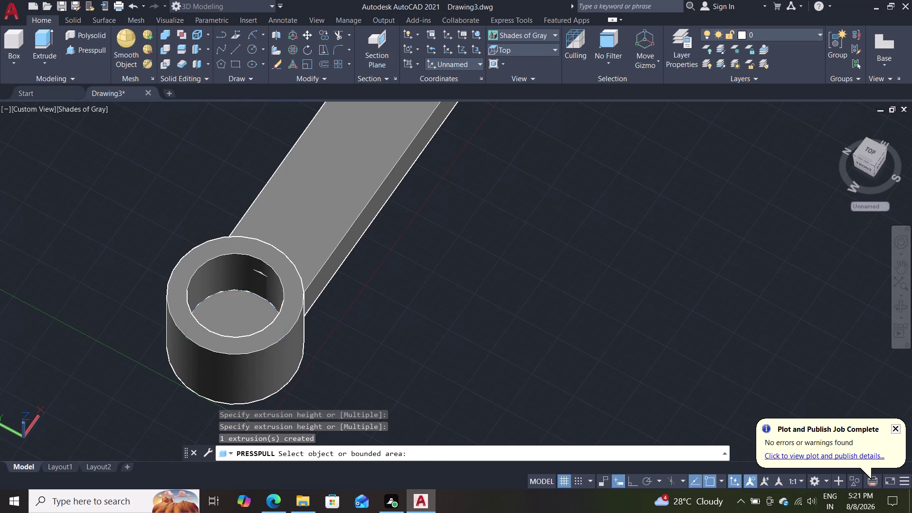
Pull the circular hole area up again to fix the cylinder pin's height.
click(356, 412)
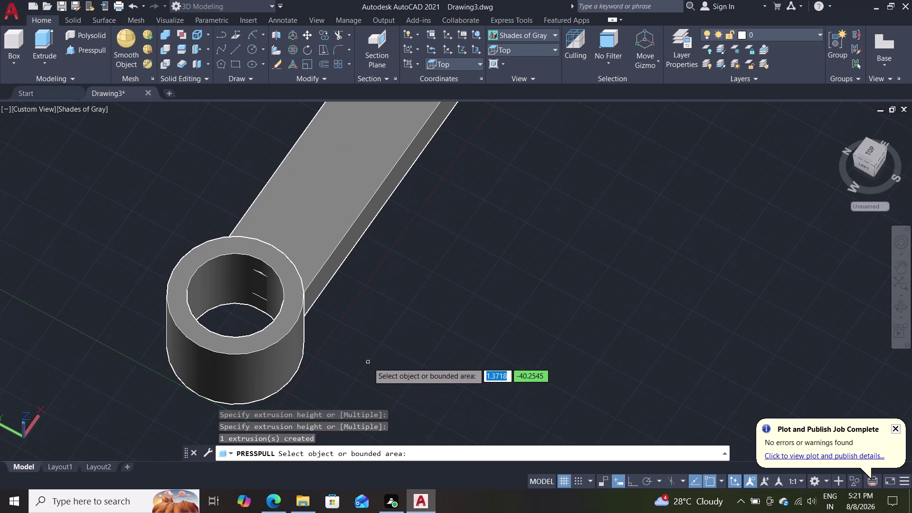
scroll(up, 3)
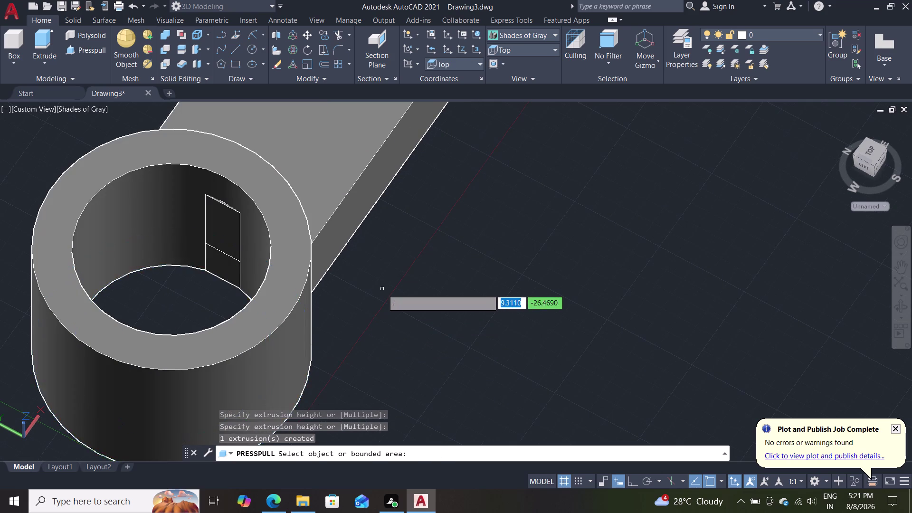
middle_drag(385, 291, 386, 289)
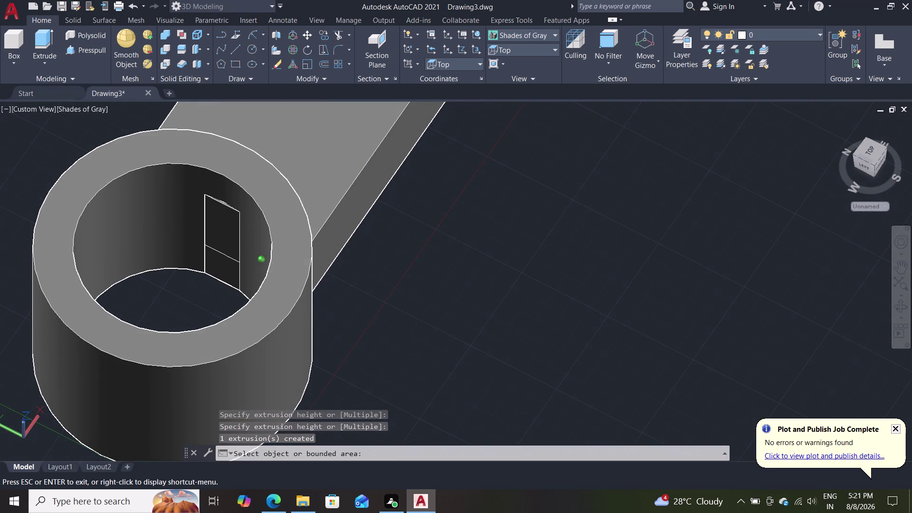
middle_drag(387, 289, 362, 320)
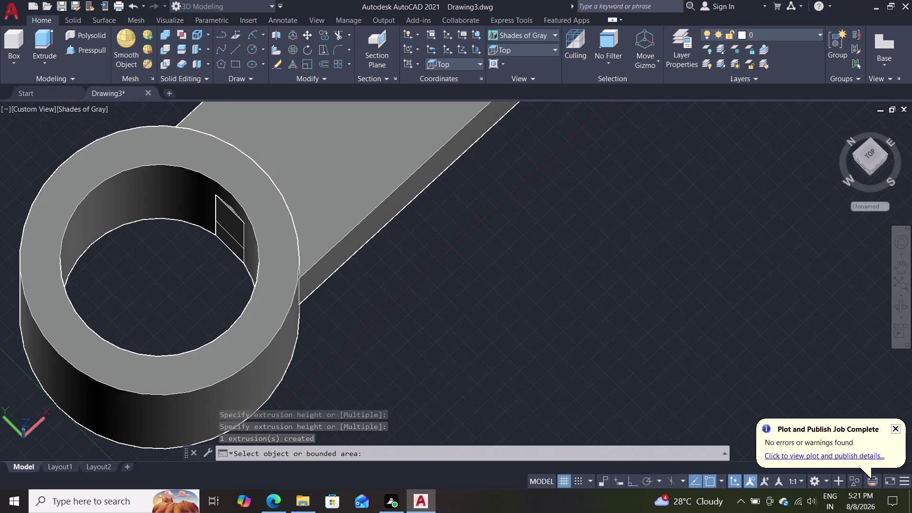
click(251, 277)
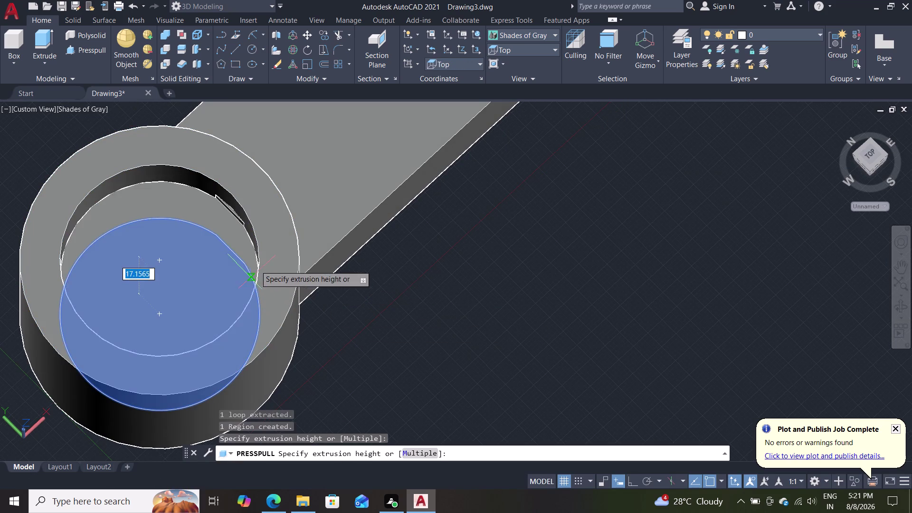
scroll(down, 3)
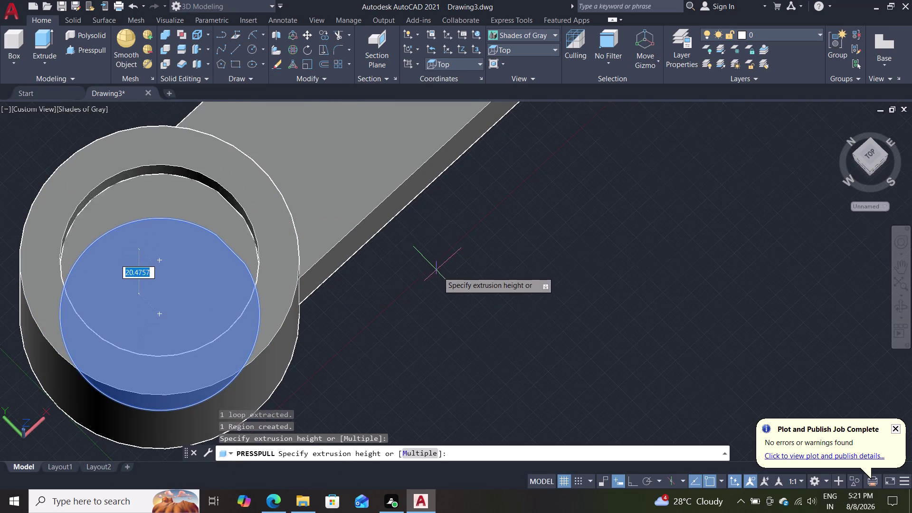
click(147, 156)
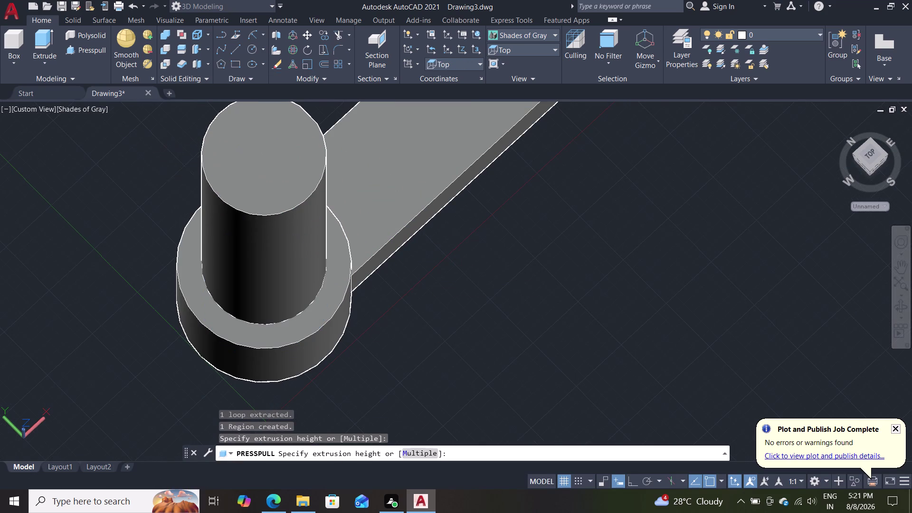
Orbit around to inspect the new pin standing above the lug.
middle_drag(597, 286, 552, 345)
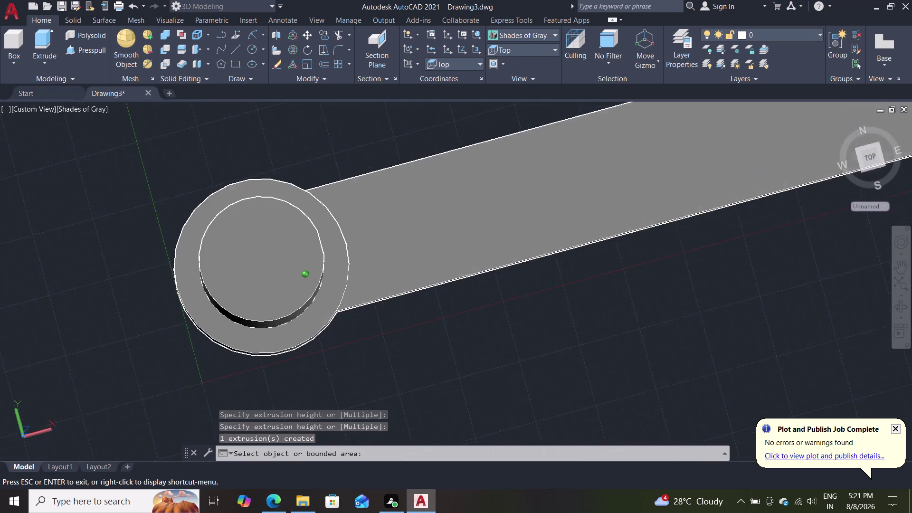
middle_drag(552, 344, 550, 310)
scroll(down, 3)
key(Escape)
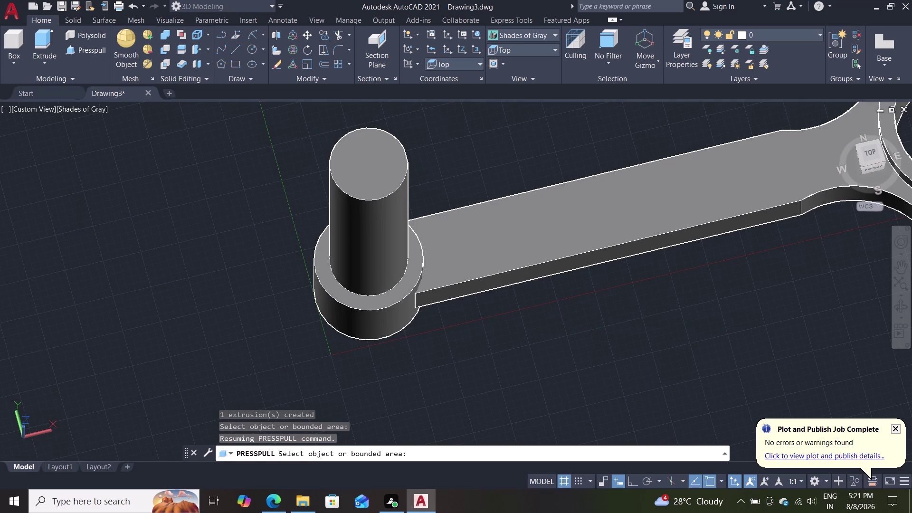
scroll(down, 3)
scroll(up, 3)
middle_drag(565, 352, 525, 363)
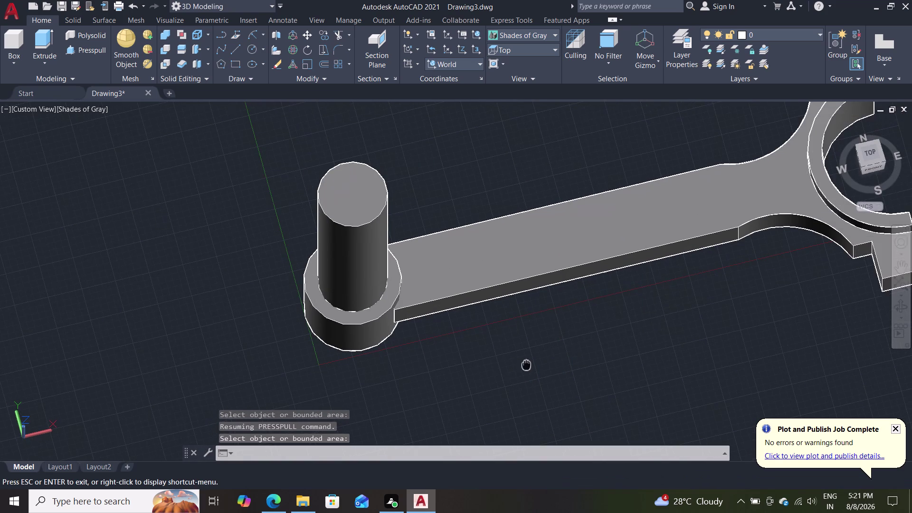
middle_drag(525, 364, 505, 368)
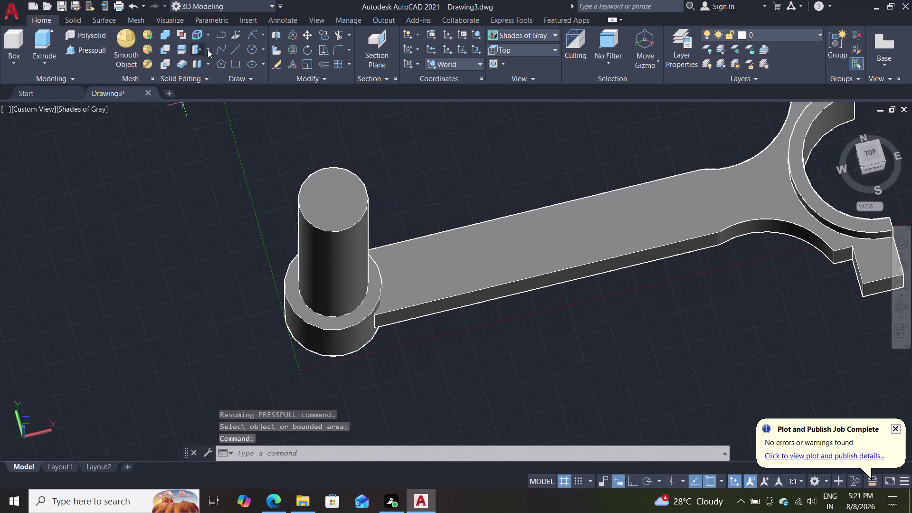
click(272, 51)
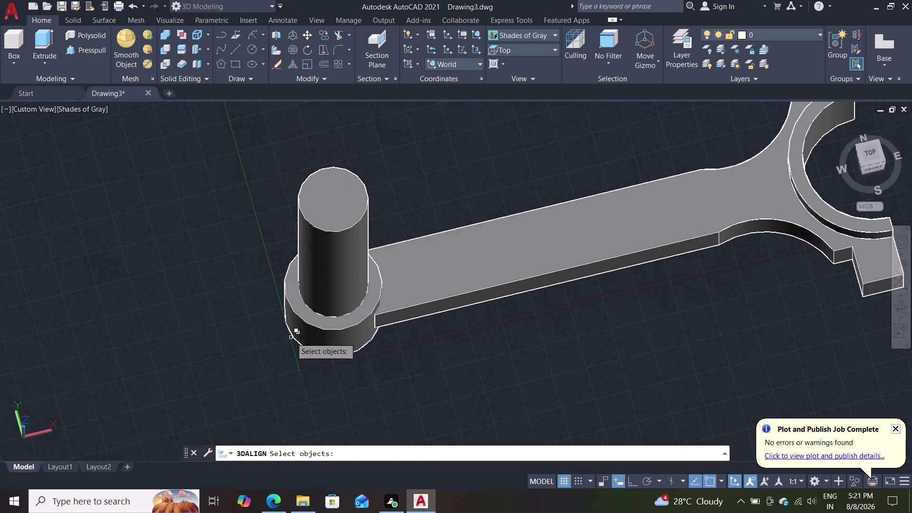
Cancel the 3D align command after picking the lug solid.
click(295, 319)
key(Return)
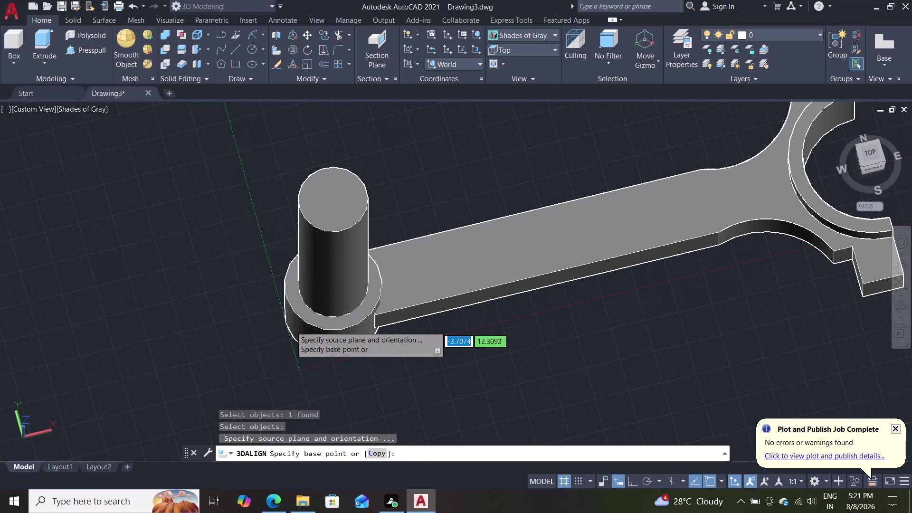
key(Escape)
key(Escape)
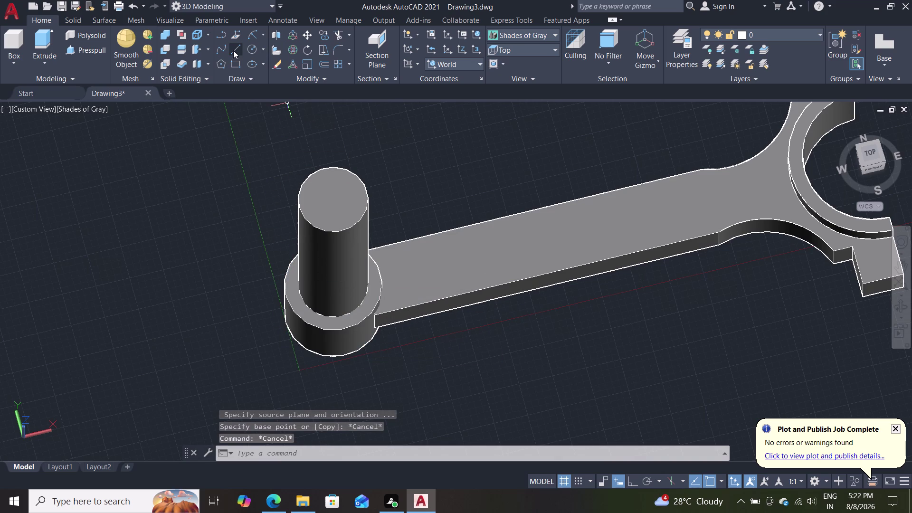
Subtract the cylinder pin from the lug solid, leaving an open round hole.
click(163, 46)
click(310, 332)
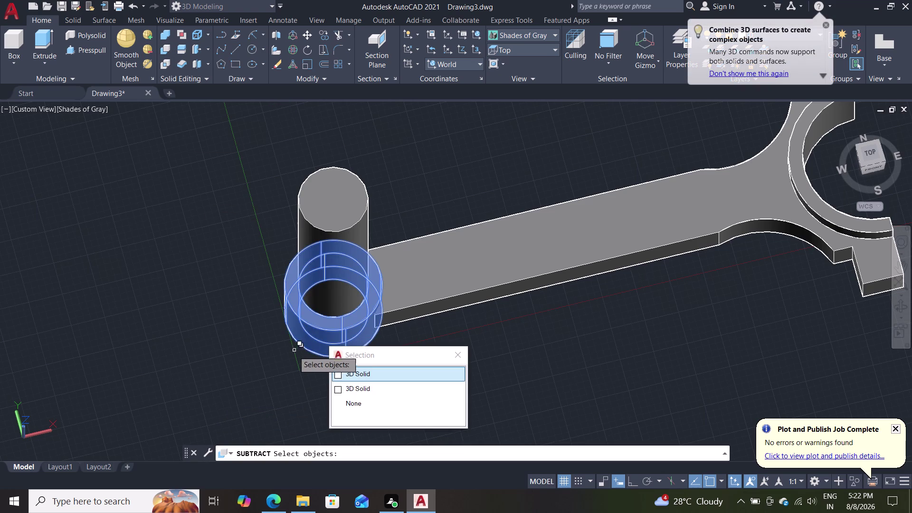
key(Return)
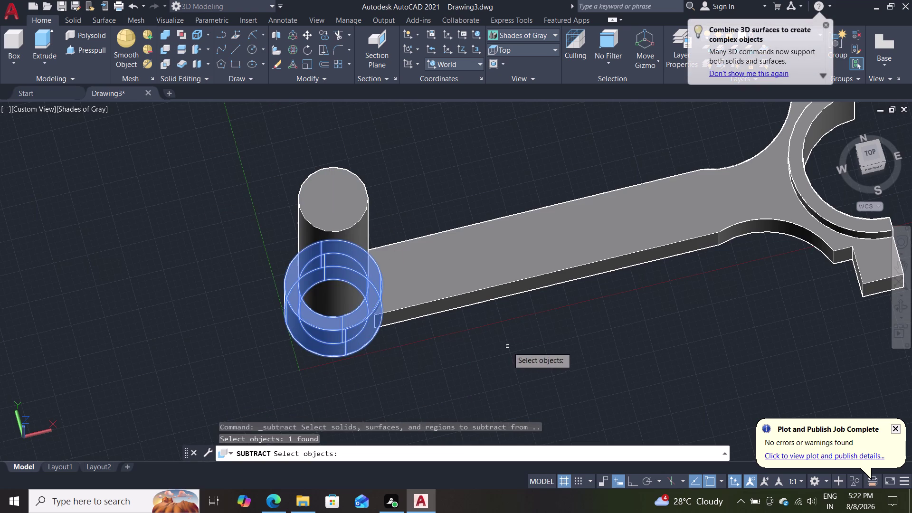
key(Return)
click(323, 234)
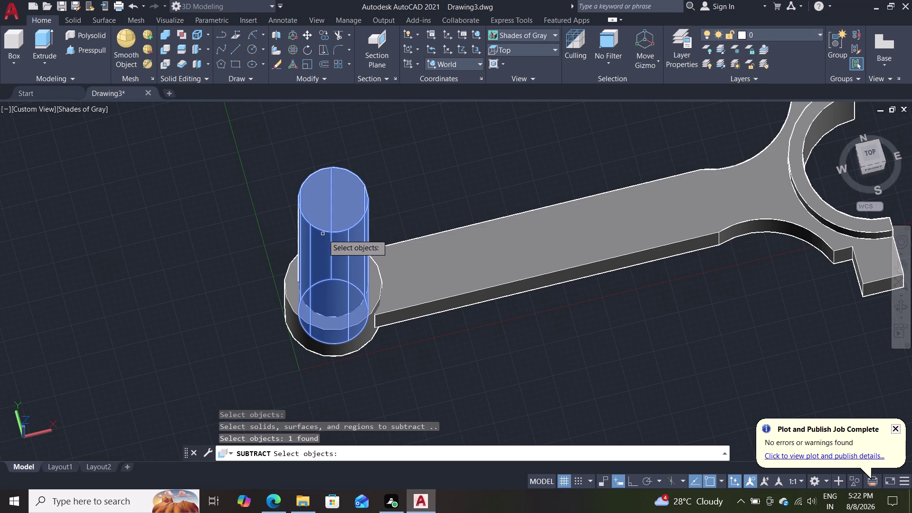
key(Return)
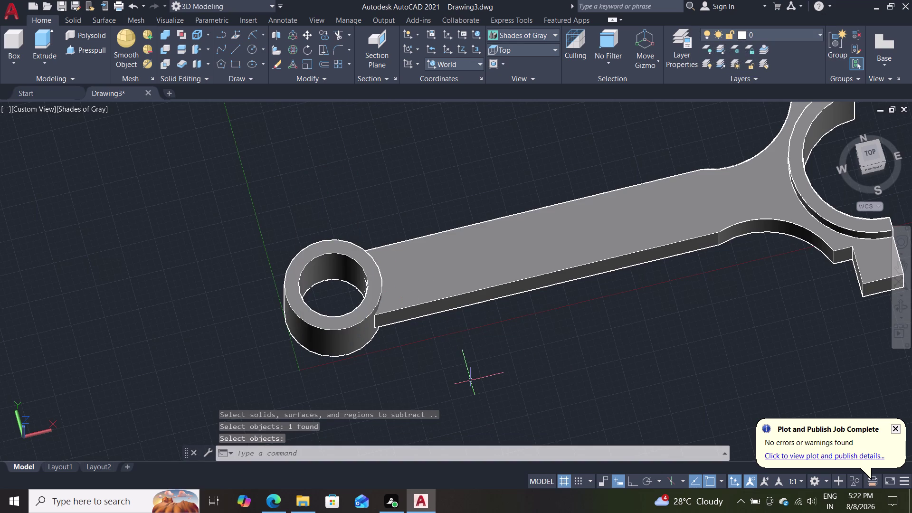
key(Escape)
middle_drag(458, 382, 506, 353)
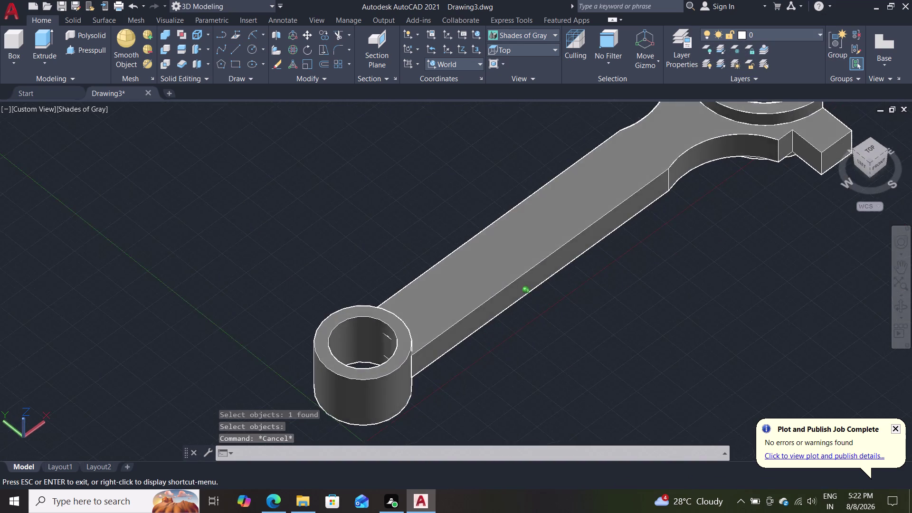
middle_drag(506, 353, 392, 443)
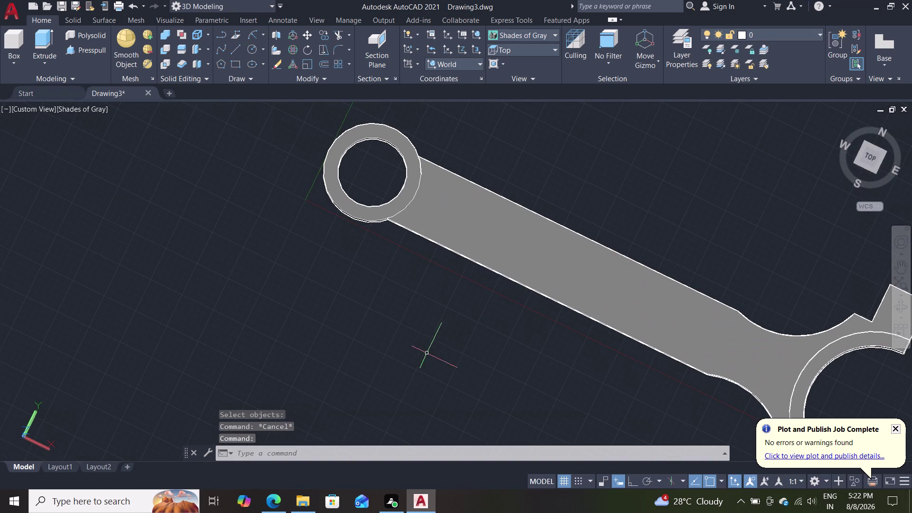
scroll(up, 3)
scroll(down, 3)
middle_drag(322, 278, 329, 281)
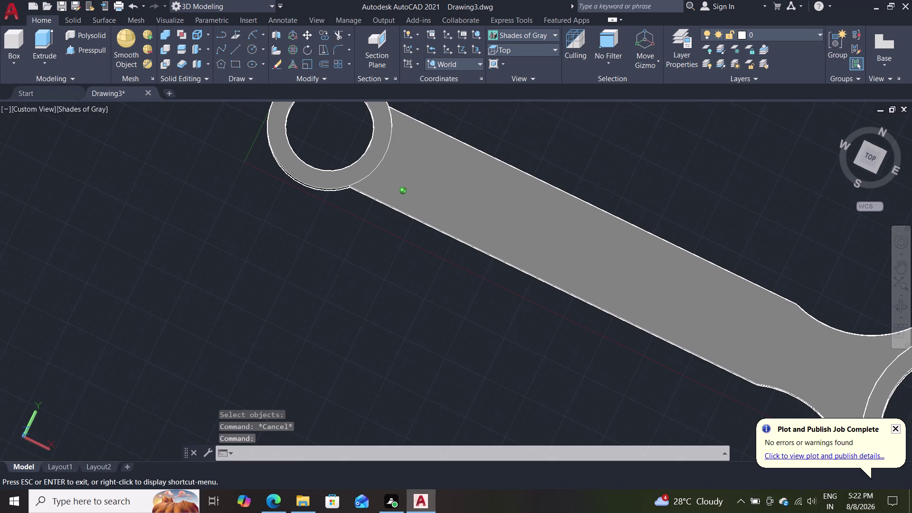
middle_drag(329, 280, 476, 215)
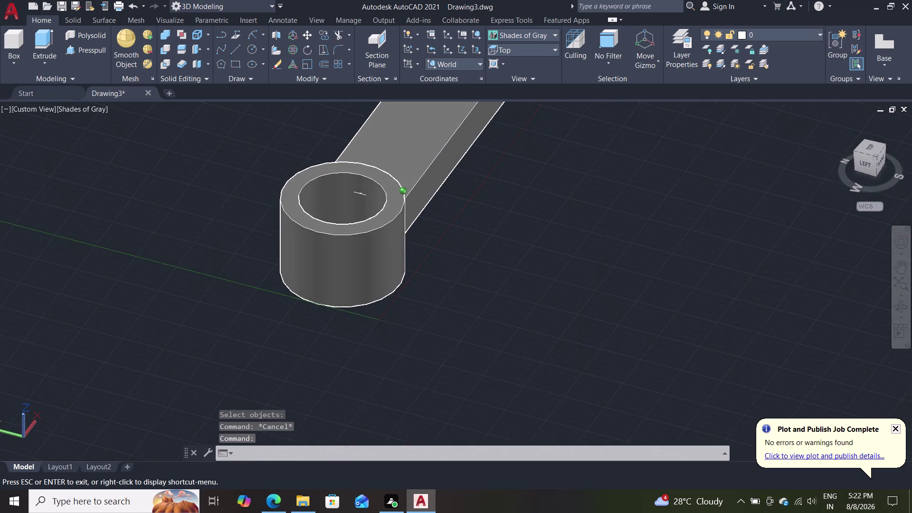
middle_drag(477, 214, 493, 230)
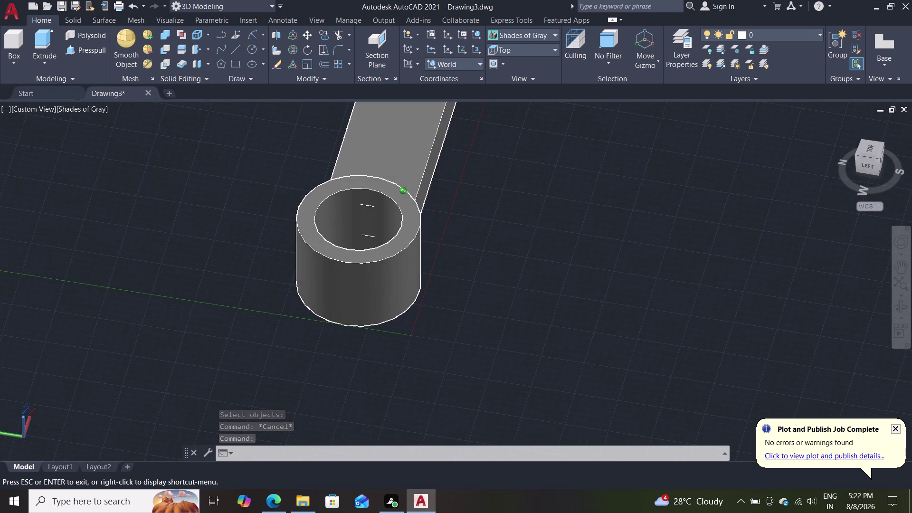
middle_drag(493, 230, 496, 236)
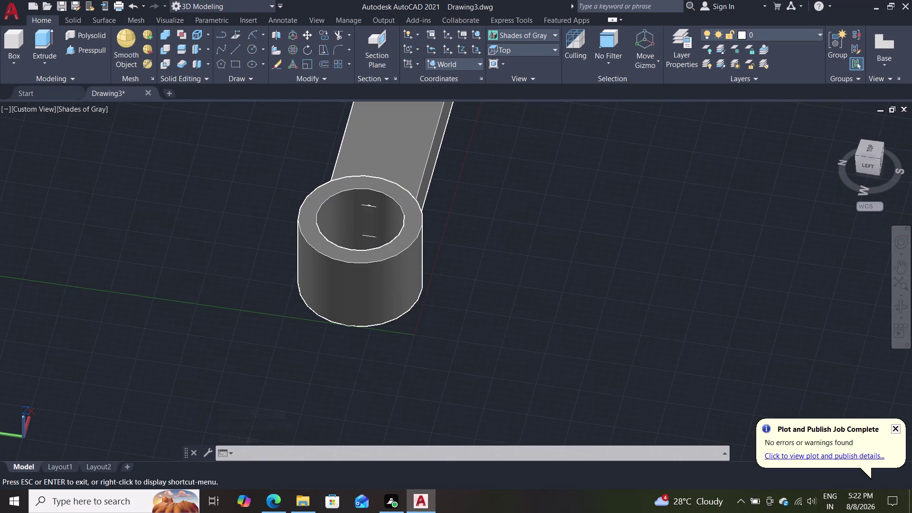
middle_drag(449, 305, 464, 289)
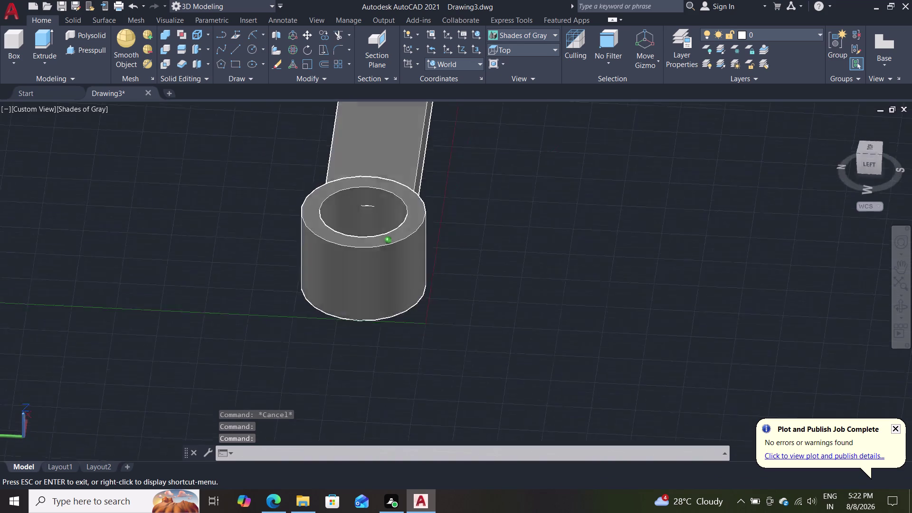
middle_drag(464, 289, 413, 398)
scroll(up, 3)
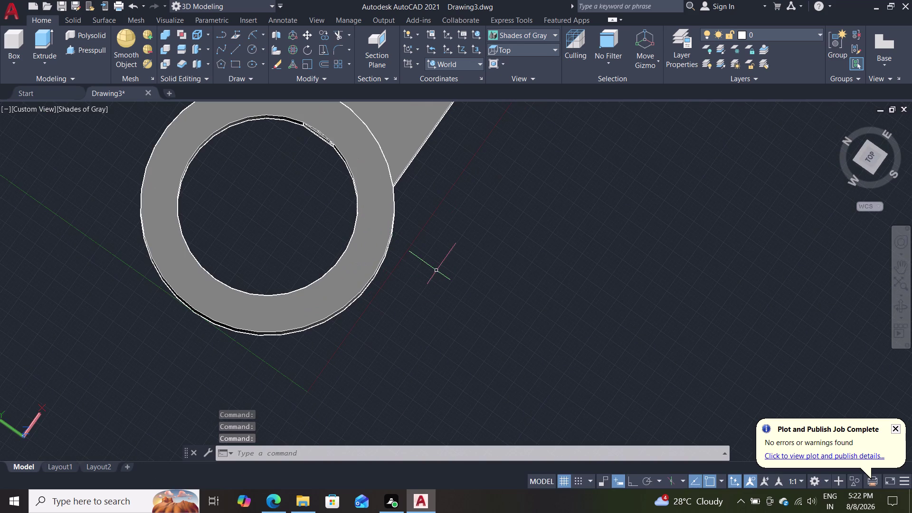
scroll(down, 3)
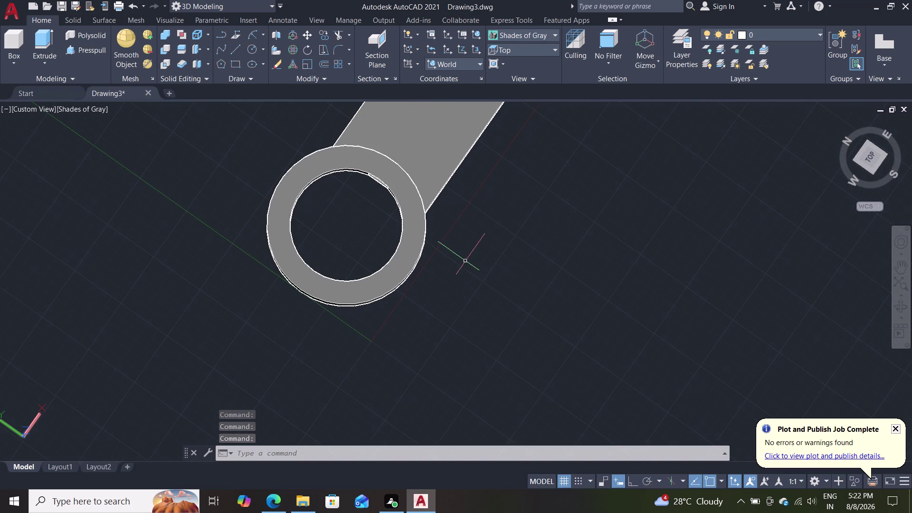
middle_drag(468, 285, 484, 256)
middle_drag(471, 282, 474, 269)
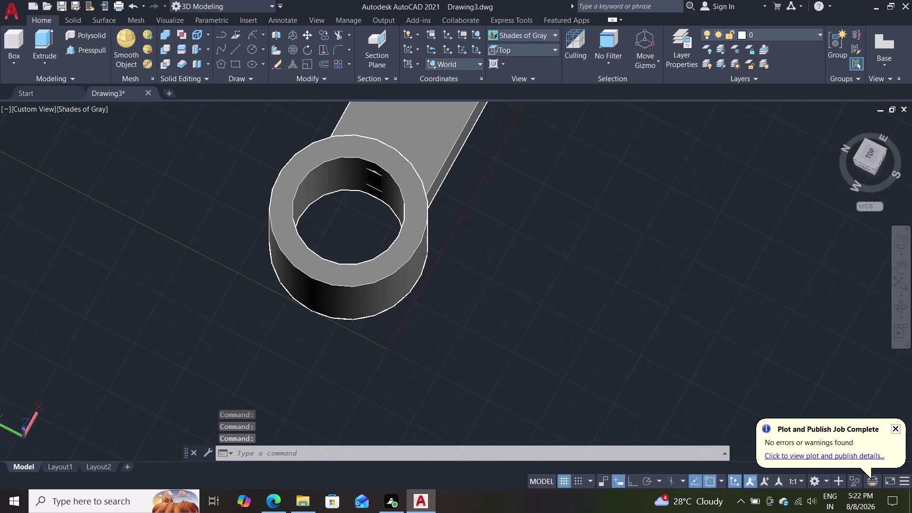
middle_drag(474, 269, 484, 234)
scroll(up, 3)
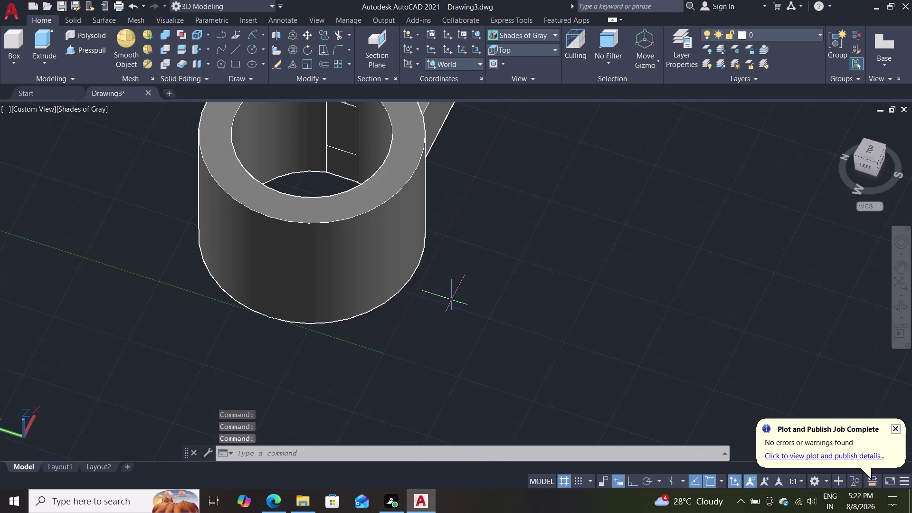
middle_drag(447, 261, 499, 359)
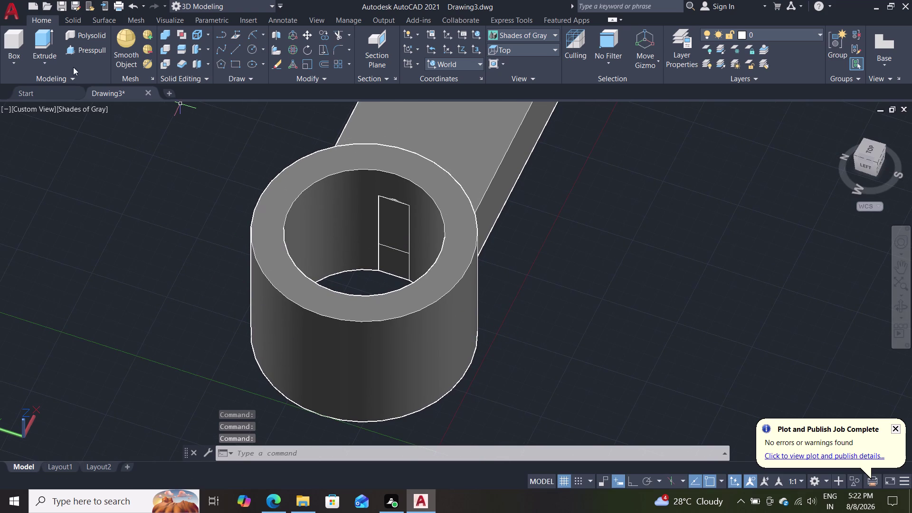
click(81, 49)
Press-pull the small rectangle inside the hole into a bar extending past the ring.
click(393, 216)
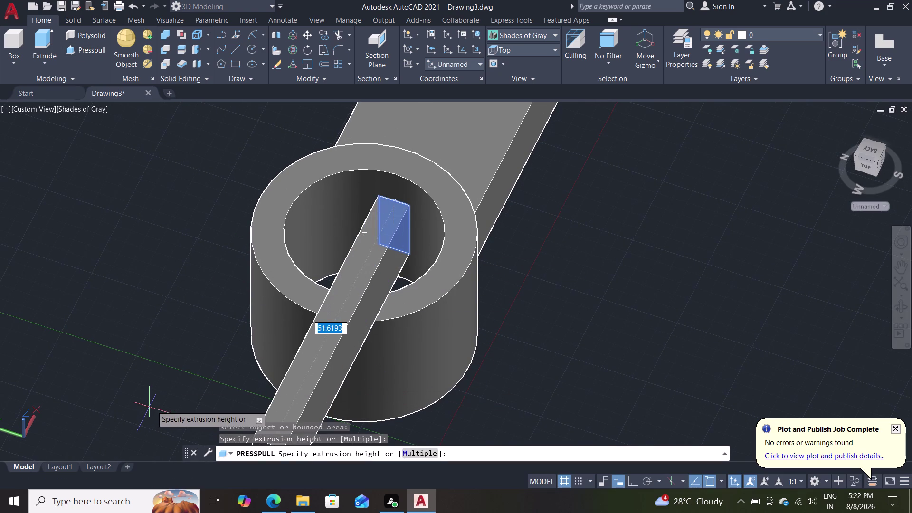
click(0, 386)
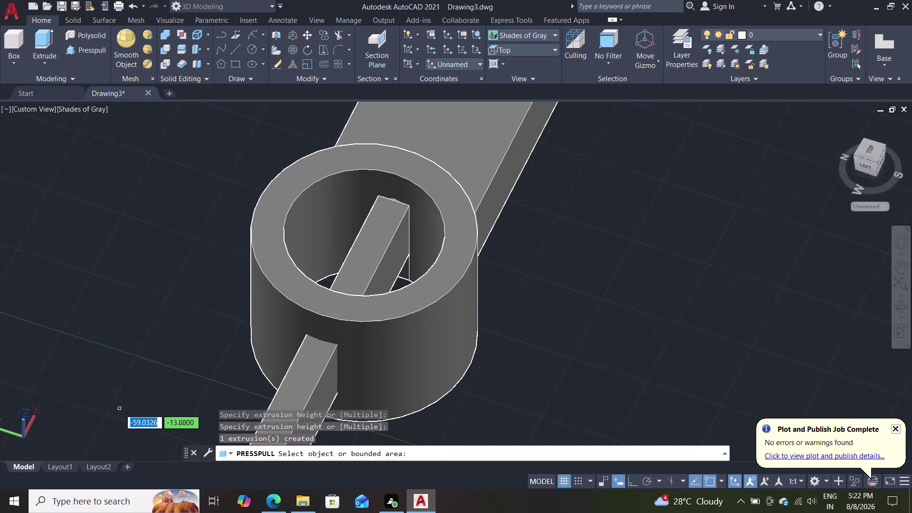
scroll(down, 3)
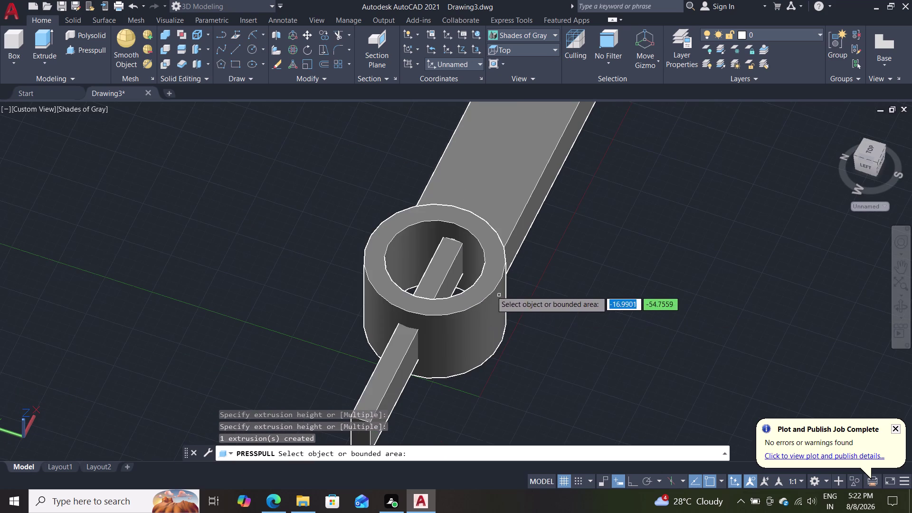
middle_drag(564, 342, 528, 184)
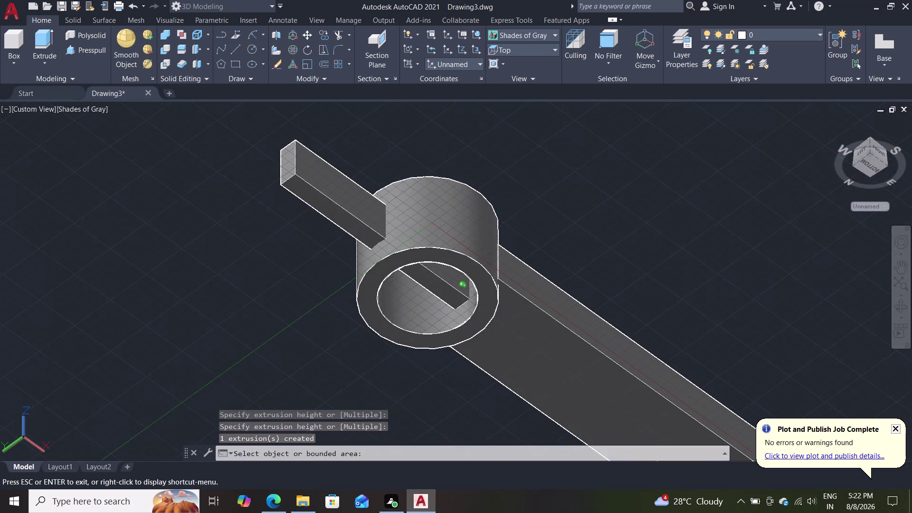
Orbit around the lug to inspect the bar, then cancel the pending press-pull.
middle_drag(528, 185, 539, 183)
middle_drag(548, 180, 565, 149)
middle_drag(570, 247, 571, 264)
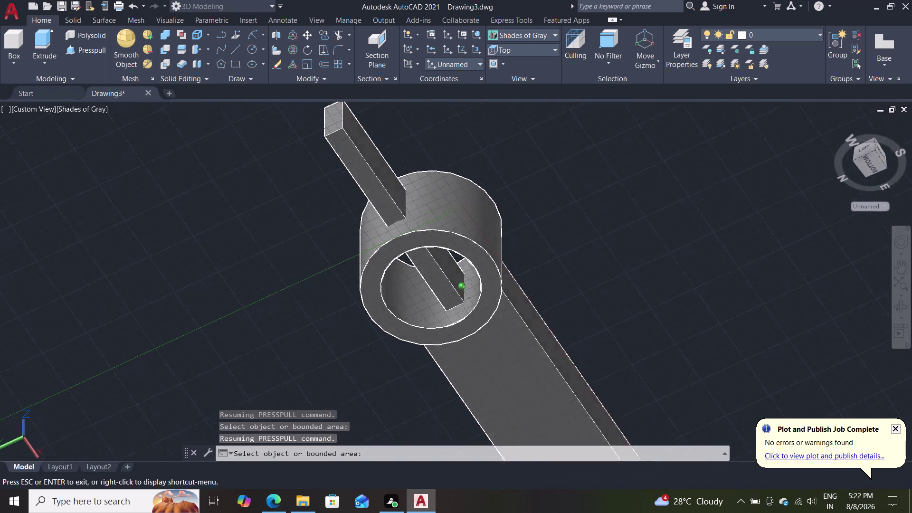
middle_drag(571, 264, 521, 415)
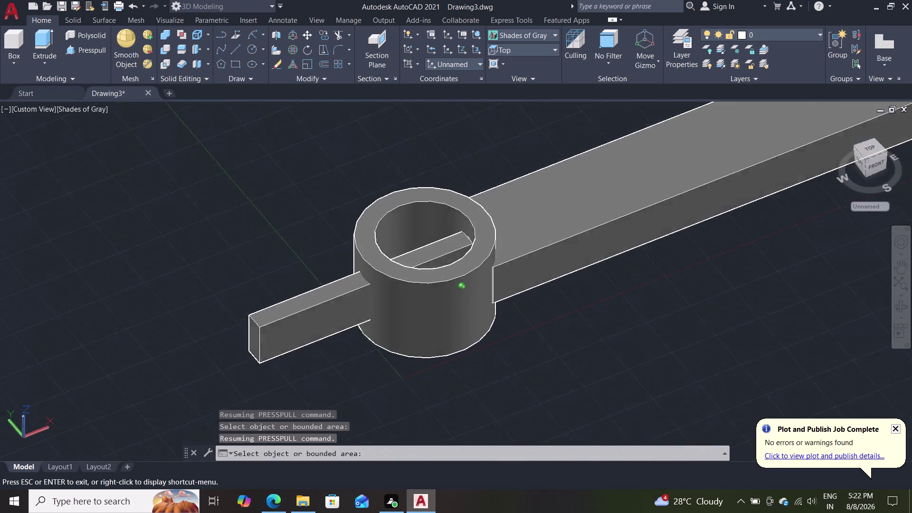
middle_drag(520, 416, 494, 433)
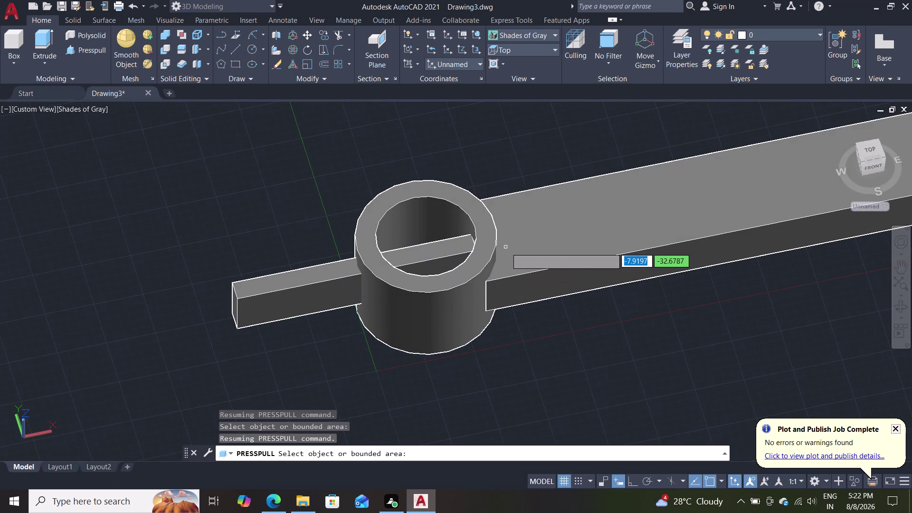
middle_drag(249, 216, 267, 268)
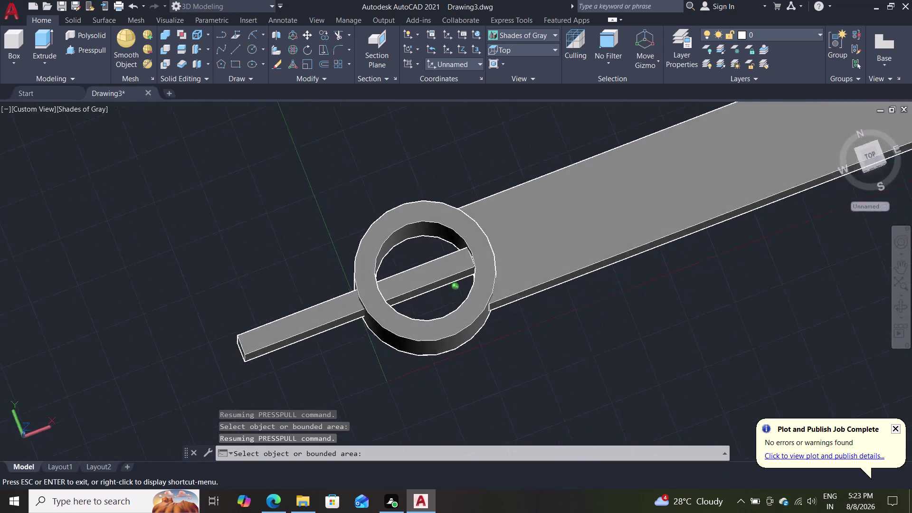
middle_drag(266, 268, 296, 239)
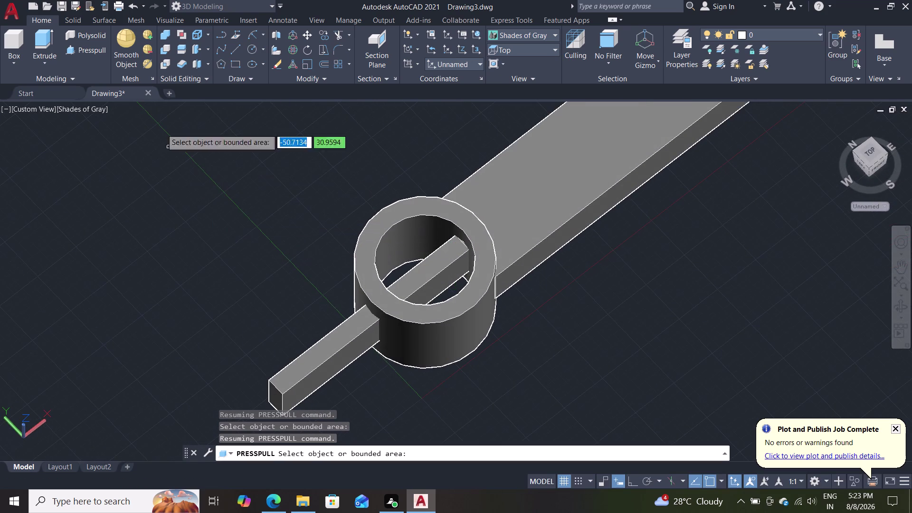
key(Escape)
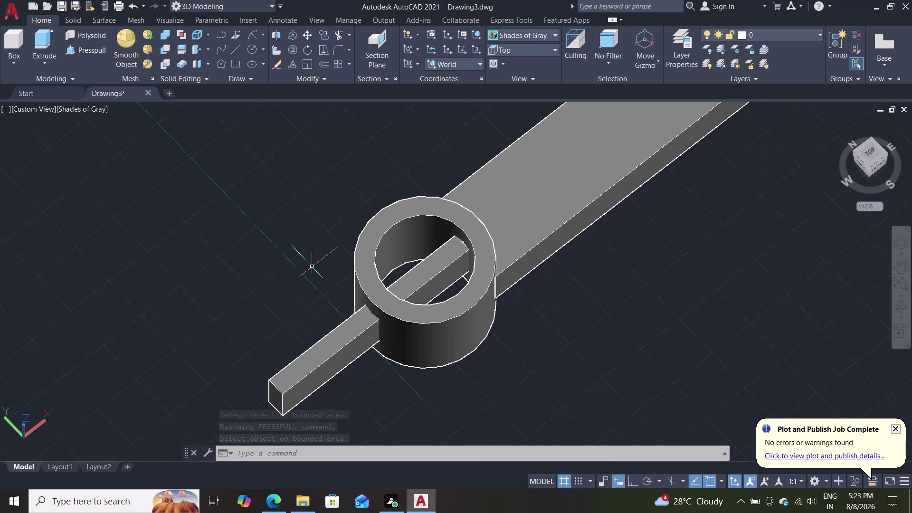
click(97, 48)
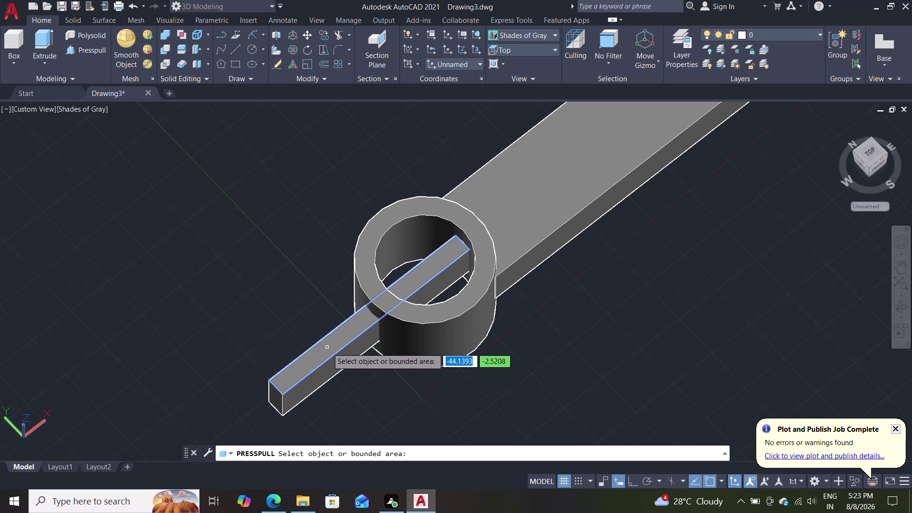
Press-pull the bar's top face, then undo the unwanted tall extrusion.
click(328, 347)
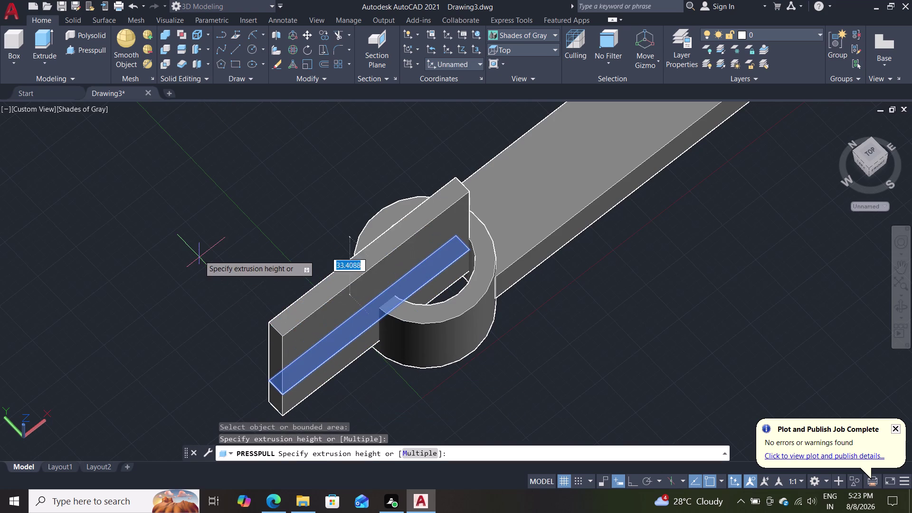
click(178, 202)
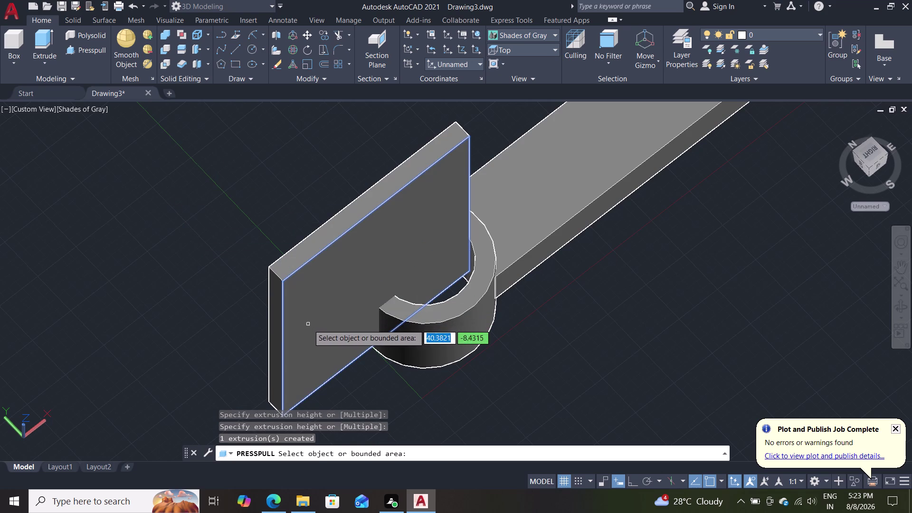
key(Escape)
key(ctrl+z)
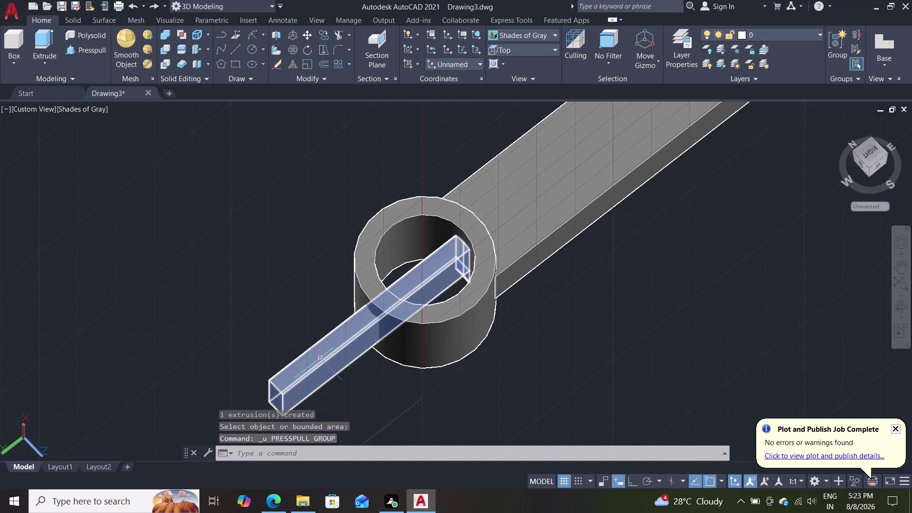
scroll(down, 3)
middle_drag(386, 384, 349, 331)
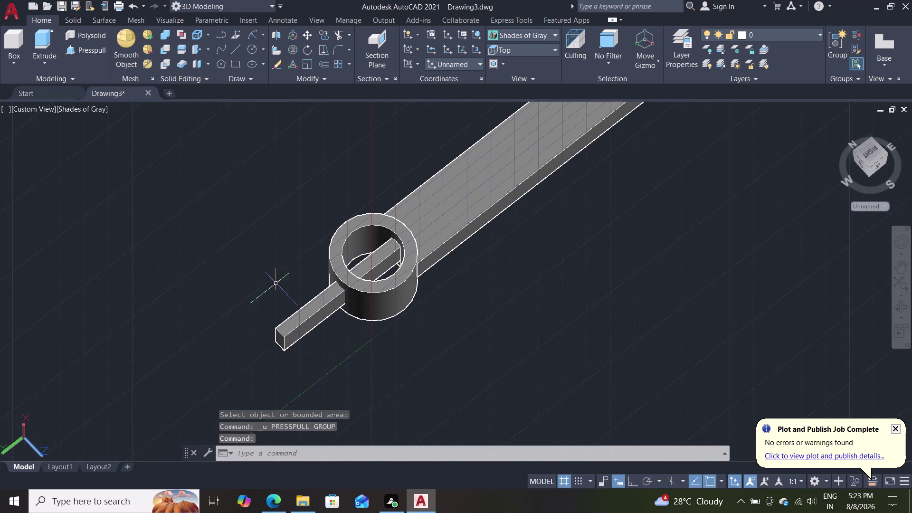
Press-pull the thin bar's face again and orbit to look into the lug hole.
click(95, 51)
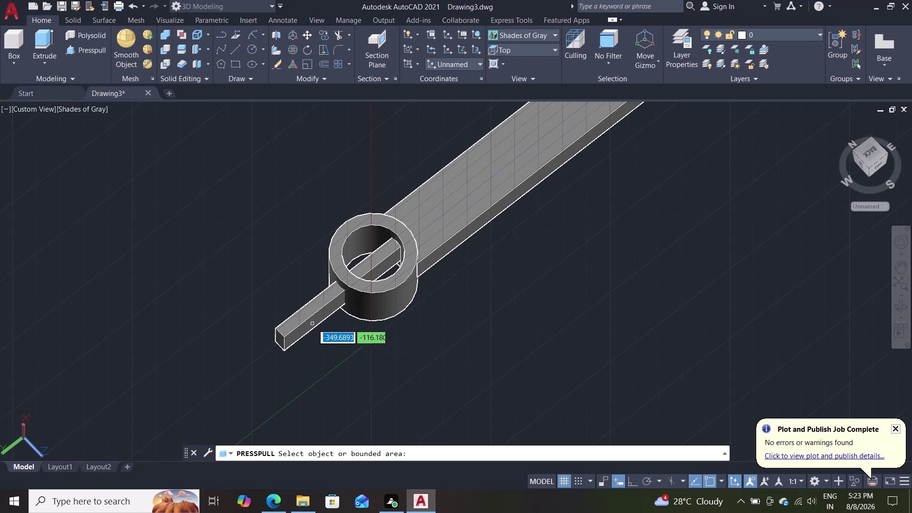
click(302, 313)
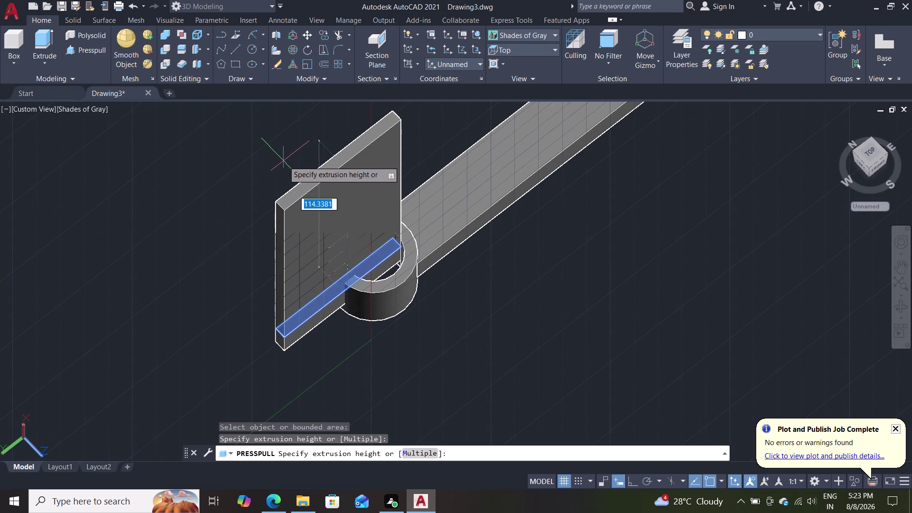
click(334, 396)
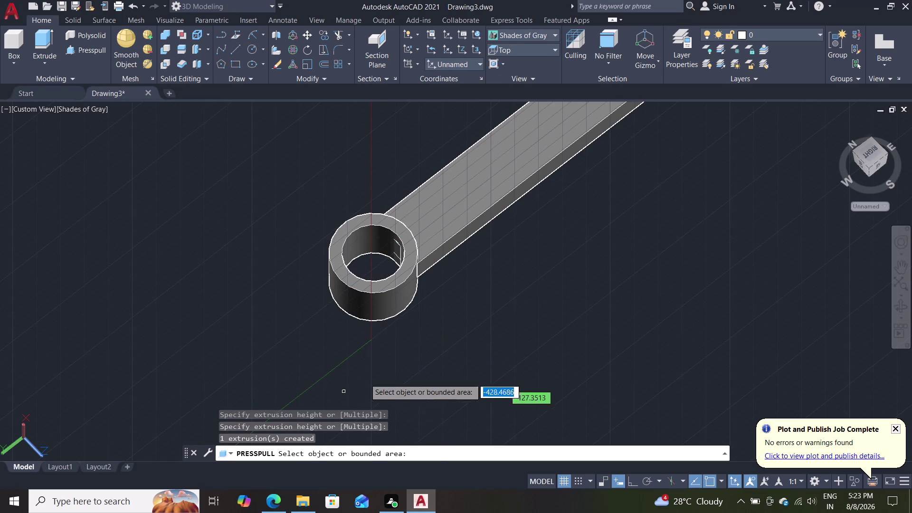
scroll(up, 3)
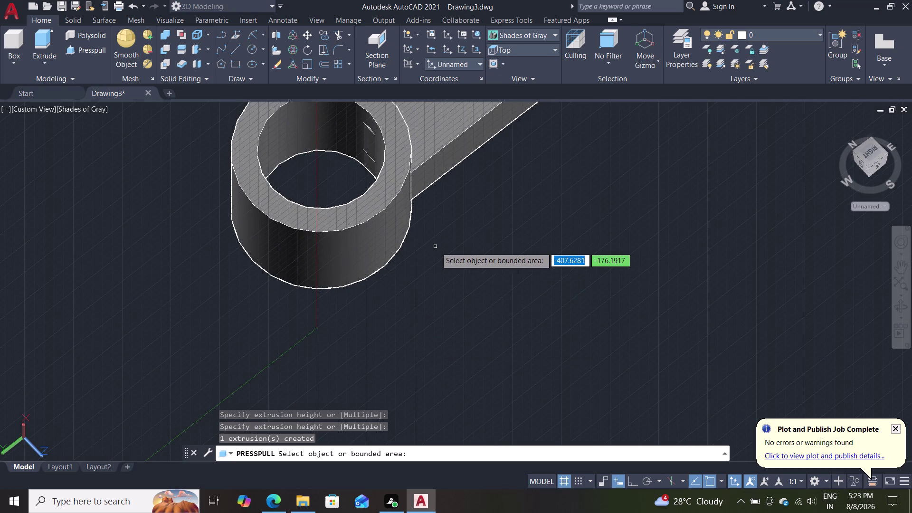
middle_drag(459, 267, 519, 264)
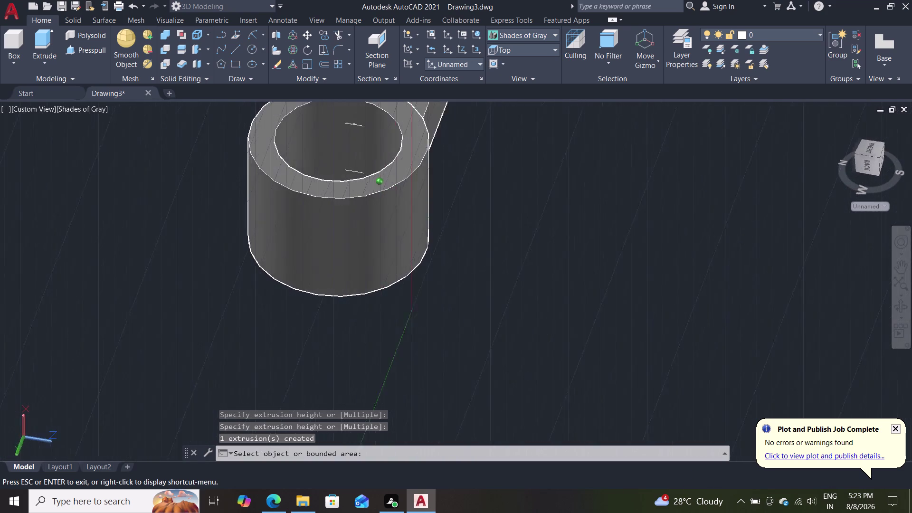
middle_drag(519, 264, 532, 266)
scroll(up, 3)
middle_drag(474, 174, 500, 319)
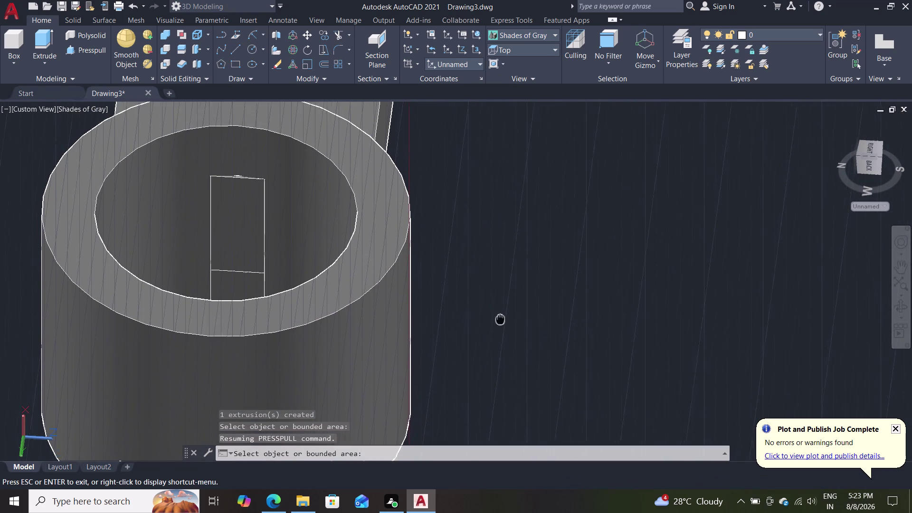
middle_drag(500, 319, 504, 329)
scroll(up, 3)
middle_drag(439, 232, 525, 352)
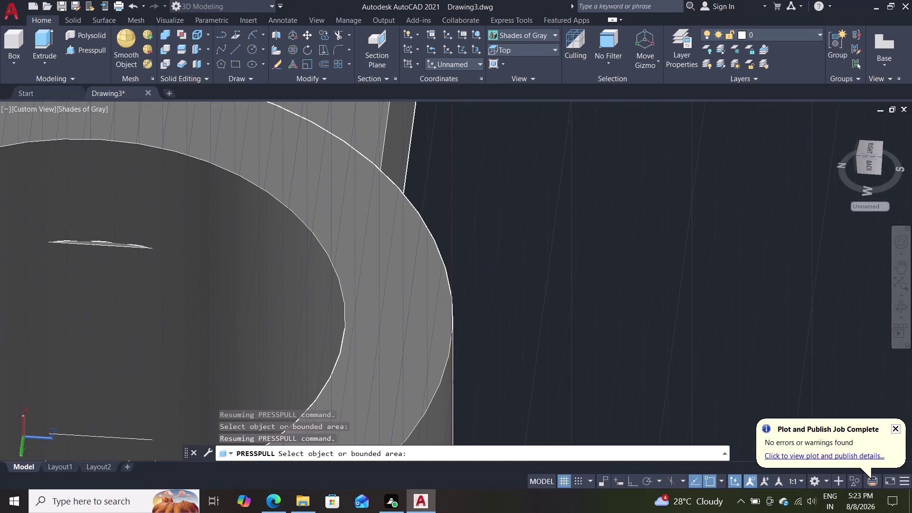
Switch to the Top plan view.
click(530, 32)
click(537, 36)
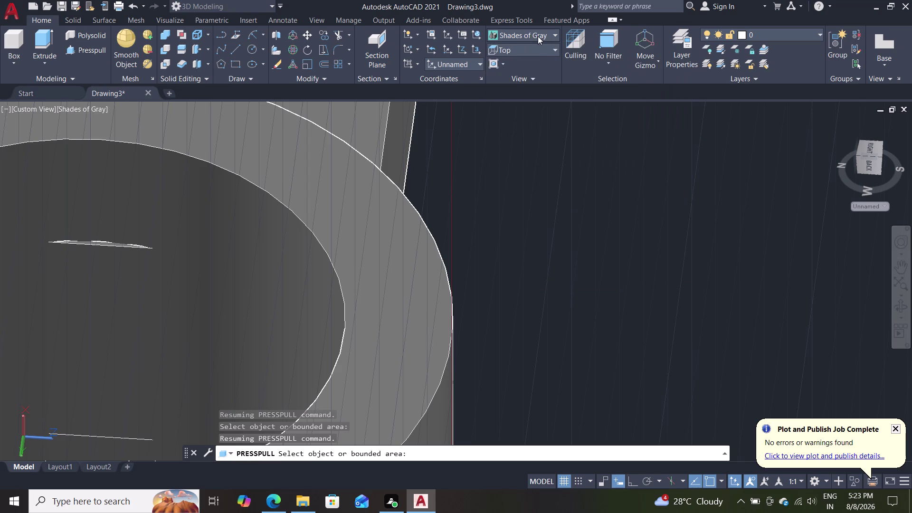
click(530, 50)
click(527, 65)
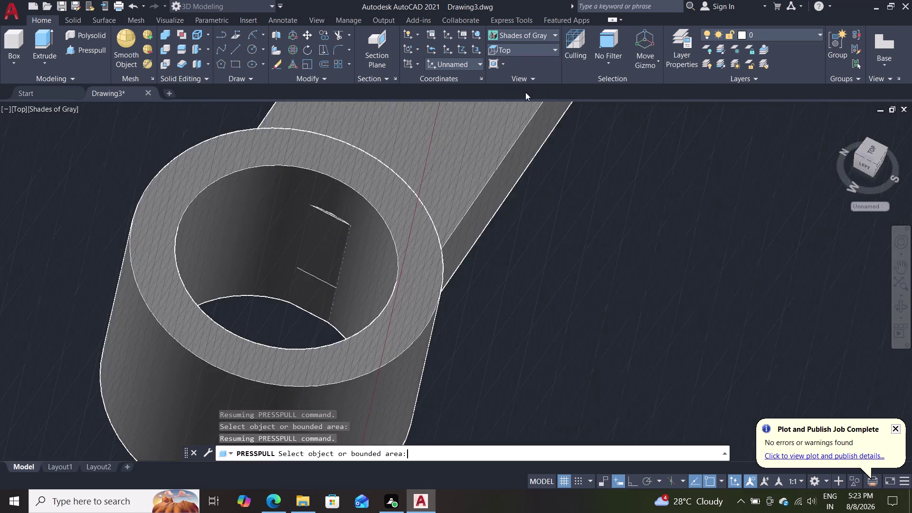
scroll(up, 3)
Zoom and pan the Top view to centre on the lug ring's hole.
scroll(down, 3)
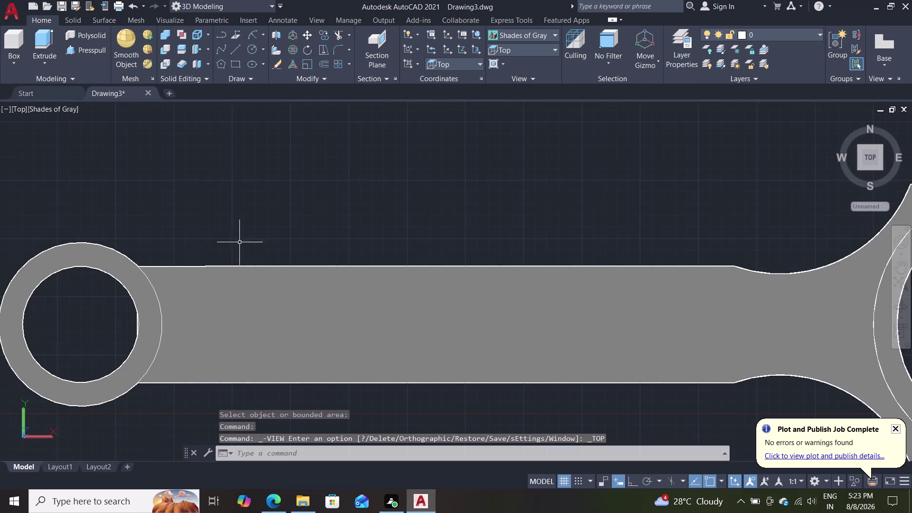
middle_drag(222, 226, 354, 191)
scroll(up, 3)
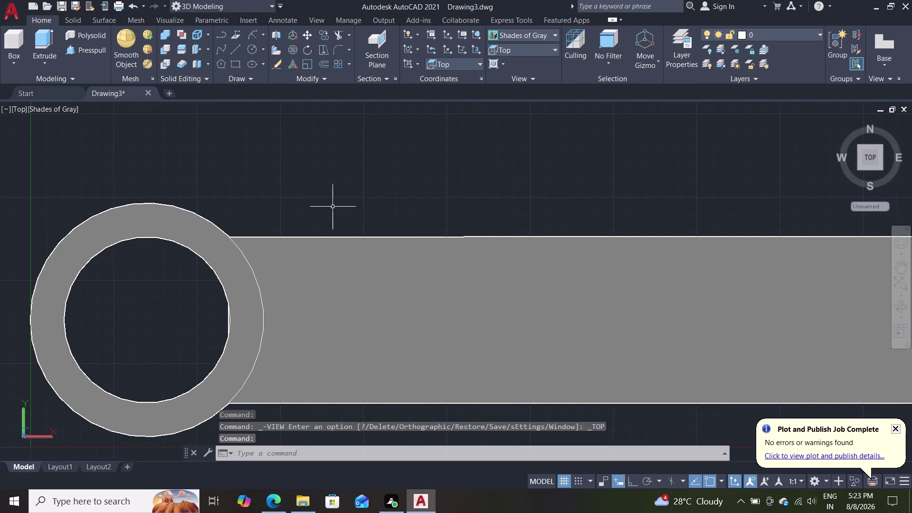
scroll(up, 3)
middle_drag(325, 190, 396, 146)
scroll(up, 3)
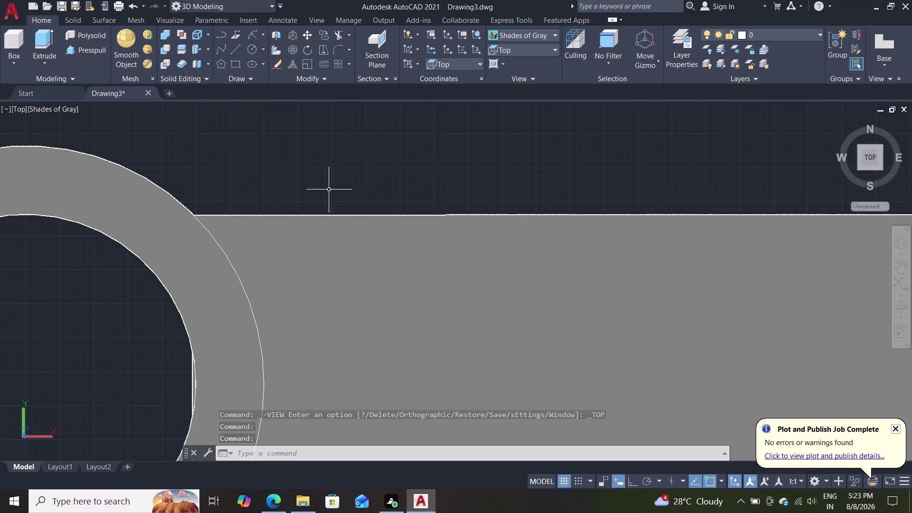
middle_drag(303, 187, 599, 89)
scroll(up, 3)
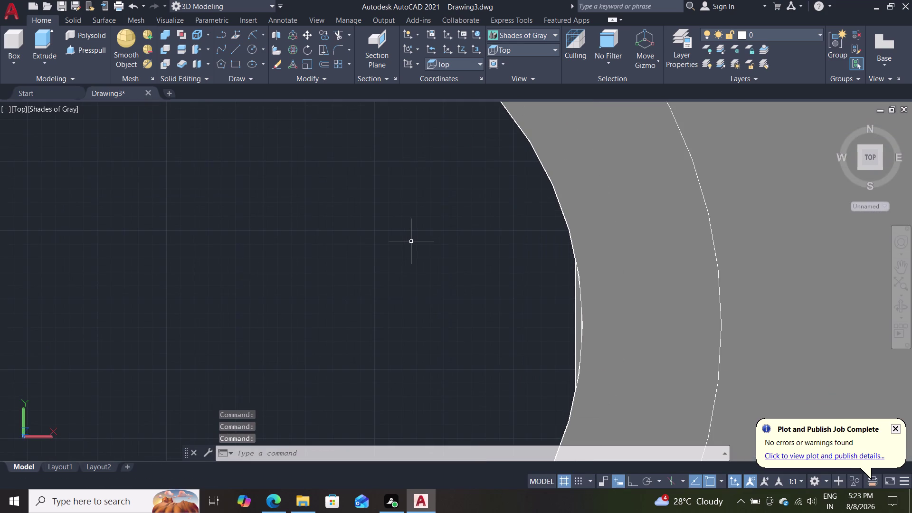
scroll(down, 3)
scroll(down, 3)
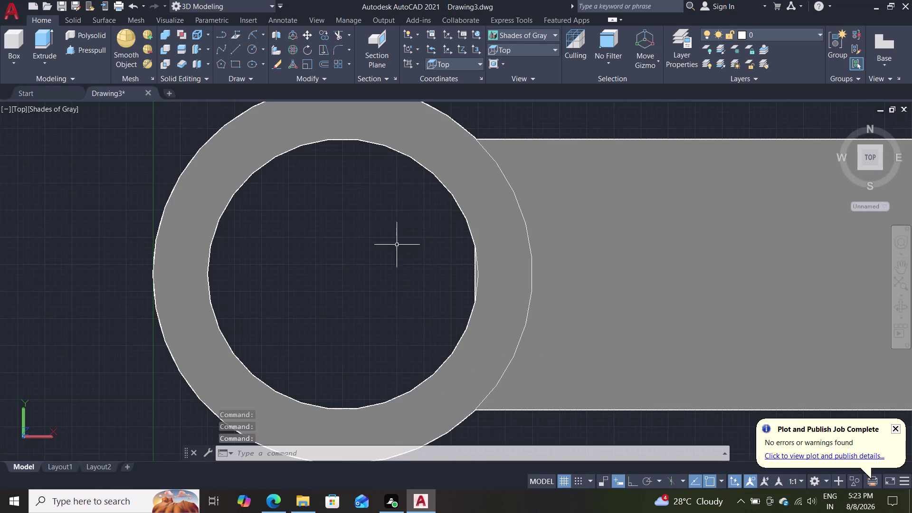
middle_drag(395, 245, 278, 235)
Switch the visual style to 2D Wireframe.
scroll(down, 3)
scroll(up, 3)
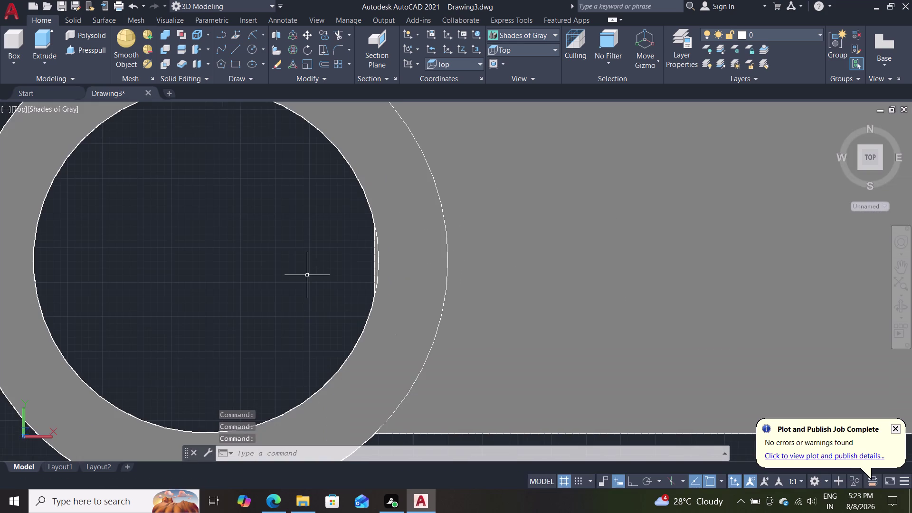
click(512, 42)
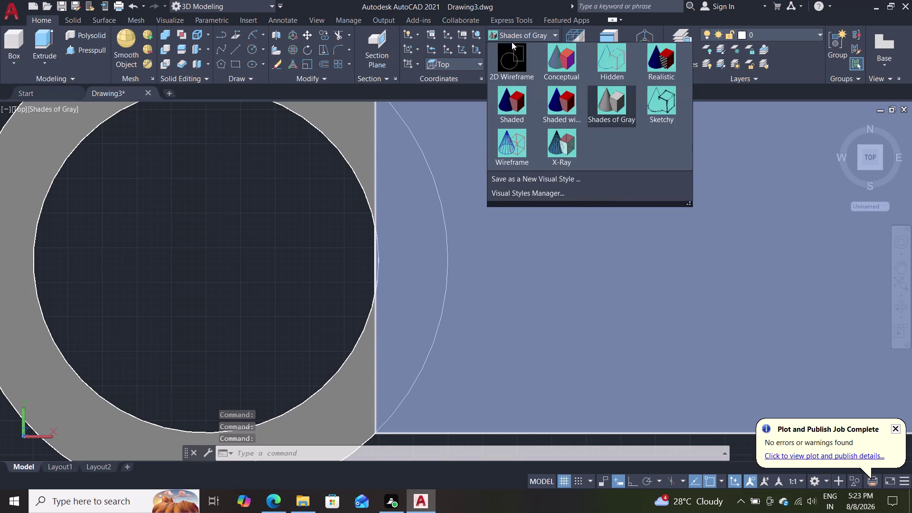
click(499, 63)
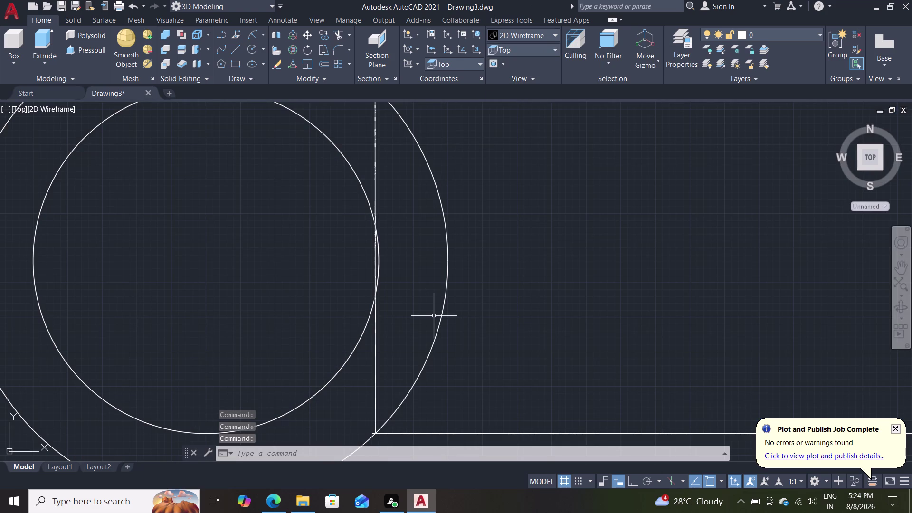
Pick the line where the bar meets the ring, then cancel and pan.
scroll(down, 3)
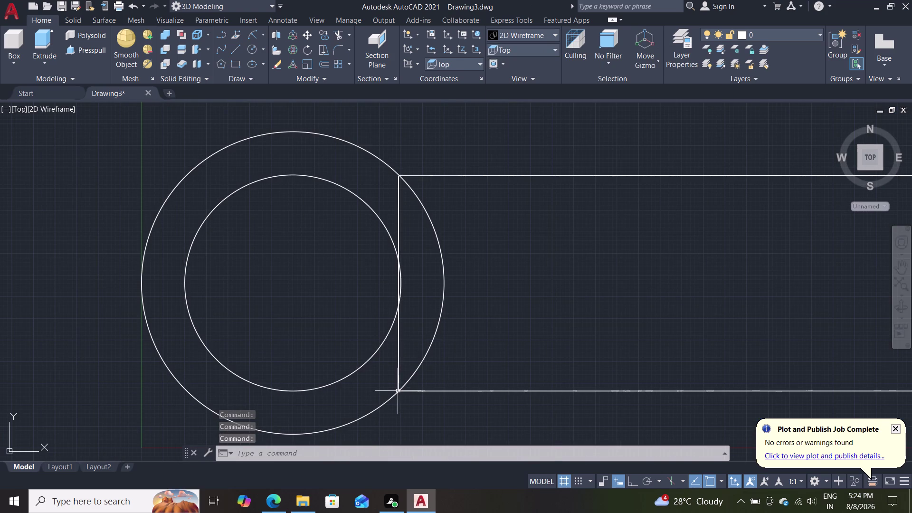
click(397, 391)
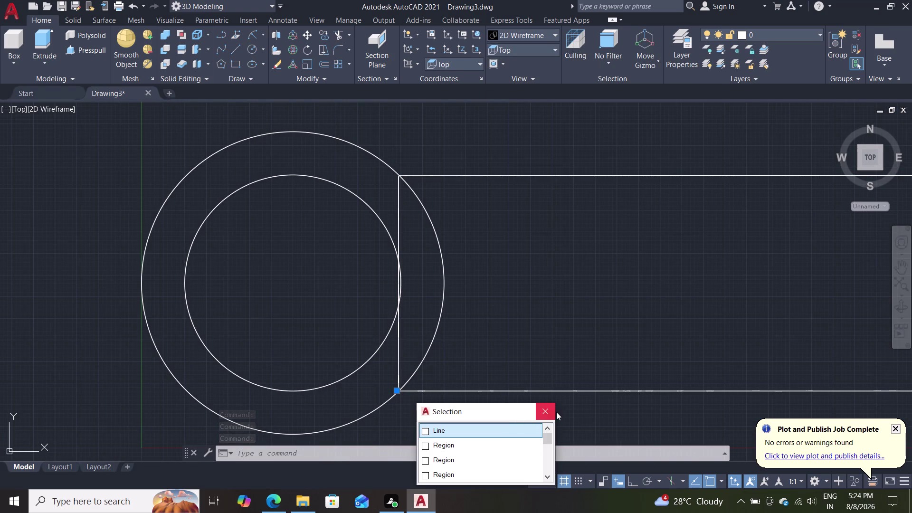
click(547, 413)
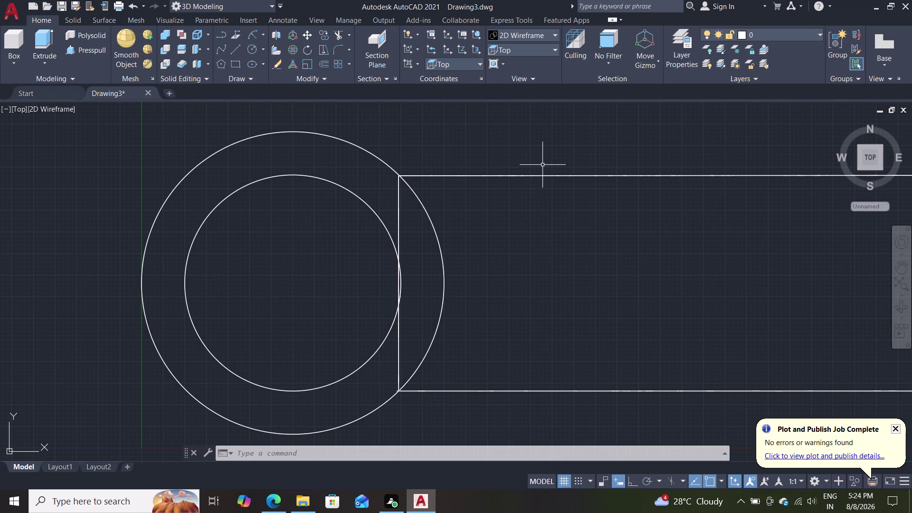
scroll(down, 3)
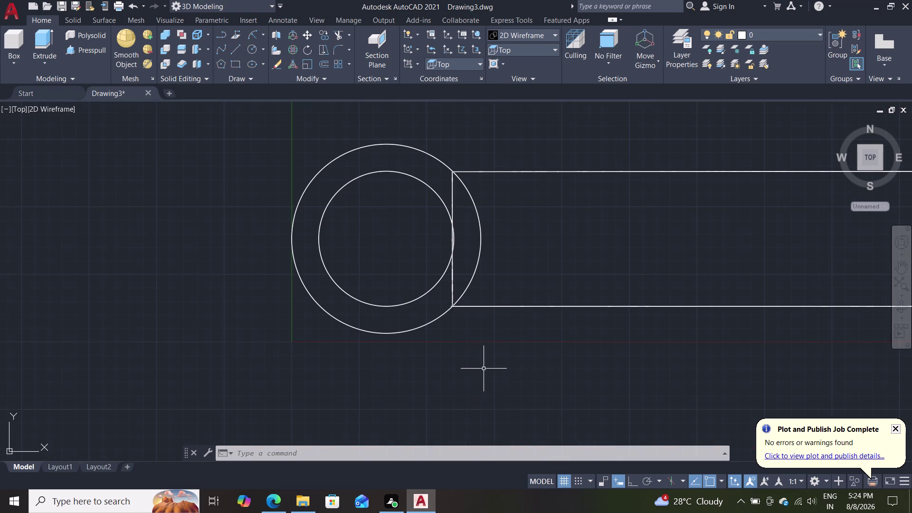
middle_drag(453, 373, 254, 413)
key(Escape)
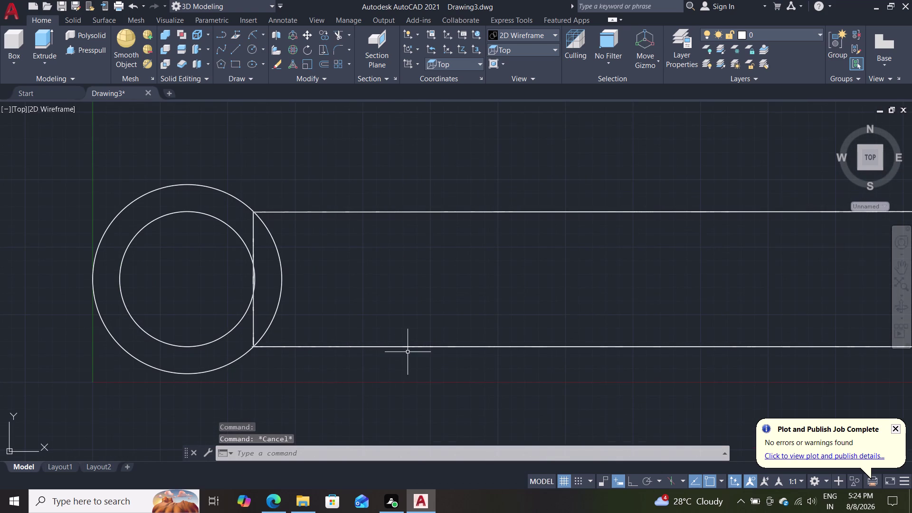
Zoom out to the whole rod and switch the visual style to Shades of Gray.
scroll(down, 3)
scroll(up, 3)
scroll(down, 3)
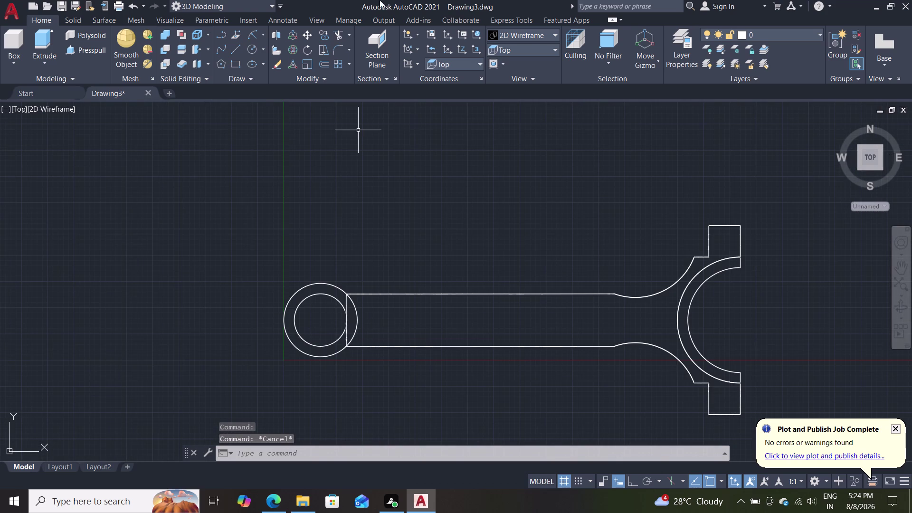
click(536, 44)
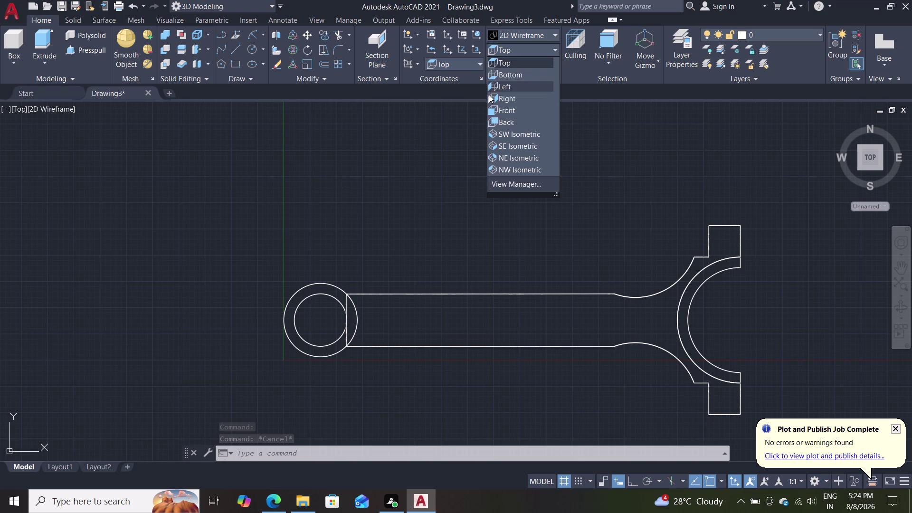
key(Escape)
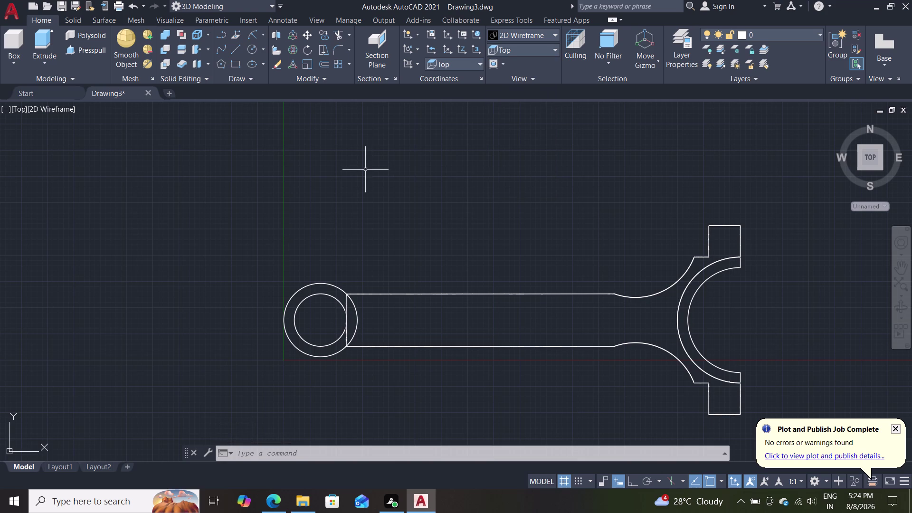
click(512, 37)
click(617, 92)
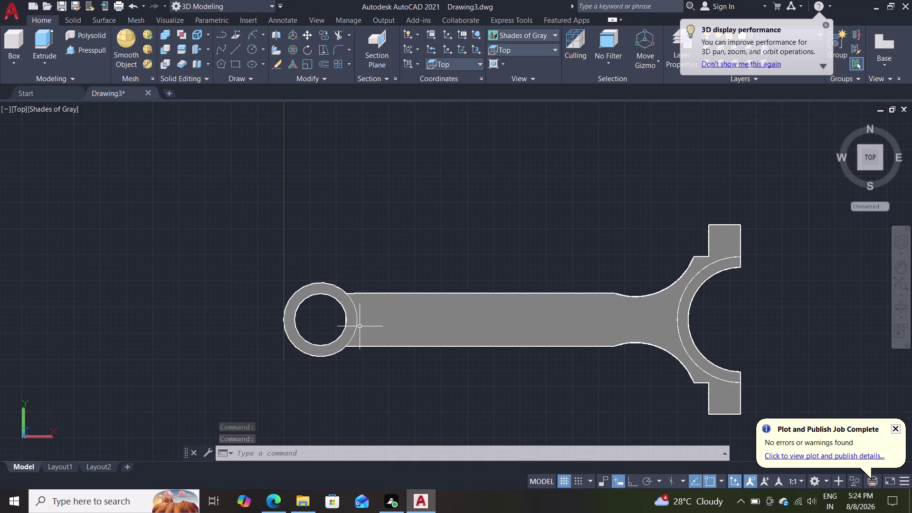
middle_drag(398, 379, 388, 278)
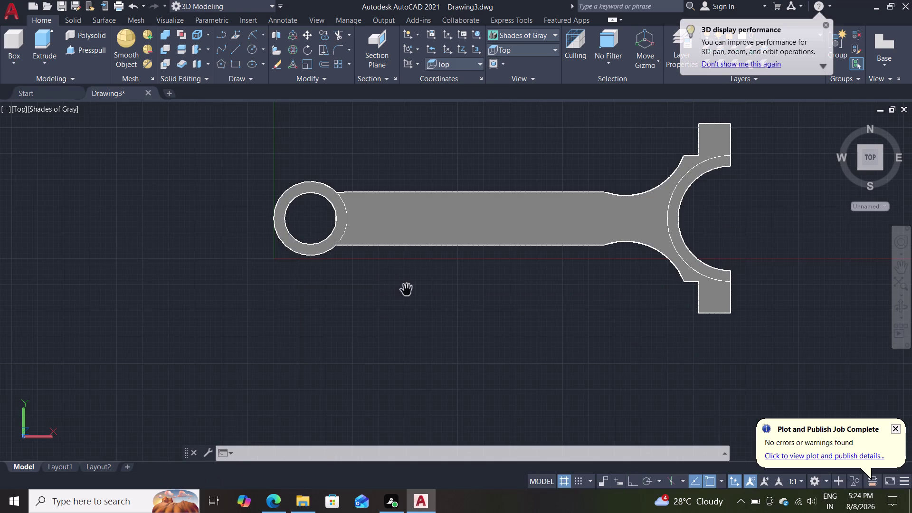
middle_drag(414, 342, 415, 319)
key(Escape)
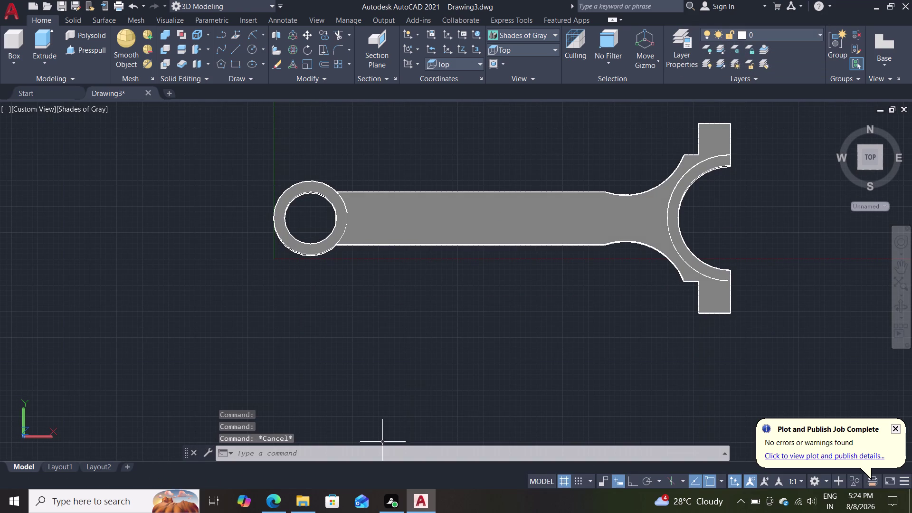
scroll(up, 3)
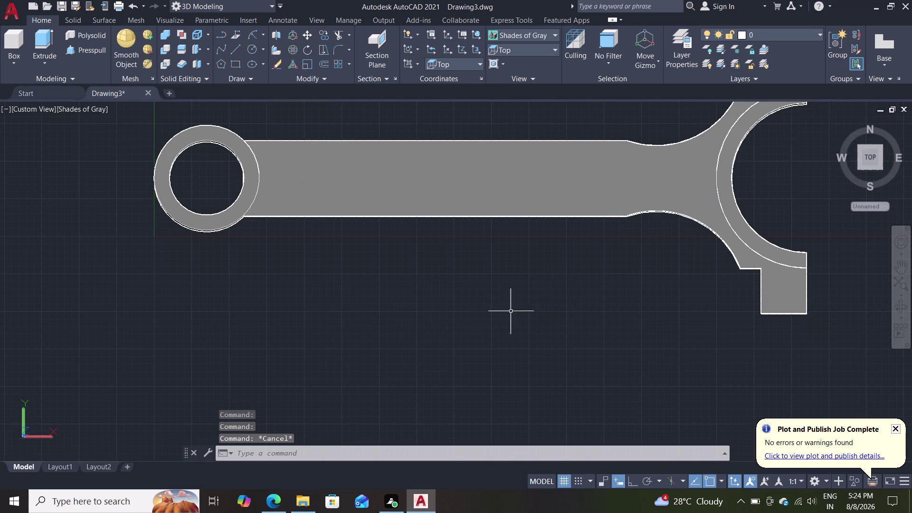
middle_drag(498, 322, 490, 356)
middle_drag(482, 313, 492, 223)
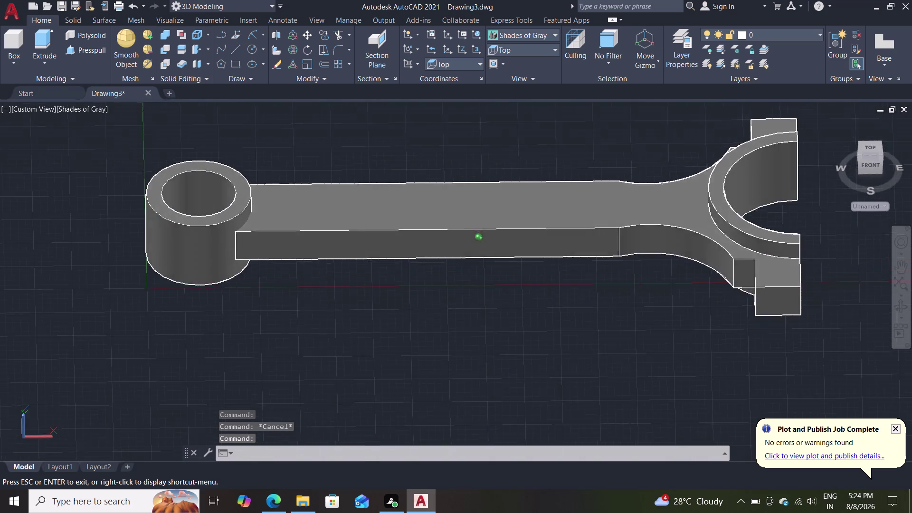
middle_drag(491, 223, 484, 225)
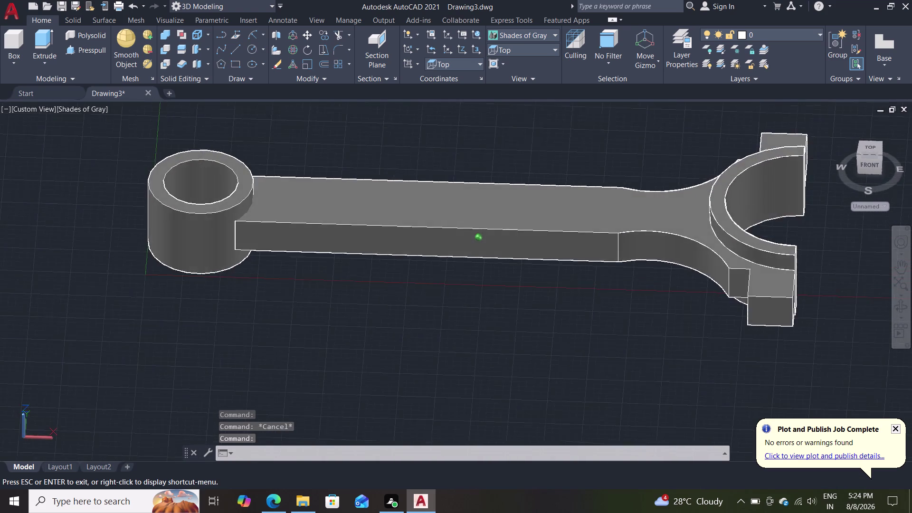
middle_drag(484, 224, 426, 230)
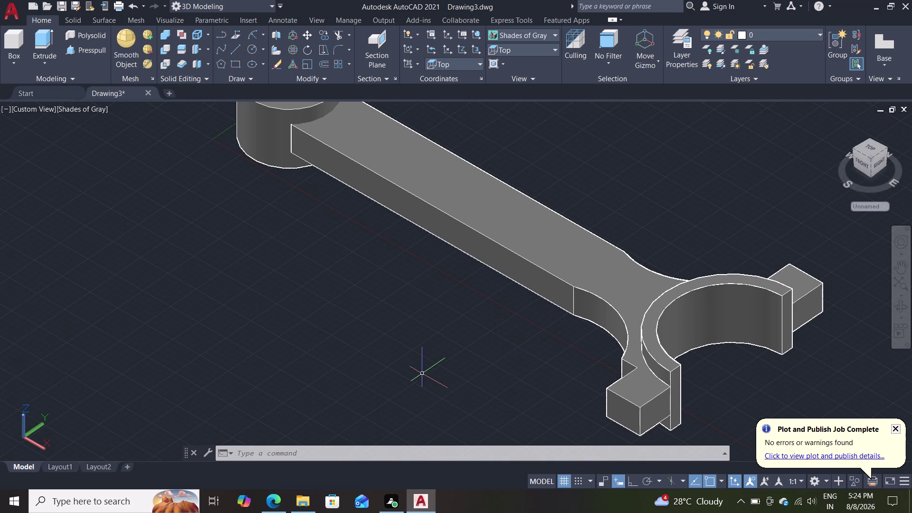
middle_drag(262, 318, 339, 416)
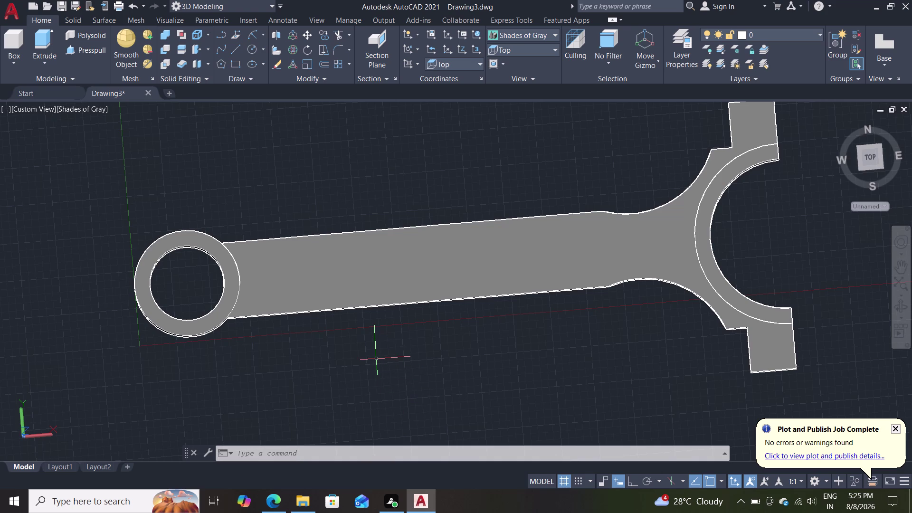
middle_drag(404, 366, 394, 389)
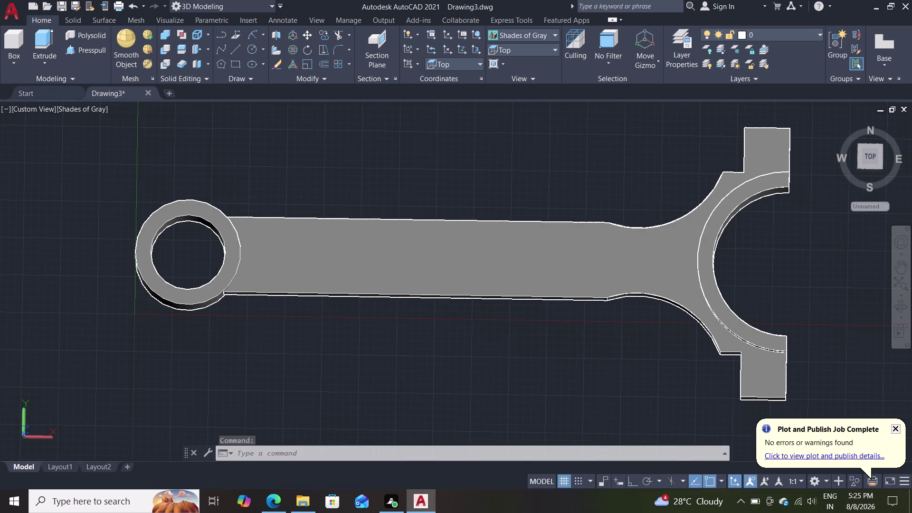
Try a line start point below the shank, cancel it, and orbit to the shank's sides.
key(l)
key(Return)
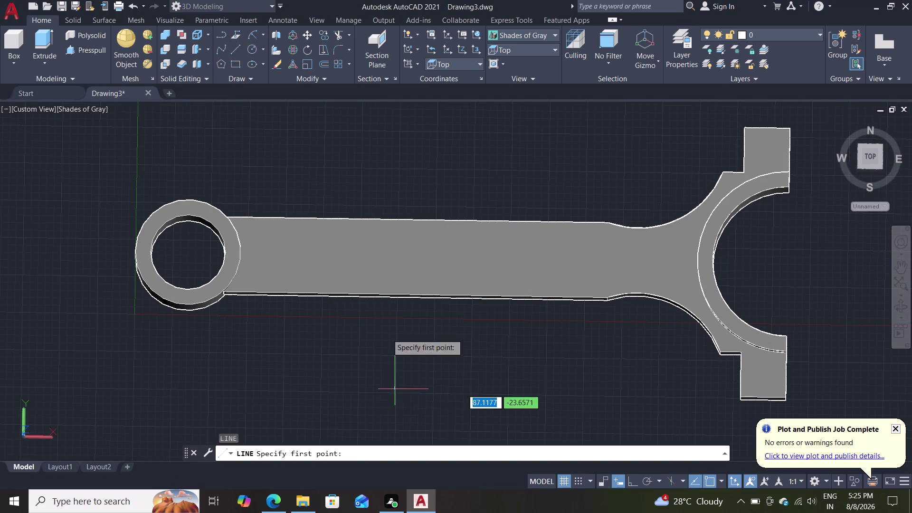
click(417, 223)
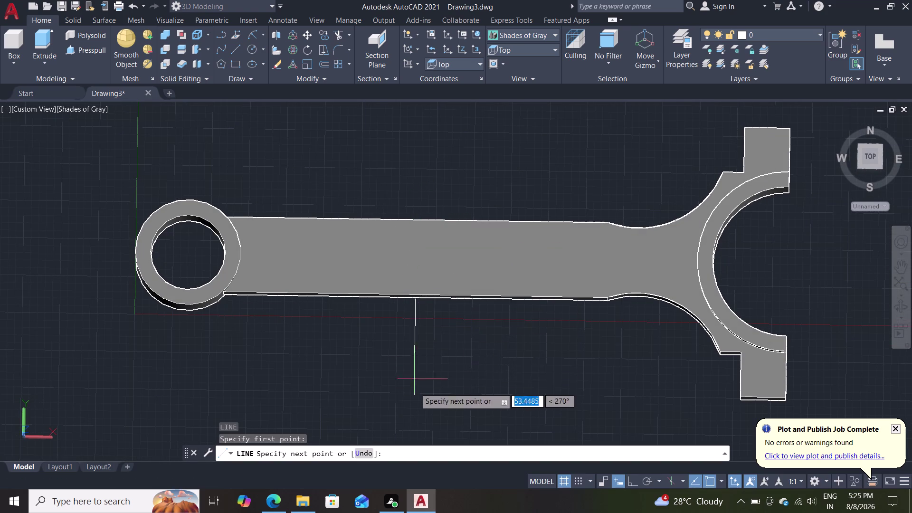
key(Escape)
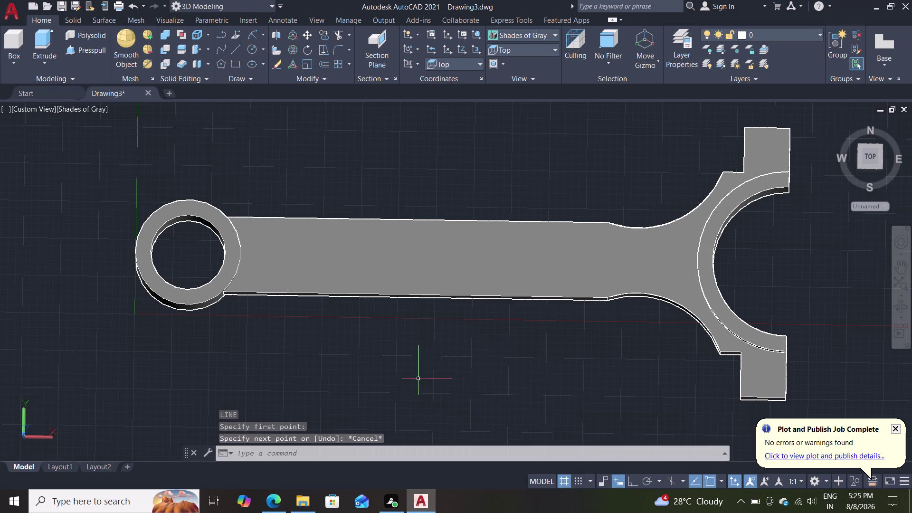
middle_drag(420, 380, 422, 357)
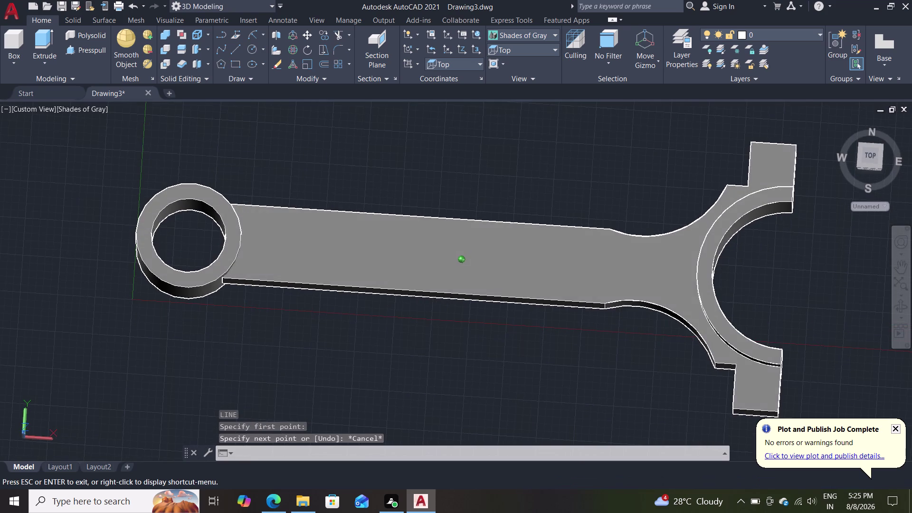
middle_drag(423, 357, 426, 345)
Start a new line snapped to the shank's lower edge.
key(l)
key(Return)
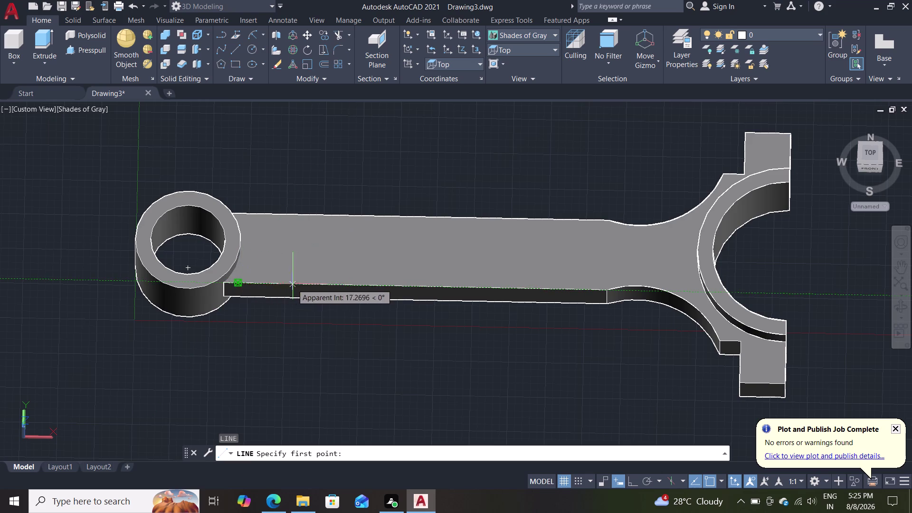
double_click(418, 285)
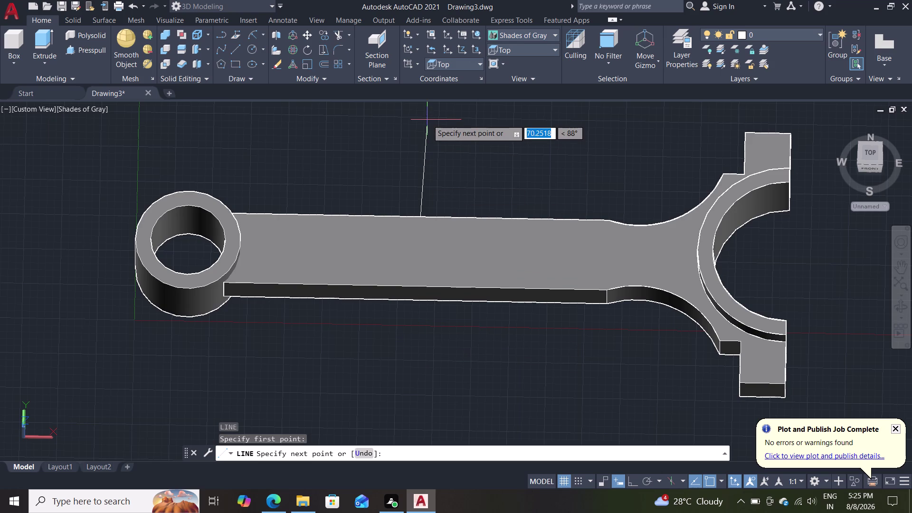
click(530, 34)
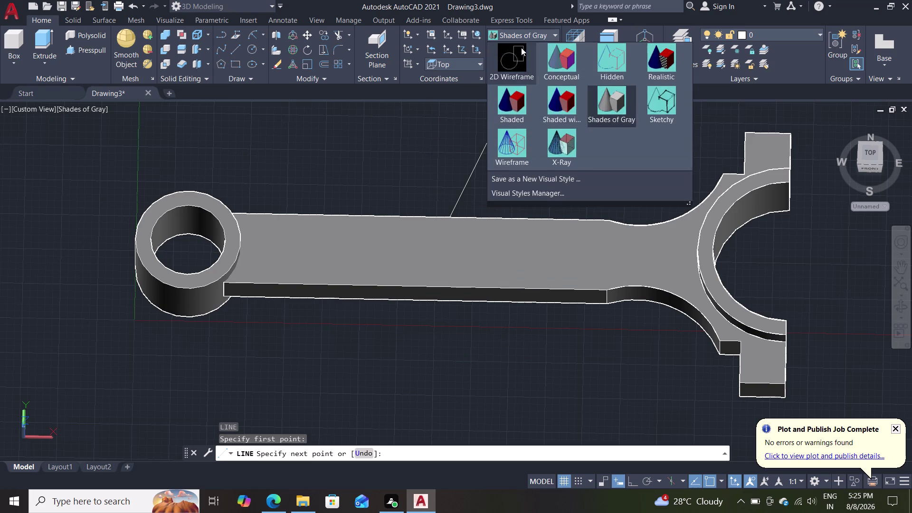
Switch to 2D Wireframe, cancel the pending line, and orbit to a low front view.
click(514, 56)
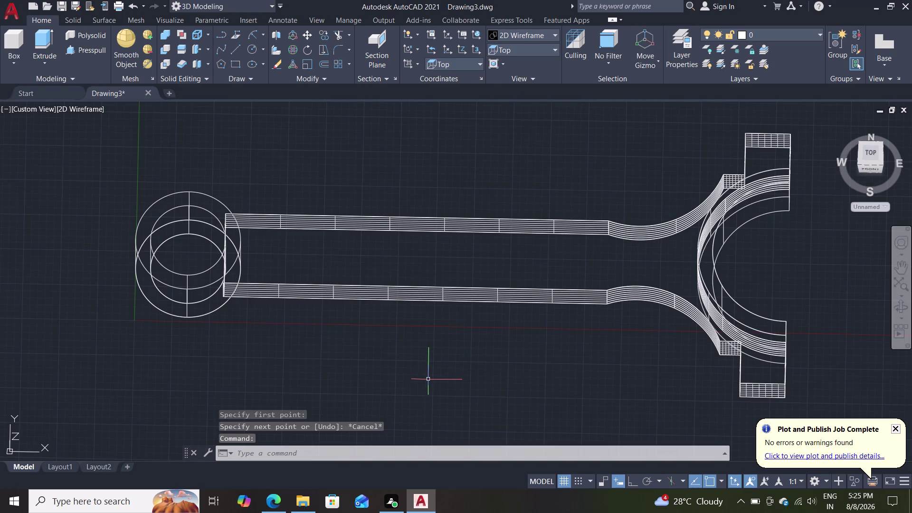
key(Escape)
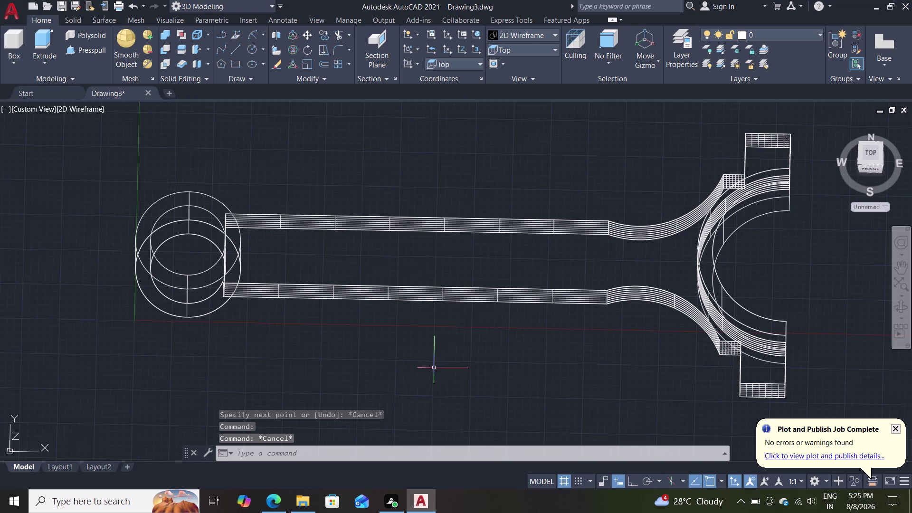
middle_drag(429, 372, 438, 311)
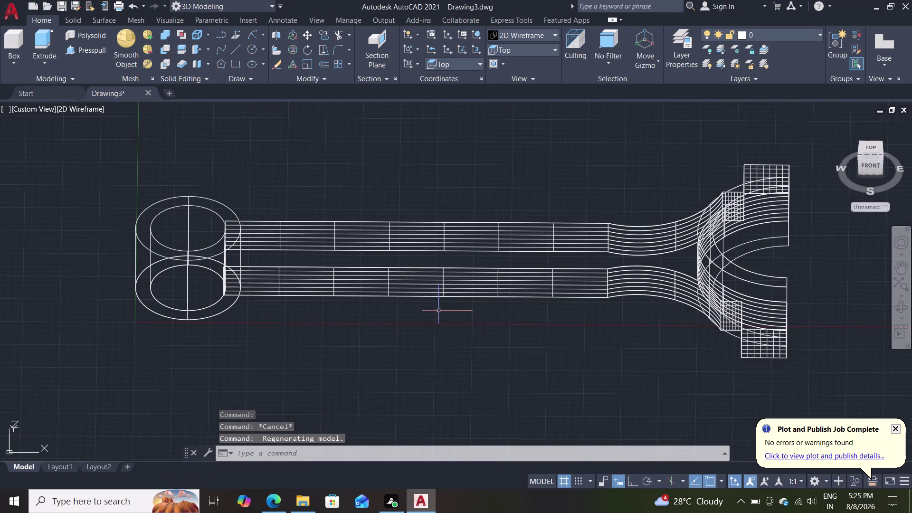
middle_drag(404, 345, 391, 406)
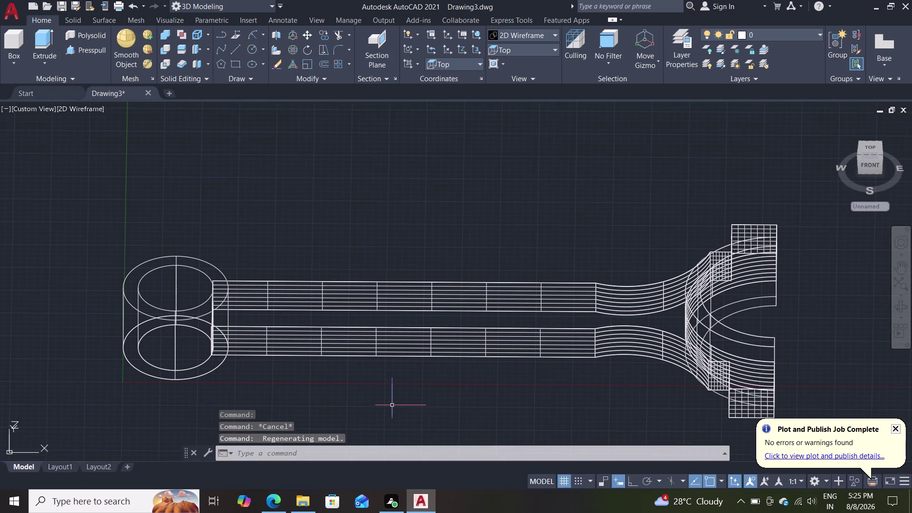
Draw a short line across the shank's top face and restore Shades of Gray.
key(l)
key(Return)
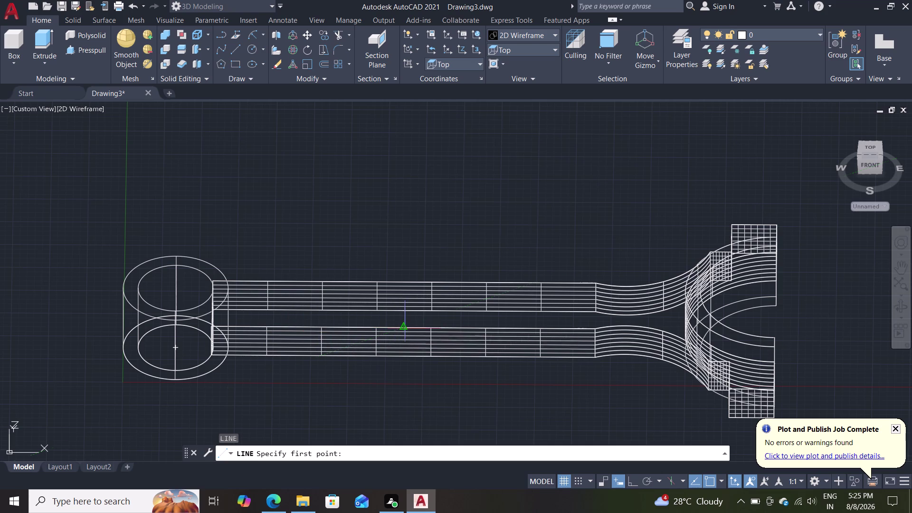
click(405, 328)
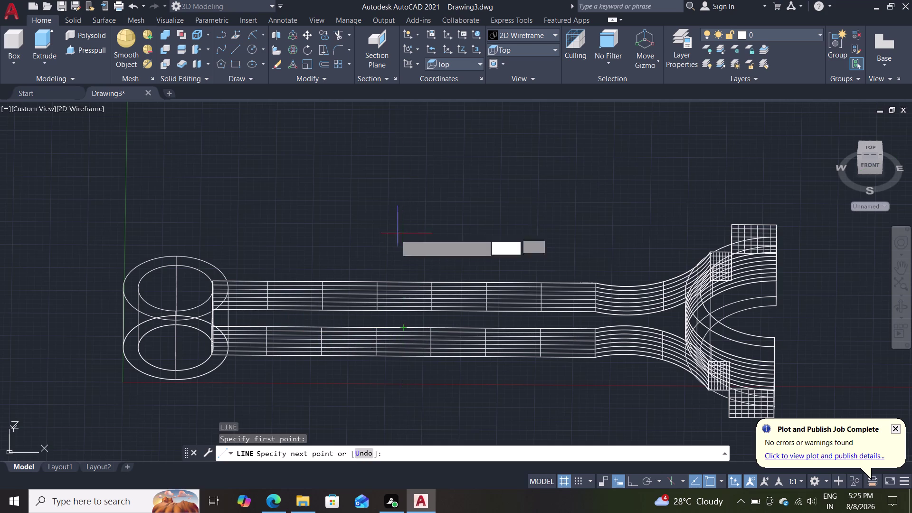
click(404, 281)
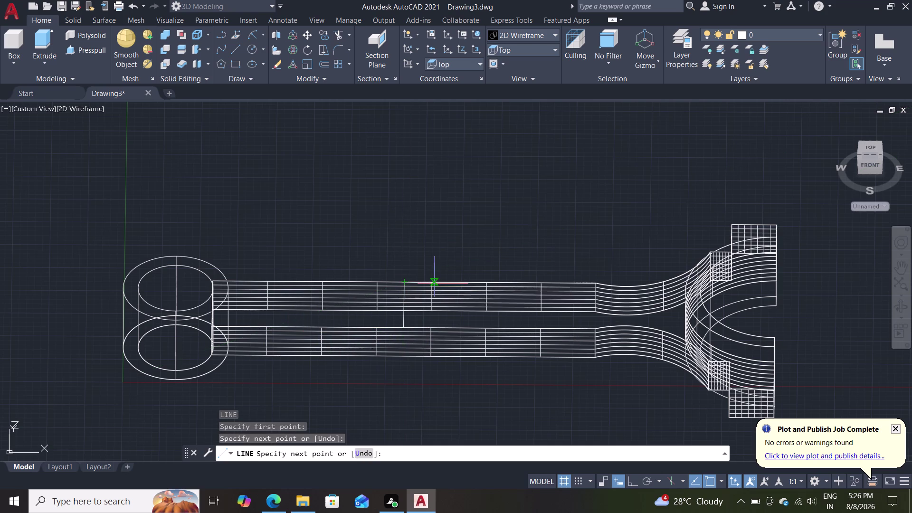
key(Escape)
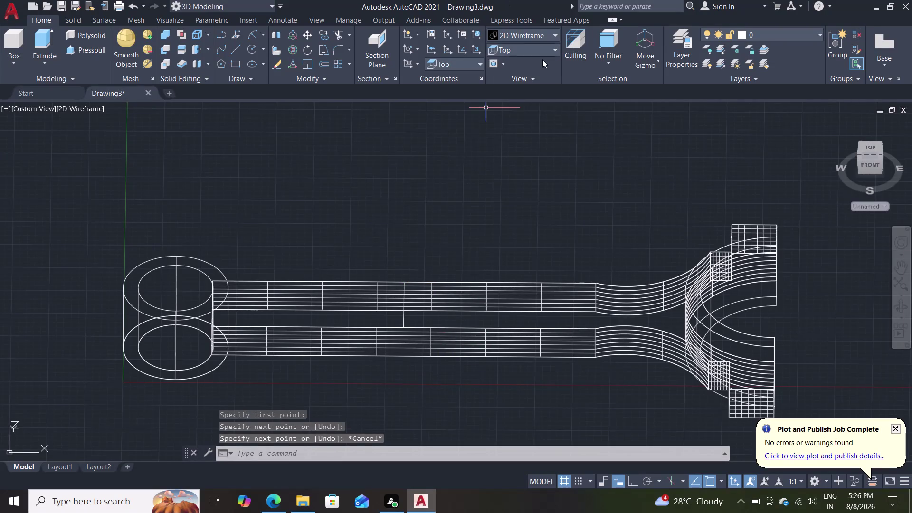
click(545, 41)
click(605, 108)
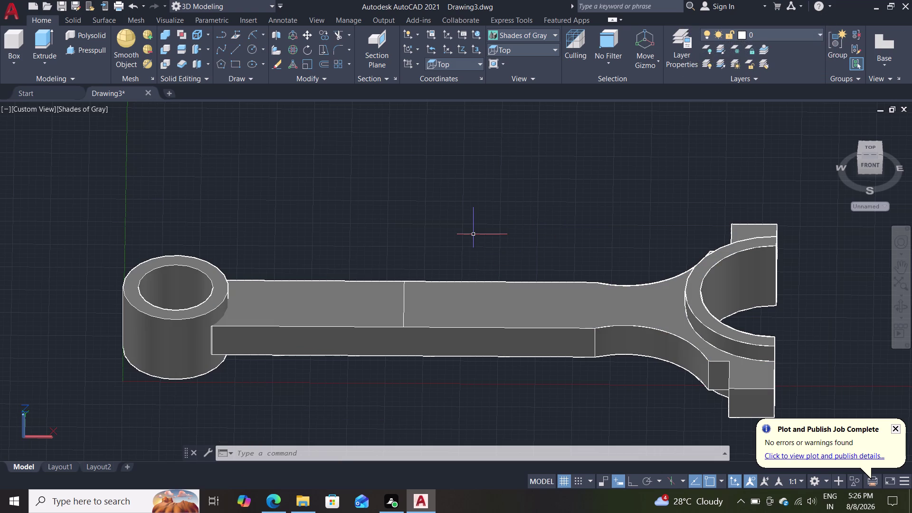
Draw a 50-unit line along the shank from the cross line.
middle_drag(451, 197, 453, 267)
middle_click(453, 266)
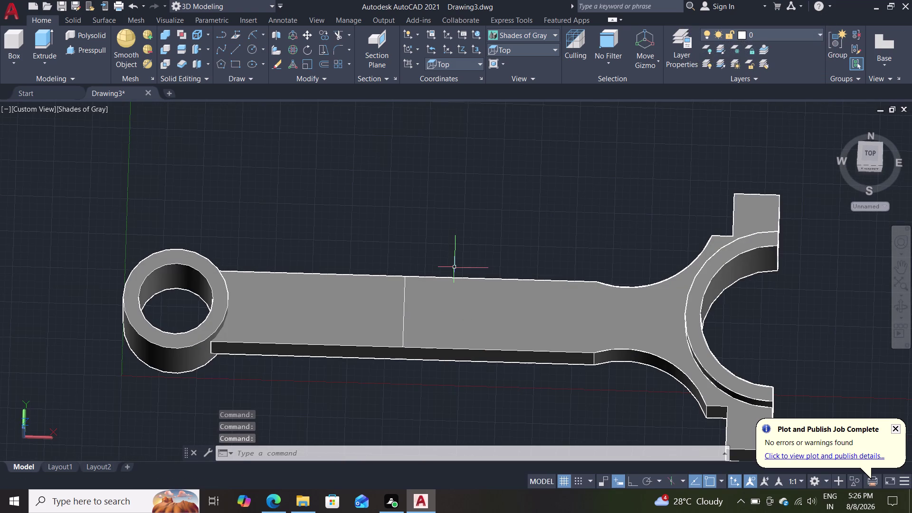
key(l)
key(Return)
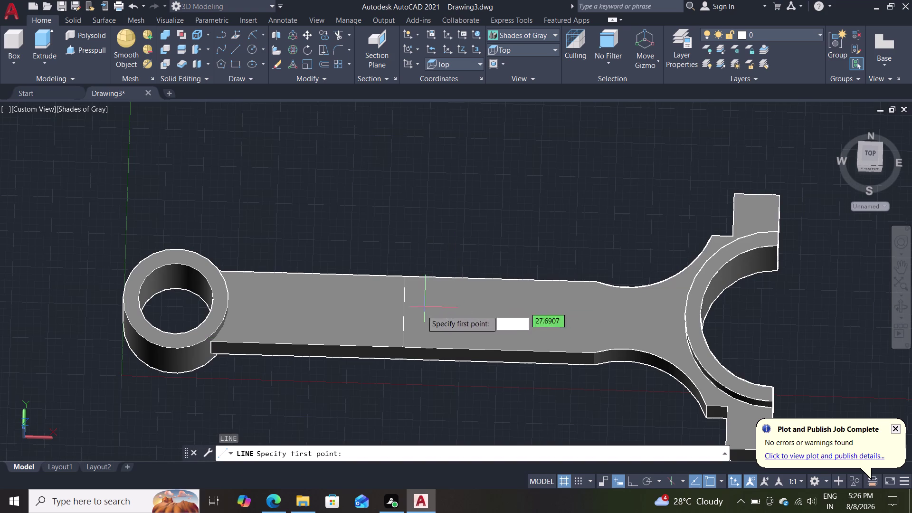
click(406, 310)
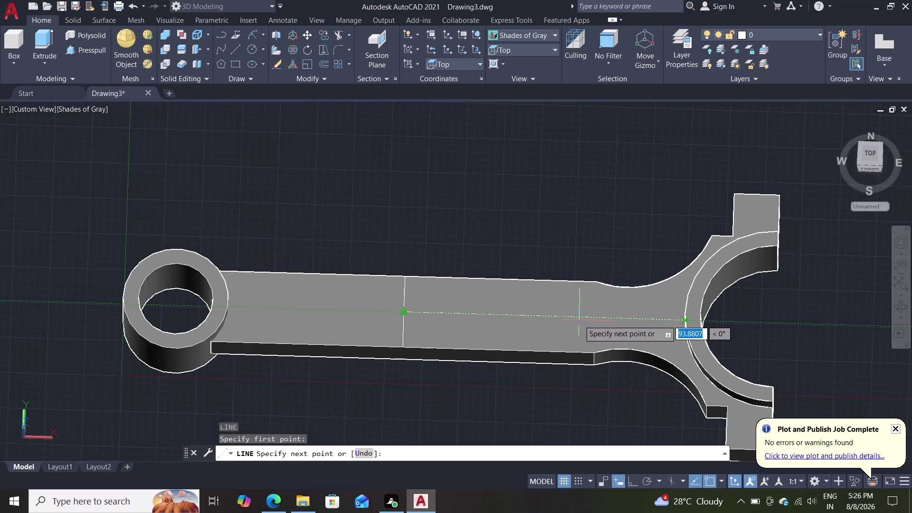
text(50)
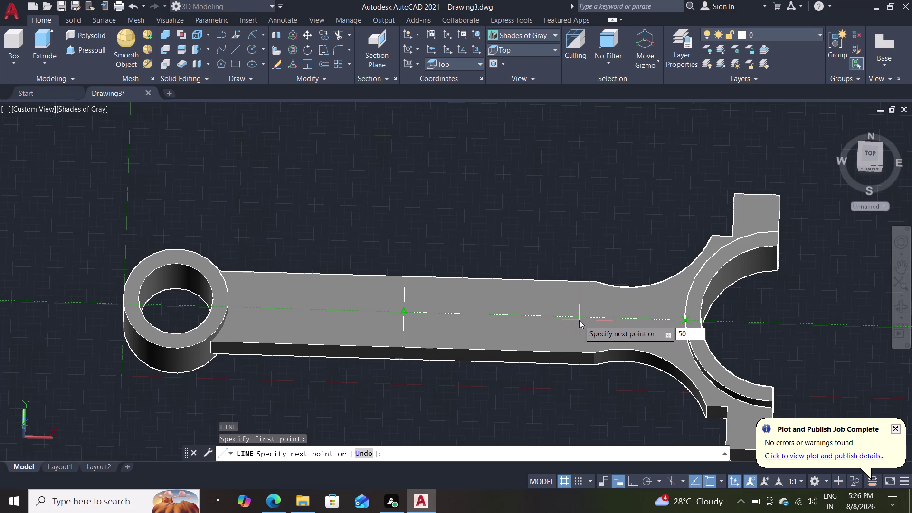
key(Return)
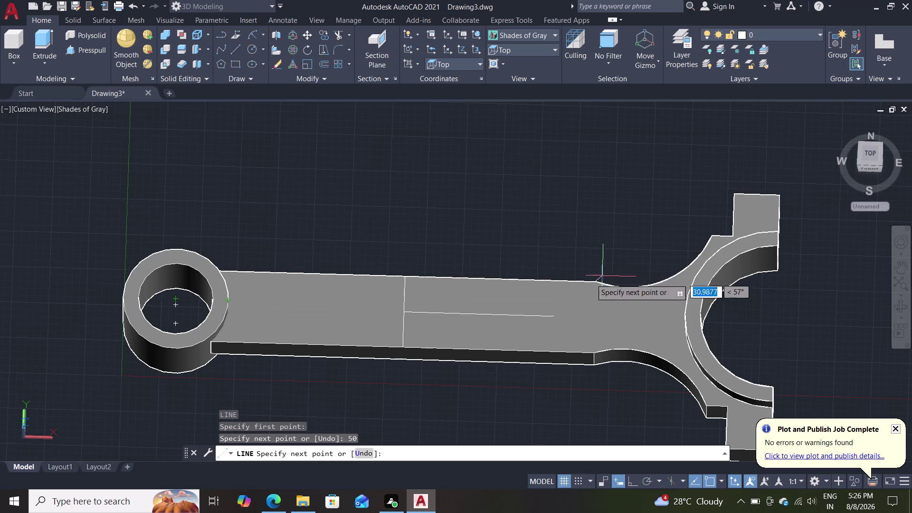
key(Escape)
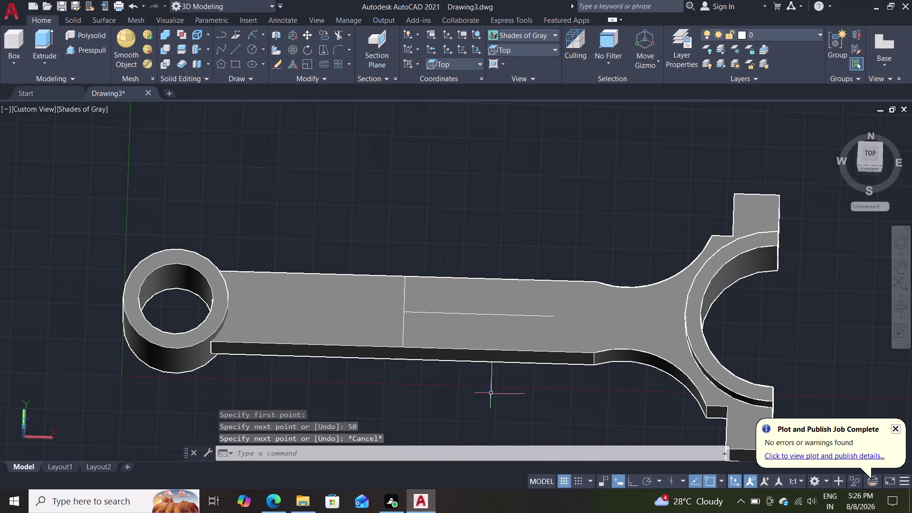
Draw a second 50-unit line from the shank centre toward the small end.
key(l)
key(Return)
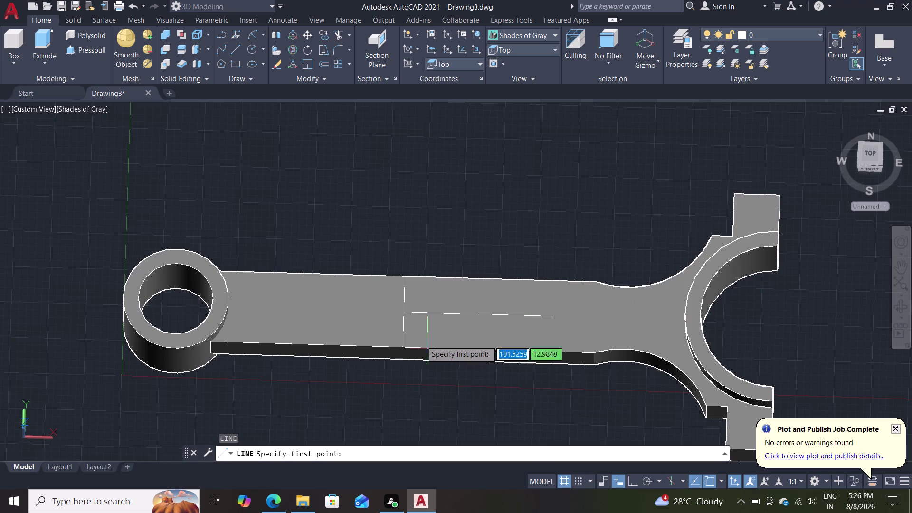
click(405, 311)
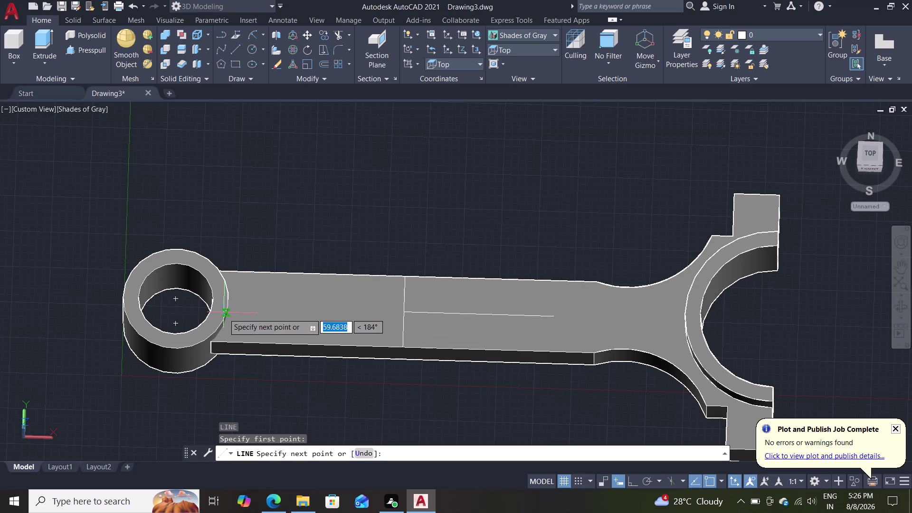
text(50)
key(Return)
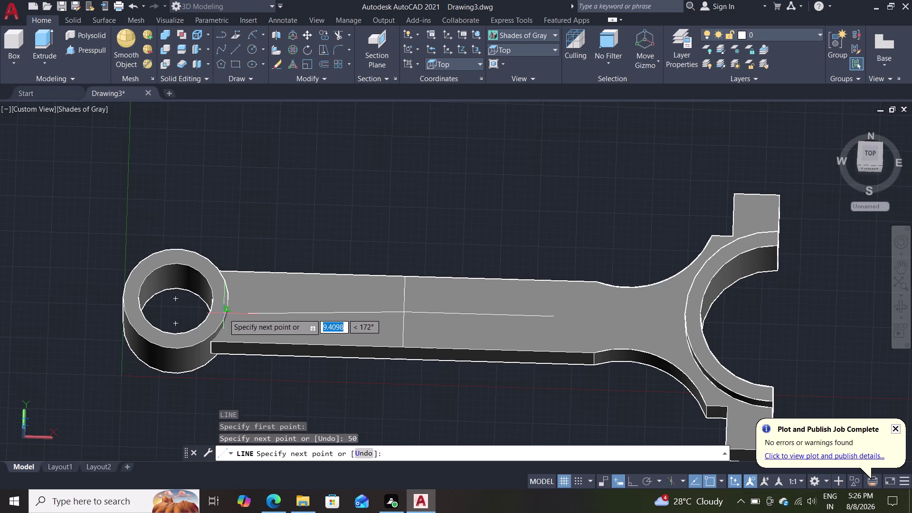
key(Escape)
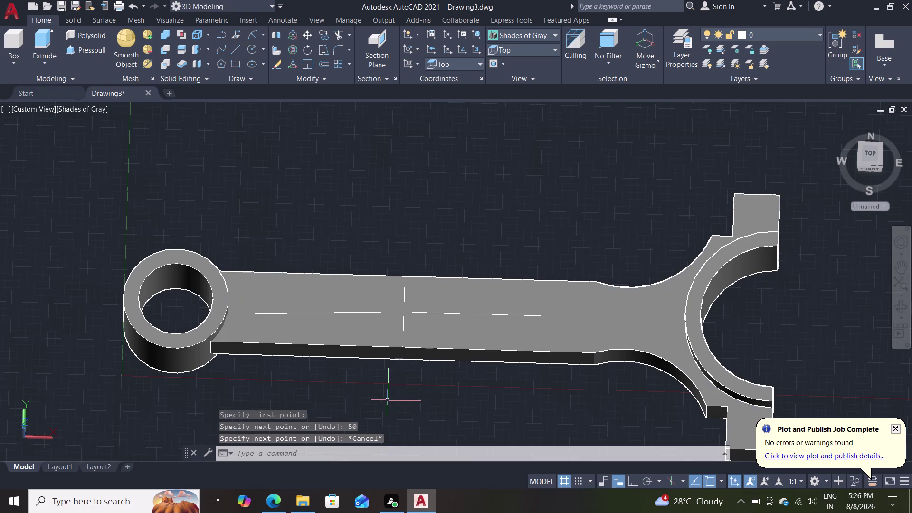
middle_drag(379, 403, 372, 416)
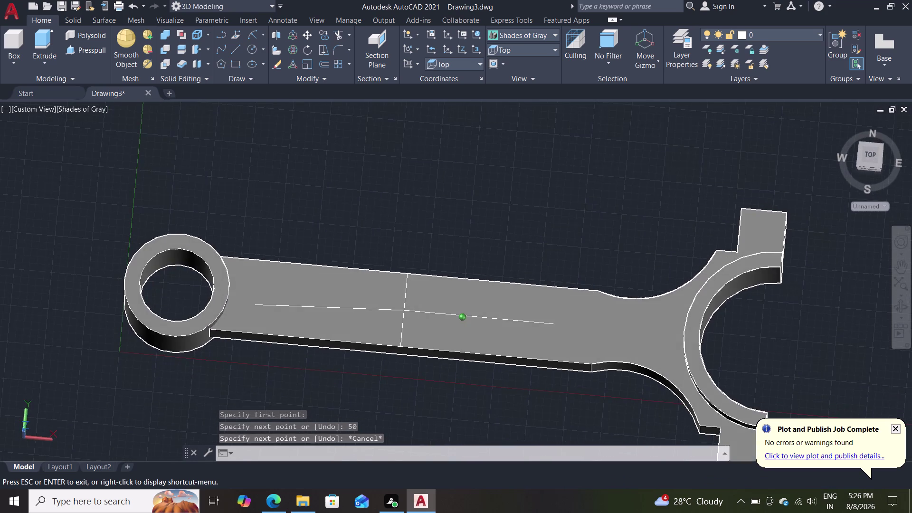
middle_drag(372, 415, 392, 406)
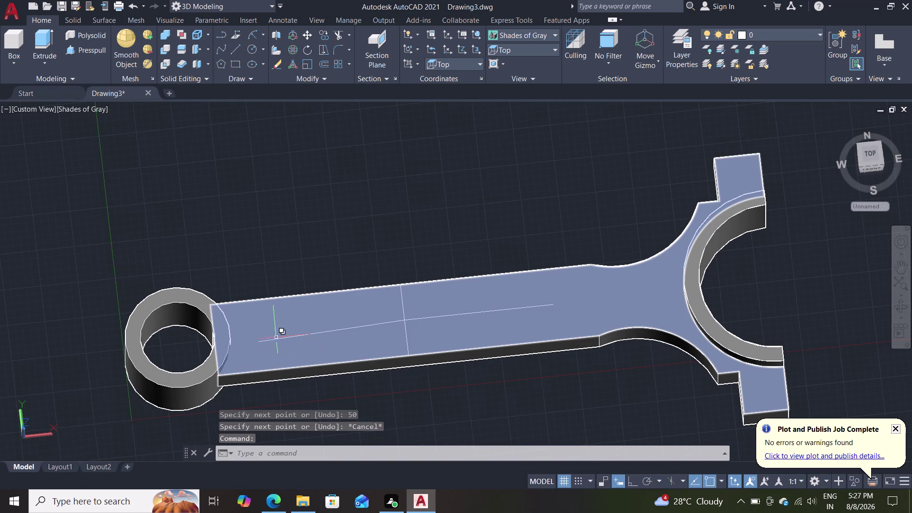
Erase the left guide line and copy the right guide line to the left side.
click(276, 338)
key(Delete)
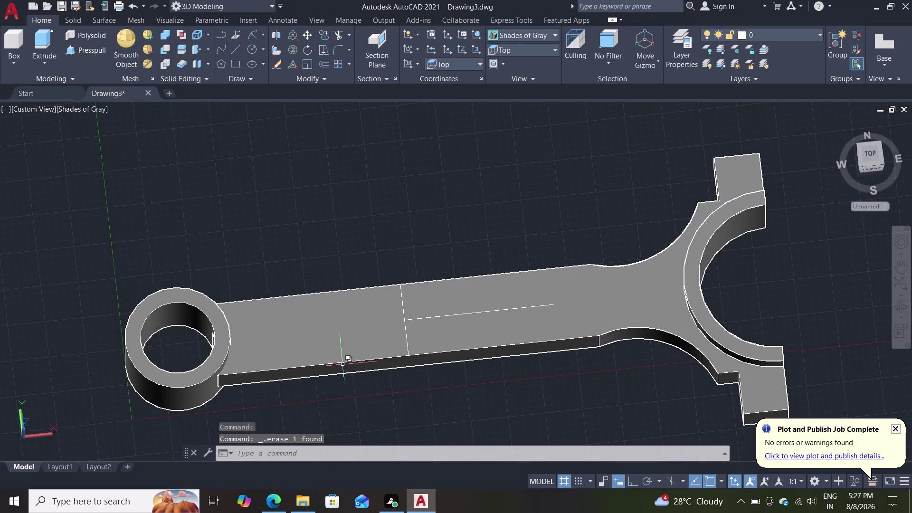
key(c)
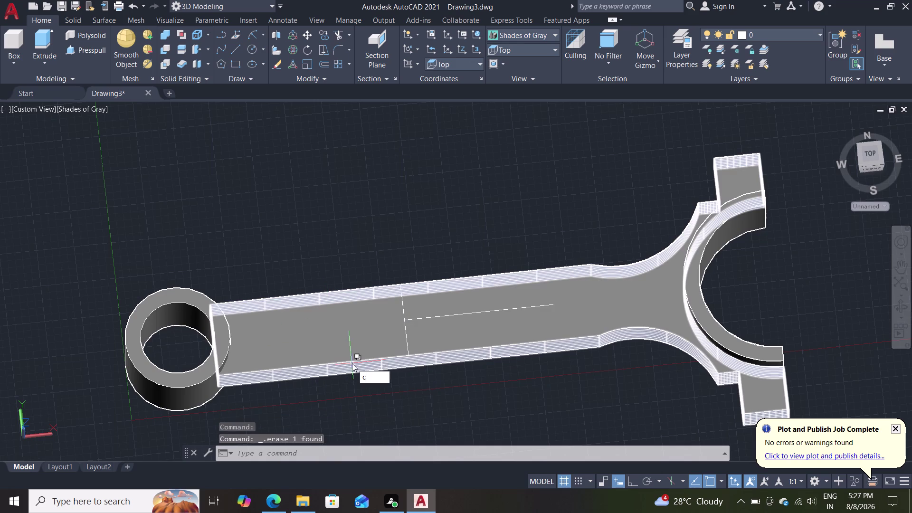
key(o)
key(Return)
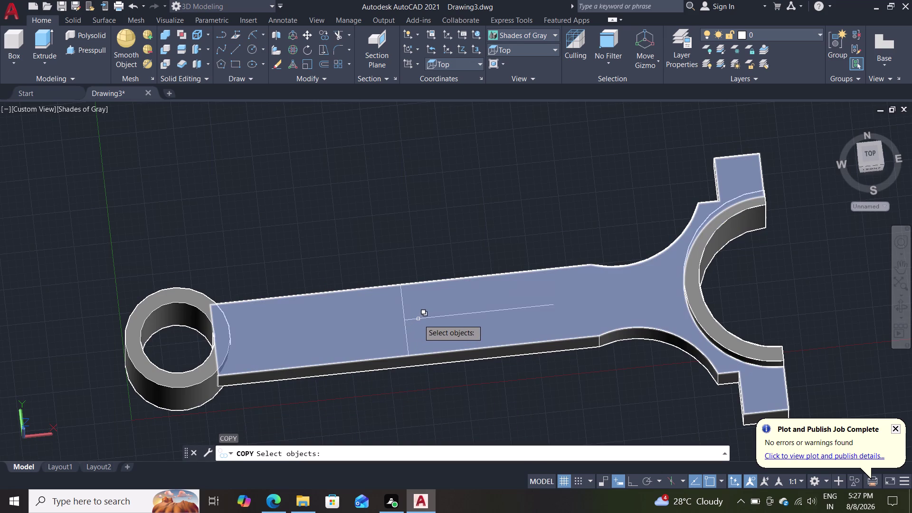
click(420, 317)
key(Return)
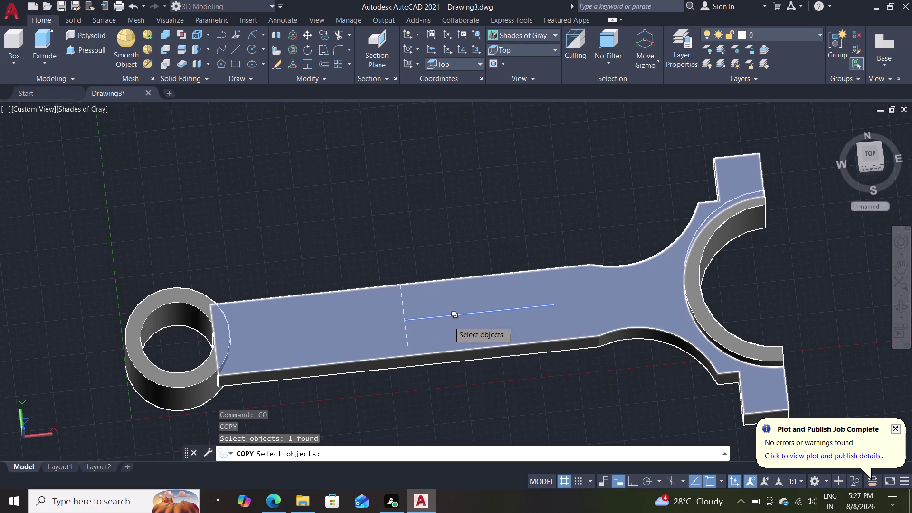
key(Return)
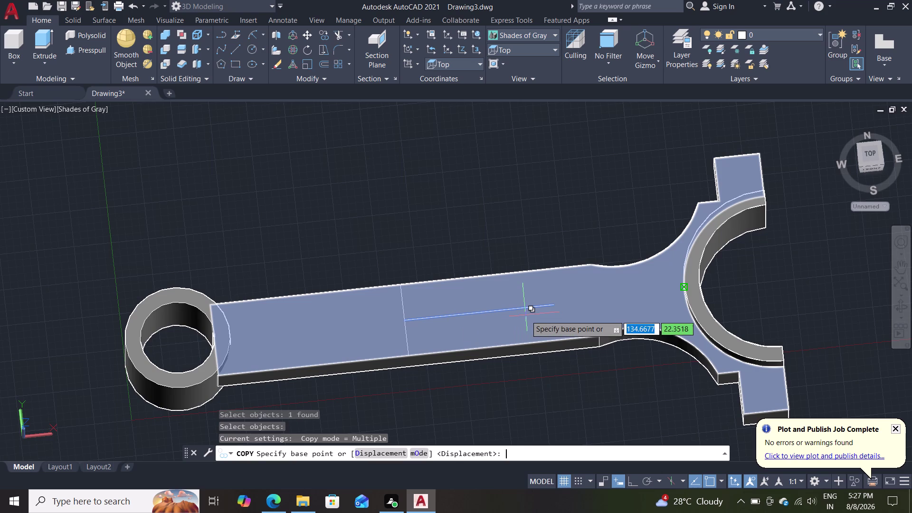
click(550, 305)
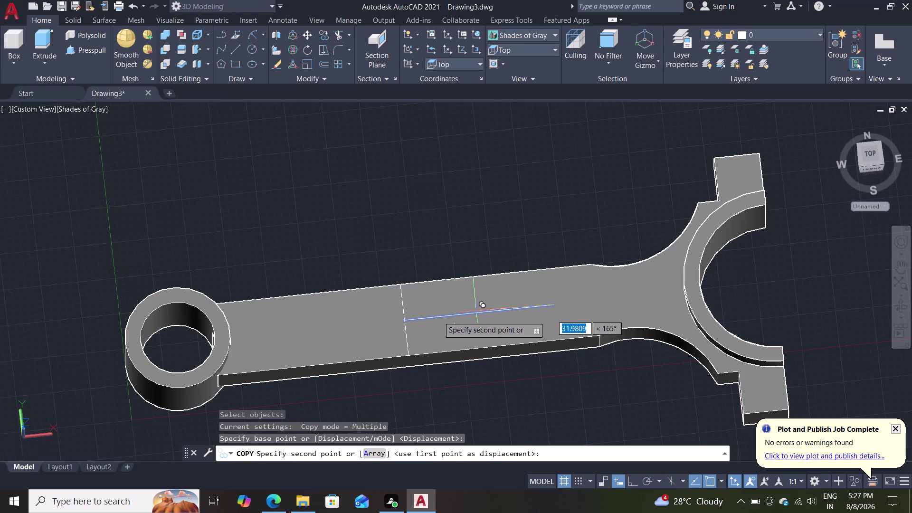
click(405, 322)
key(Escape)
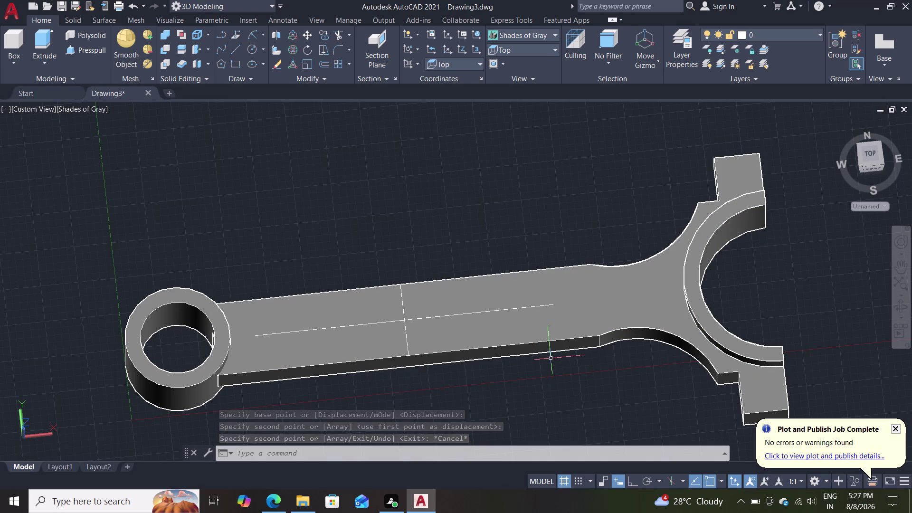
Erase the line crossing the shank using selection cycling.
click(407, 342)
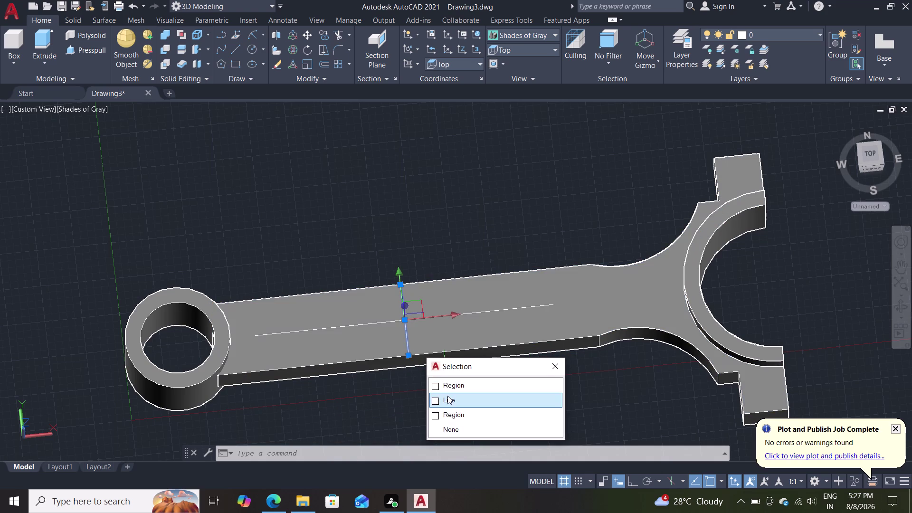
click(447, 395)
key(Delete)
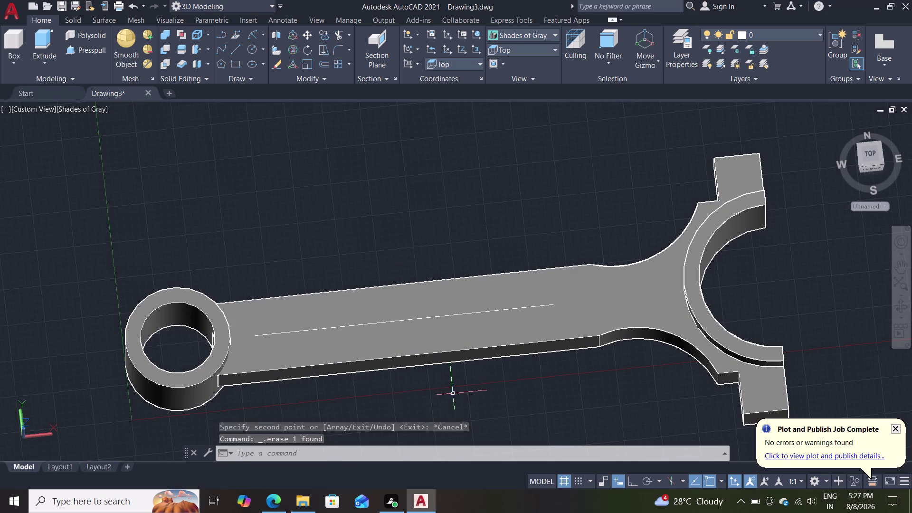
click(521, 38)
Switch to 2D Wireframe and try a line from the small-end hole centre.
click(516, 65)
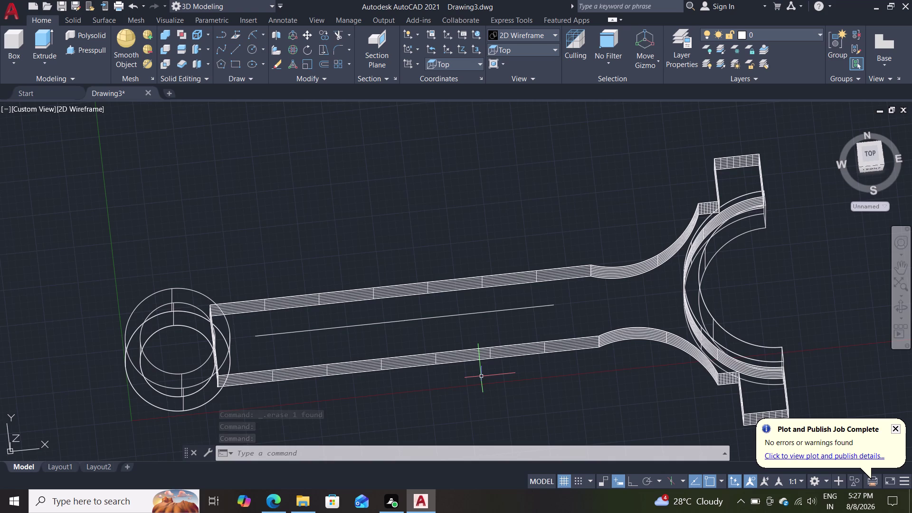
key(l)
key(Return)
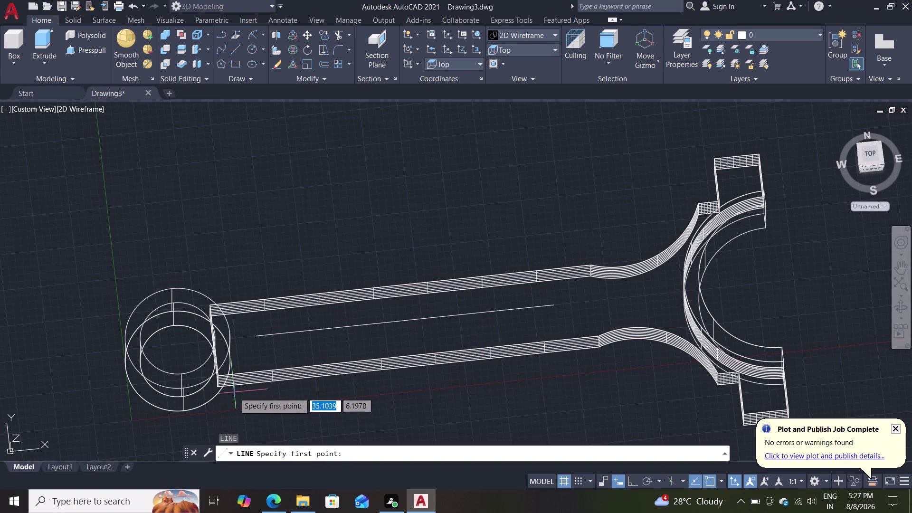
click(179, 361)
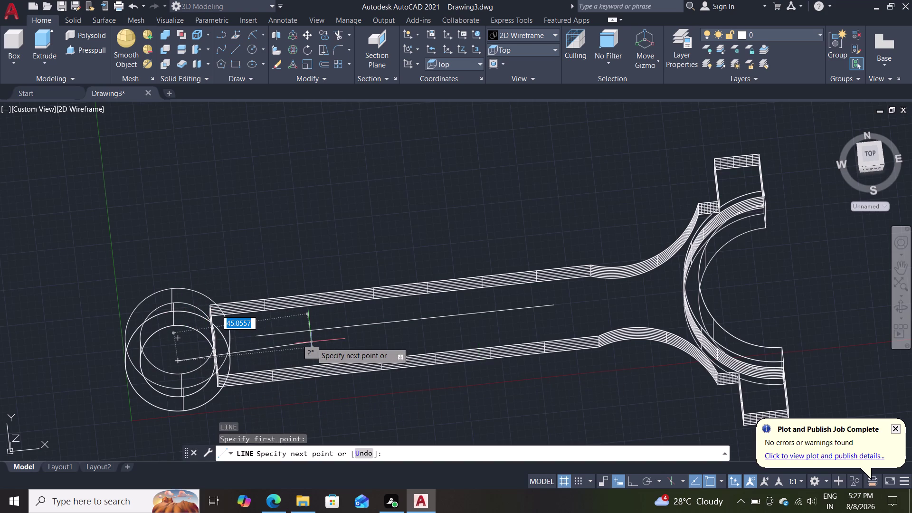
key(Escape)
Draw a 40-unit line from the small-end hole centre and restore Shades of Gray.
key(l)
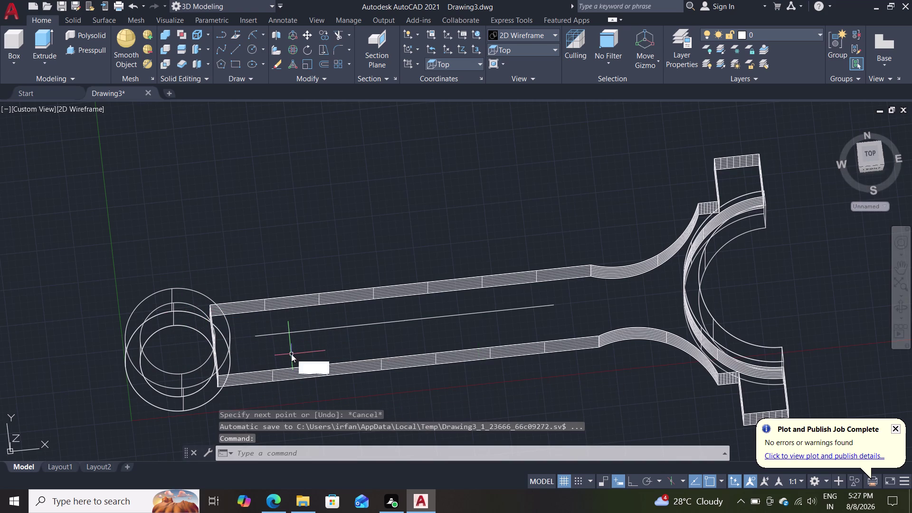
key(Return)
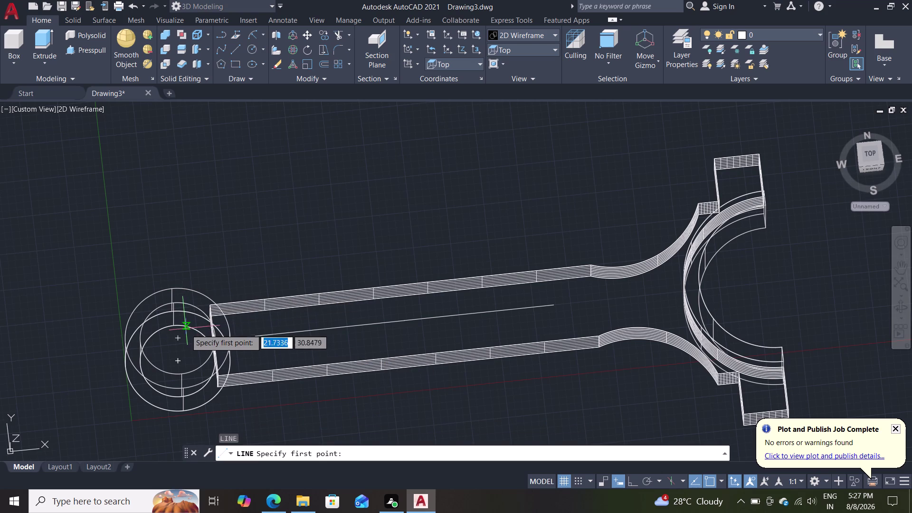
click(178, 339)
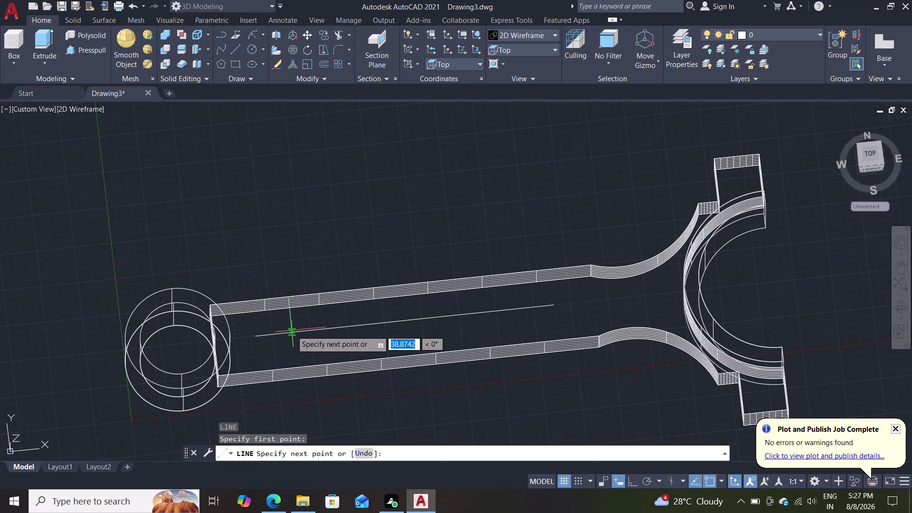
key(1)
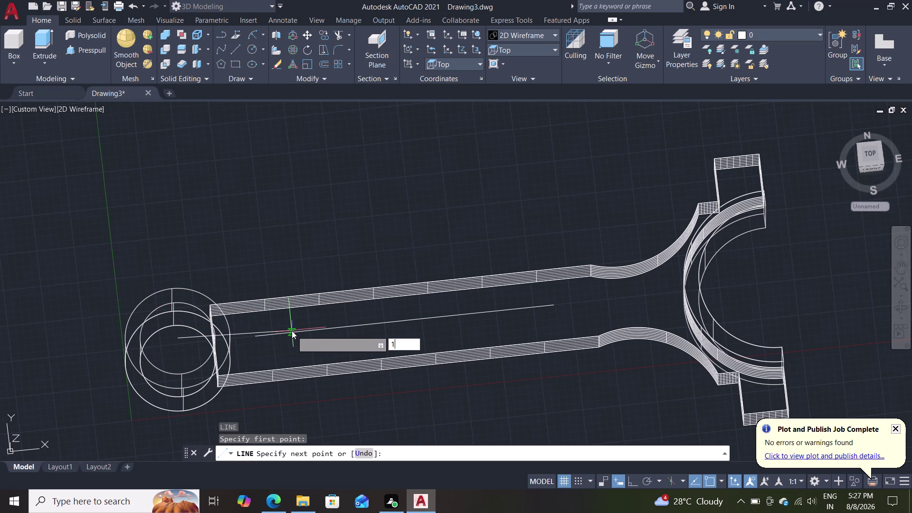
key(BackSpace)
text(40)
key(Return)
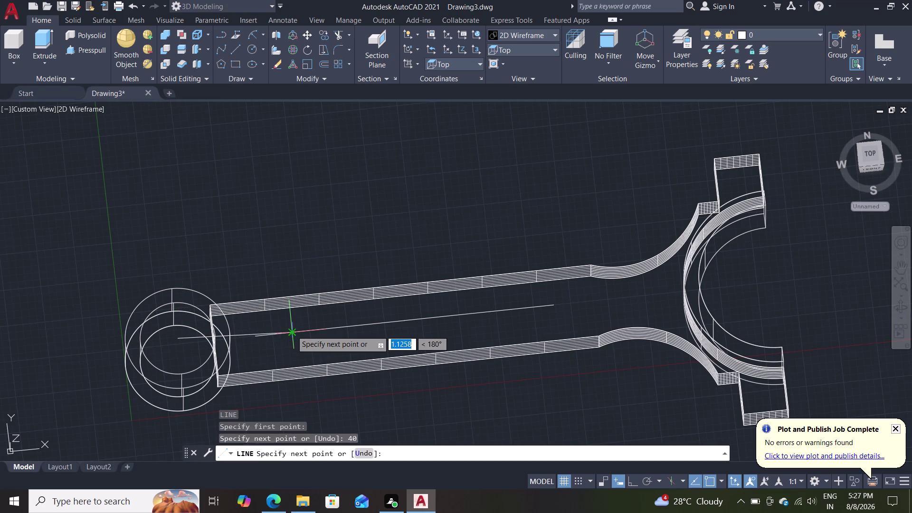
key(Escape)
middle_drag(358, 201, 364, 214)
click(519, 30)
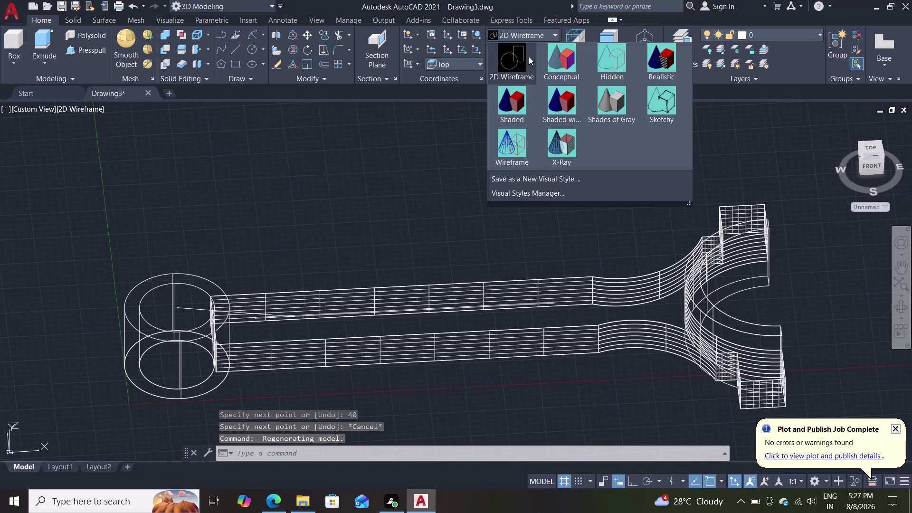
click(616, 104)
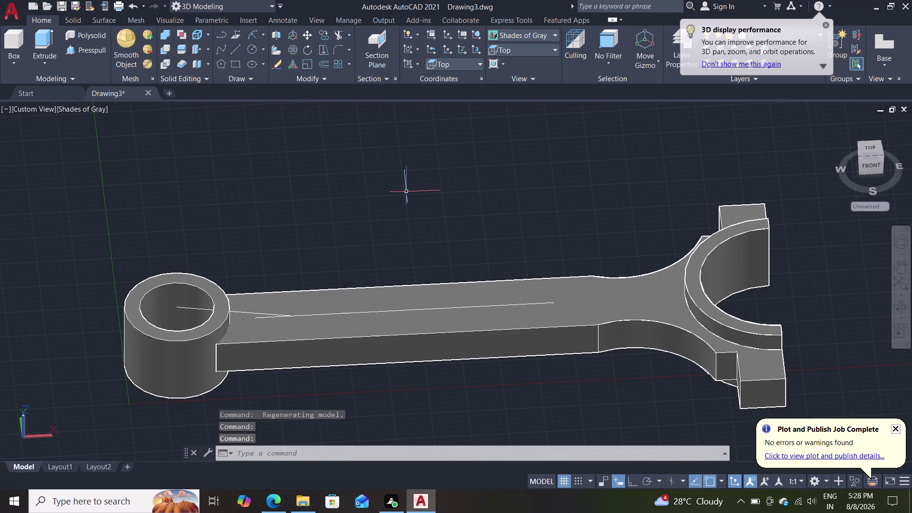
middle_drag(409, 194, 398, 294)
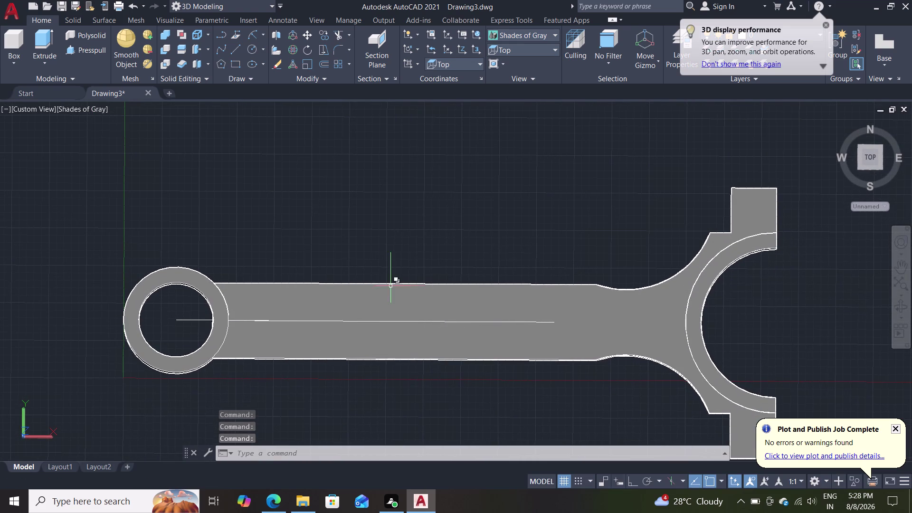
click(183, 320)
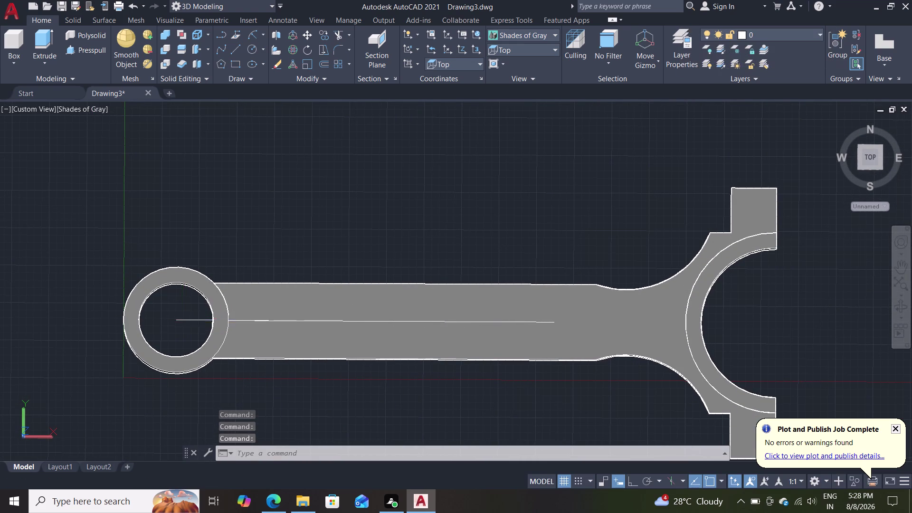
key(Delete)
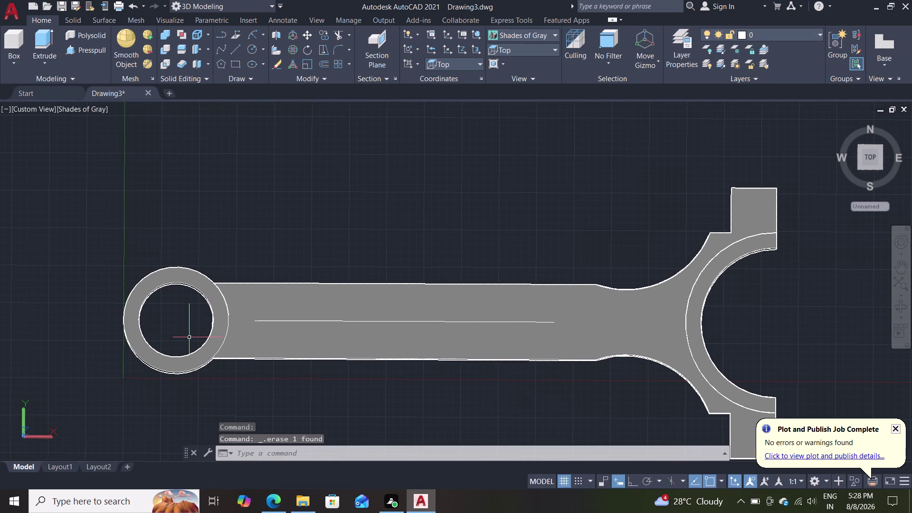
key(l)
key(Return)
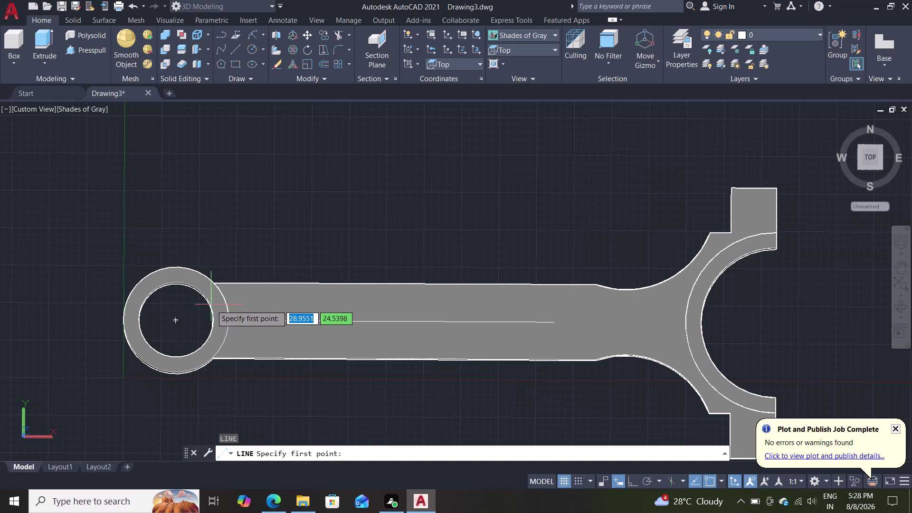
click(175, 323)
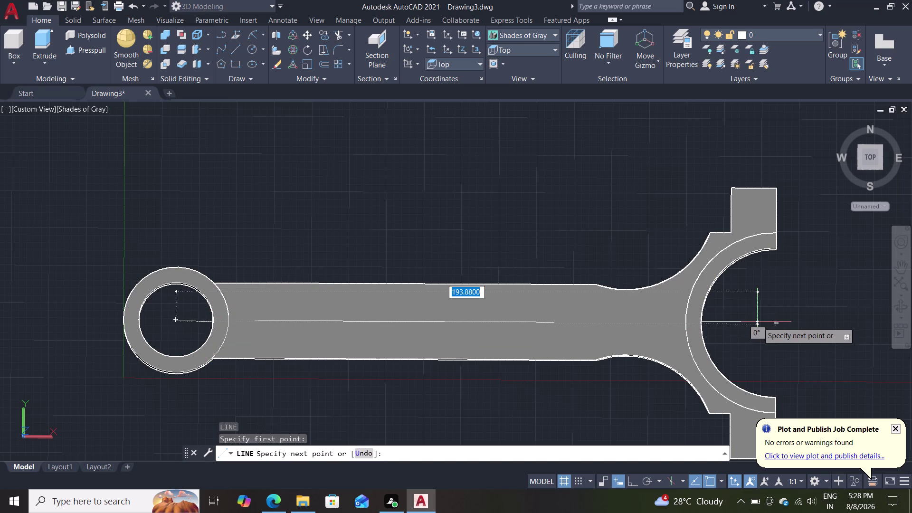
key(Escape)
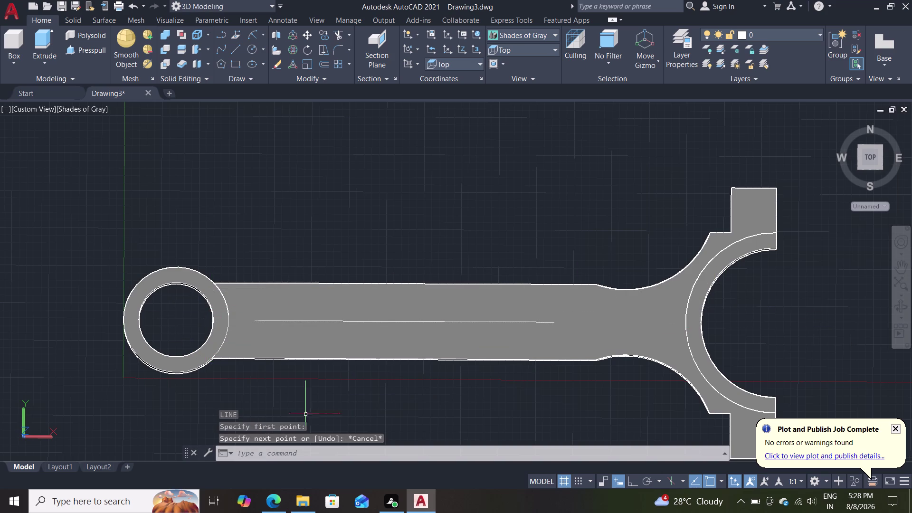
scroll(up, 3)
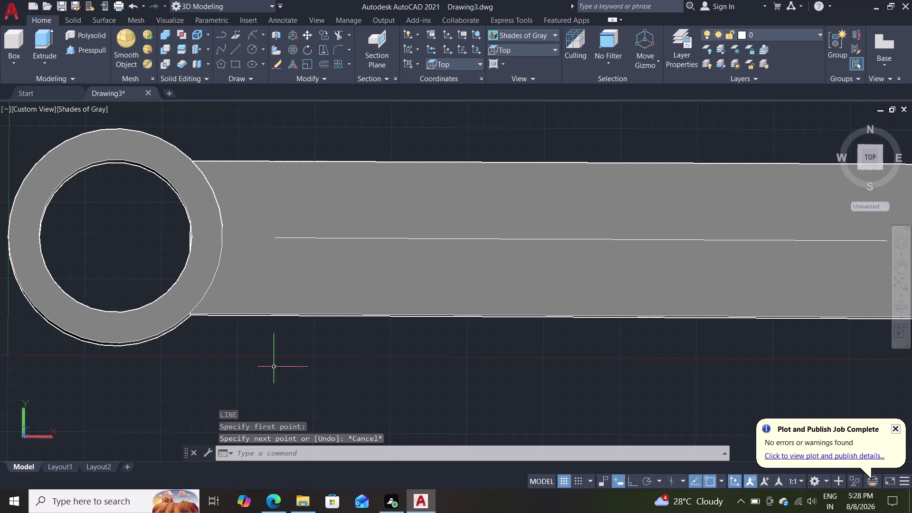
middle_drag(260, 382, 305, 302)
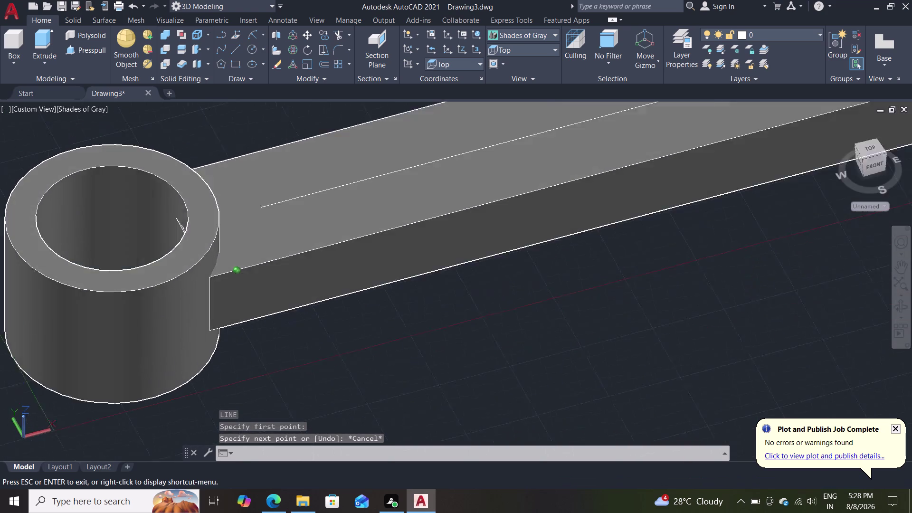
middle_drag(306, 302, 238, 314)
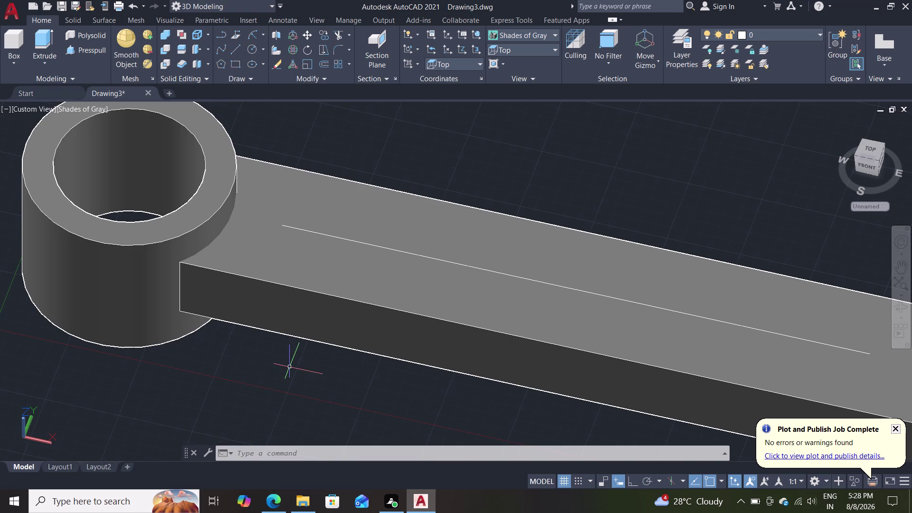
middle_drag(292, 366, 330, 391)
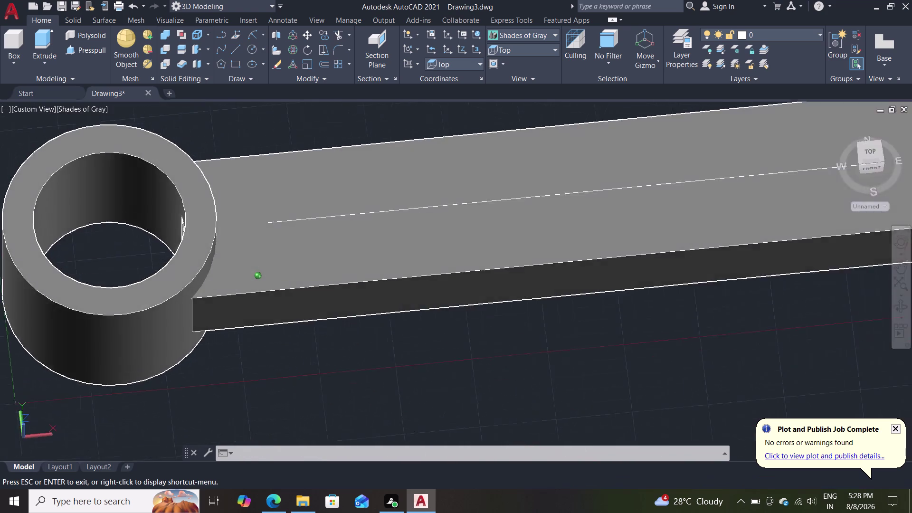
middle_drag(330, 391, 326, 457)
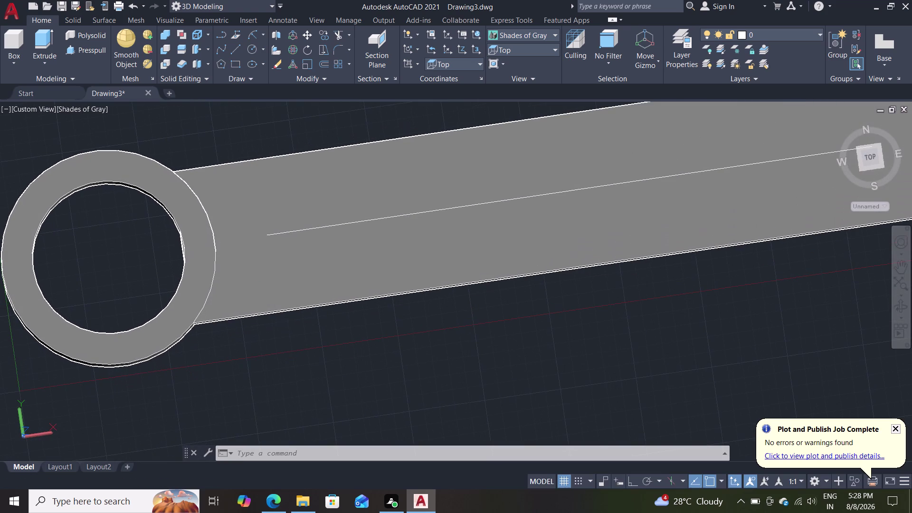
scroll(down, 3)
middle_drag(276, 123, 287, 159)
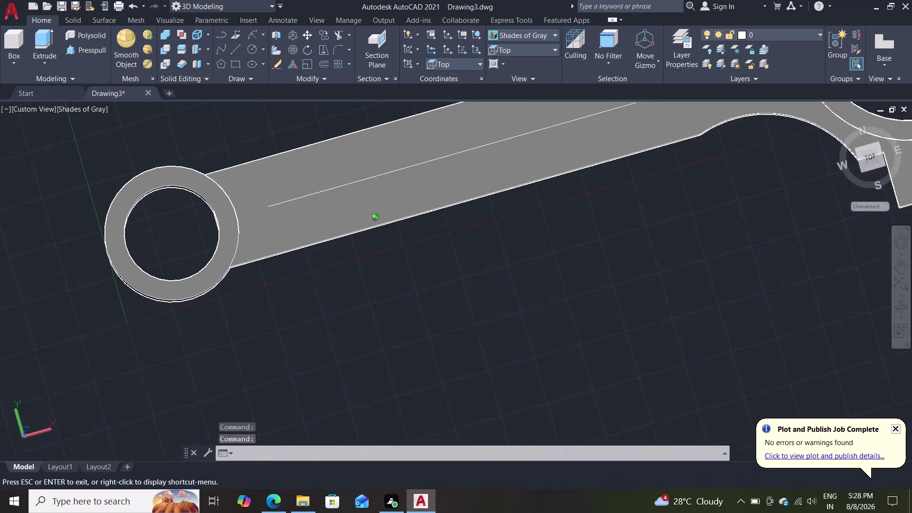
middle_drag(287, 160, 259, 171)
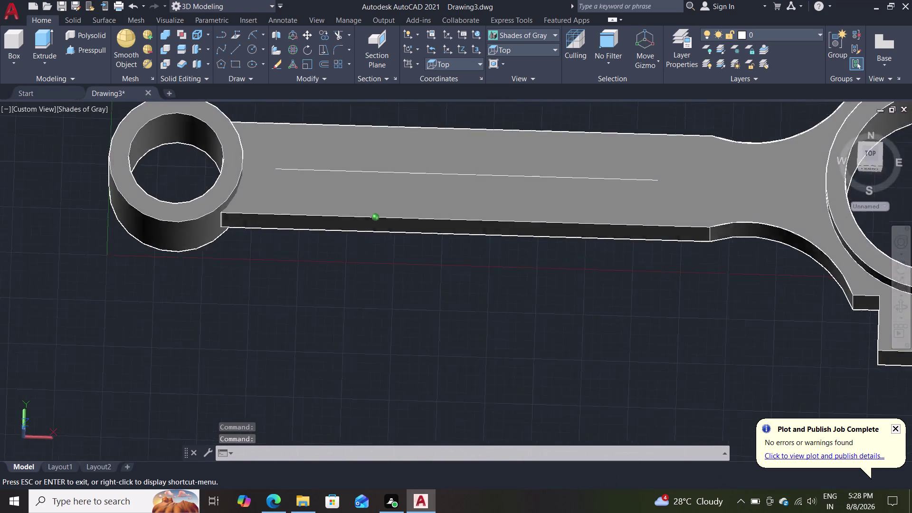
middle_drag(258, 171, 254, 198)
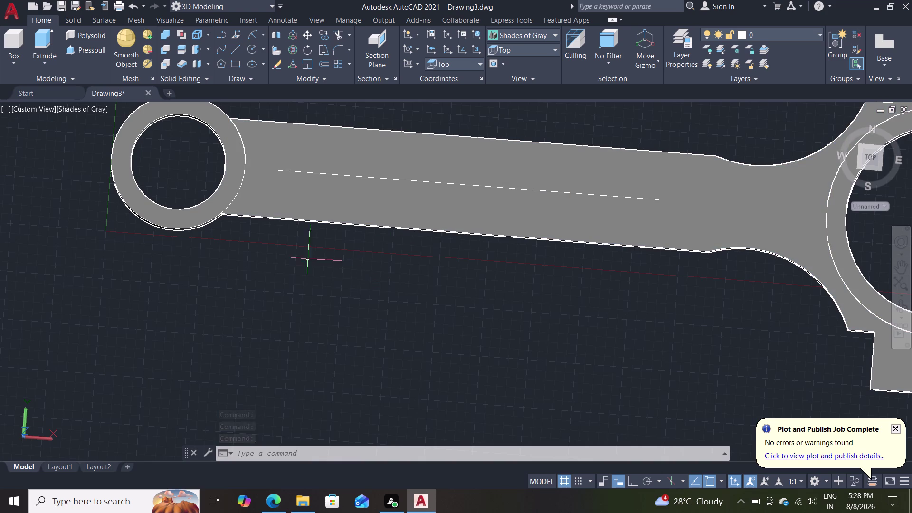
key(l)
key(Return)
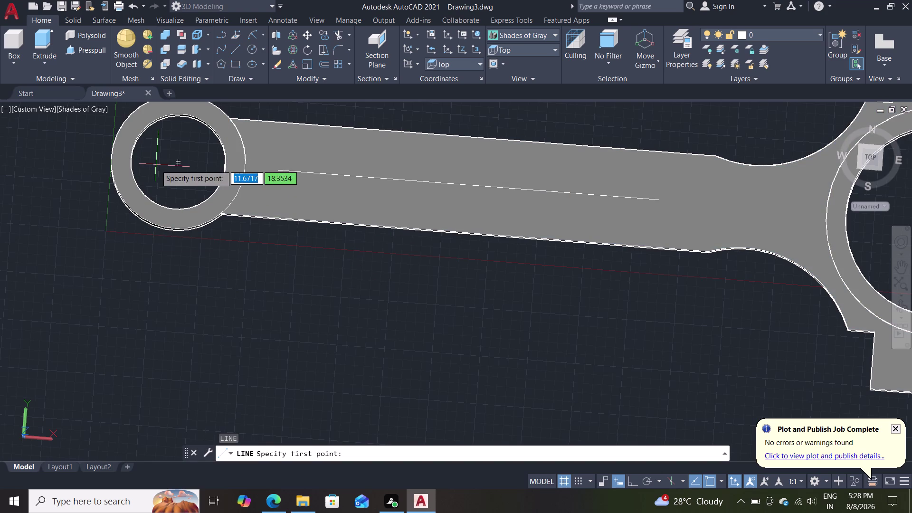
click(178, 161)
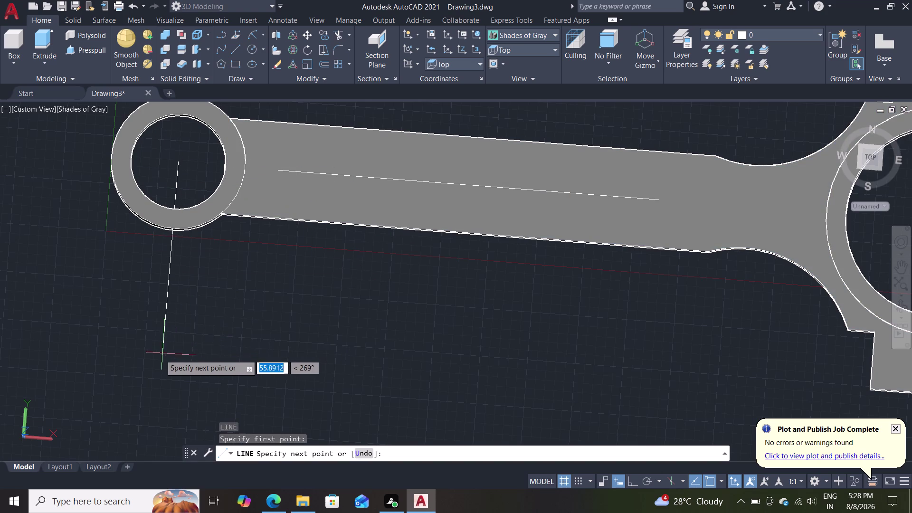
key(F8)
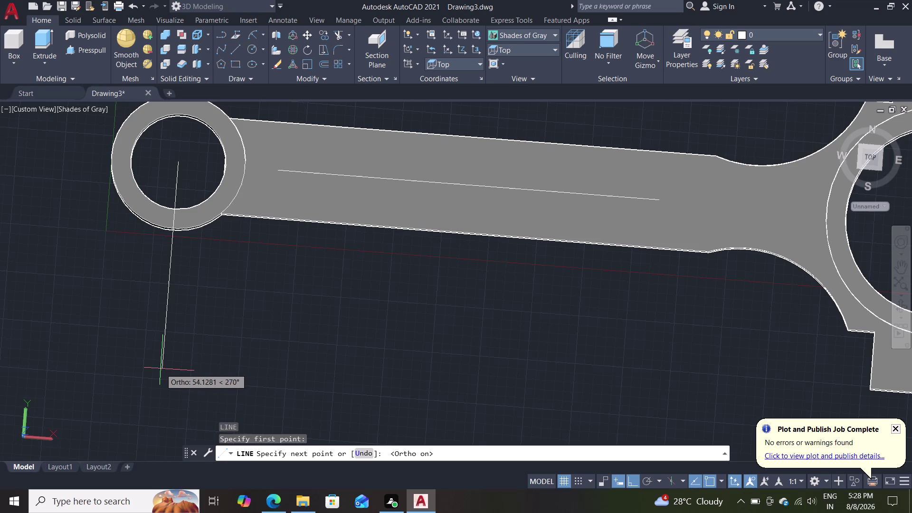
text(40)
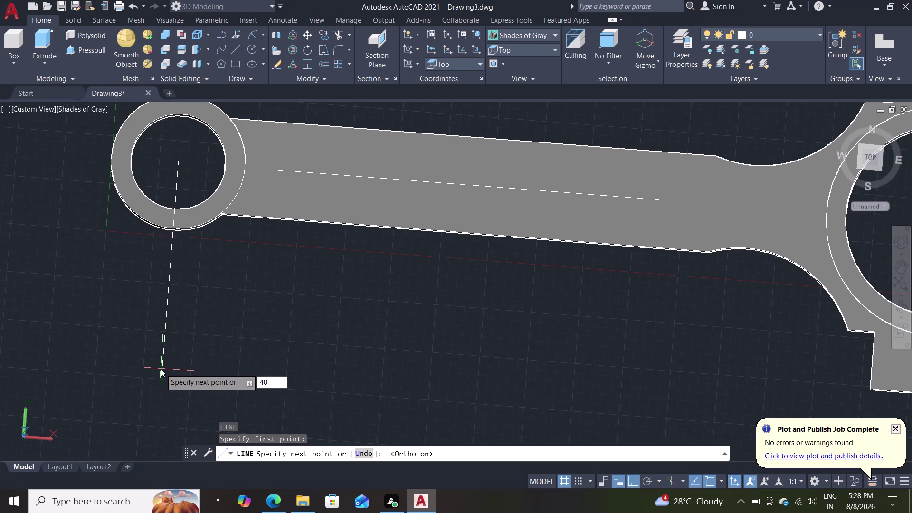
key(BackSpace)
key(BackSpace)
key(Escape)
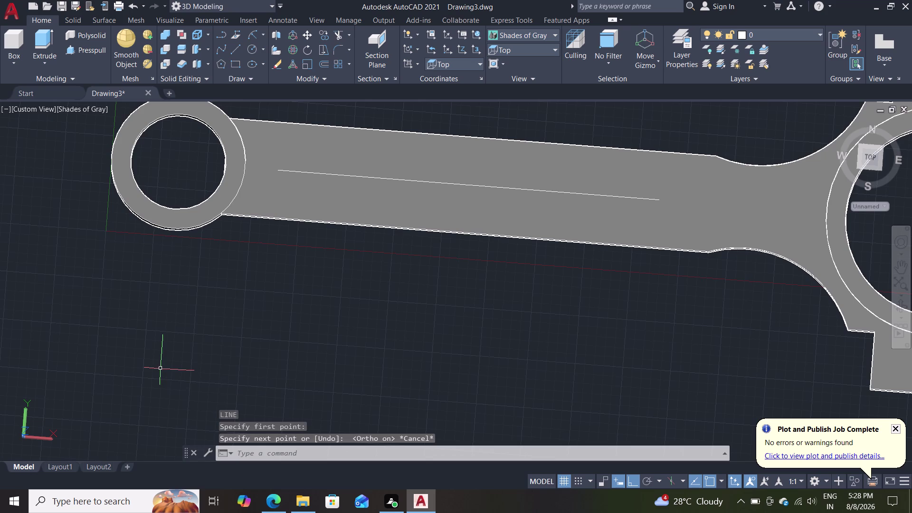
key(semicolon)
key(BackSpace)
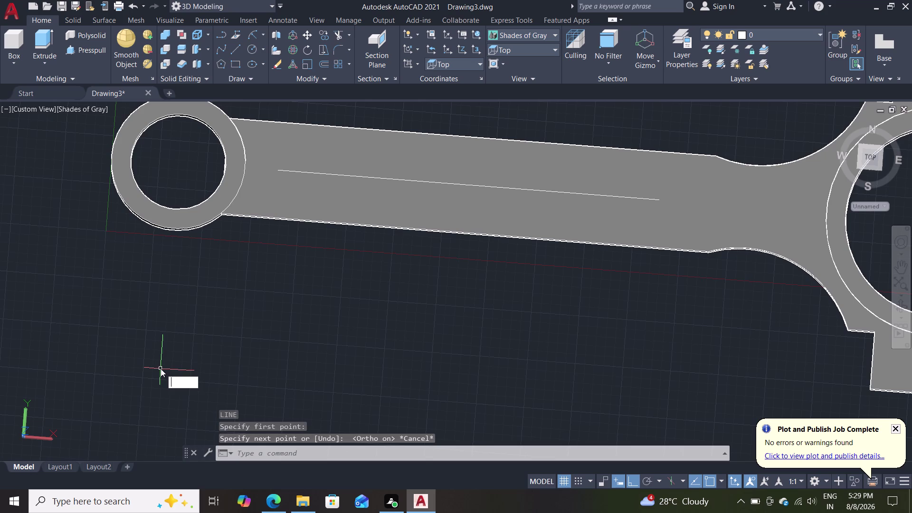
key(l)
key(Return)
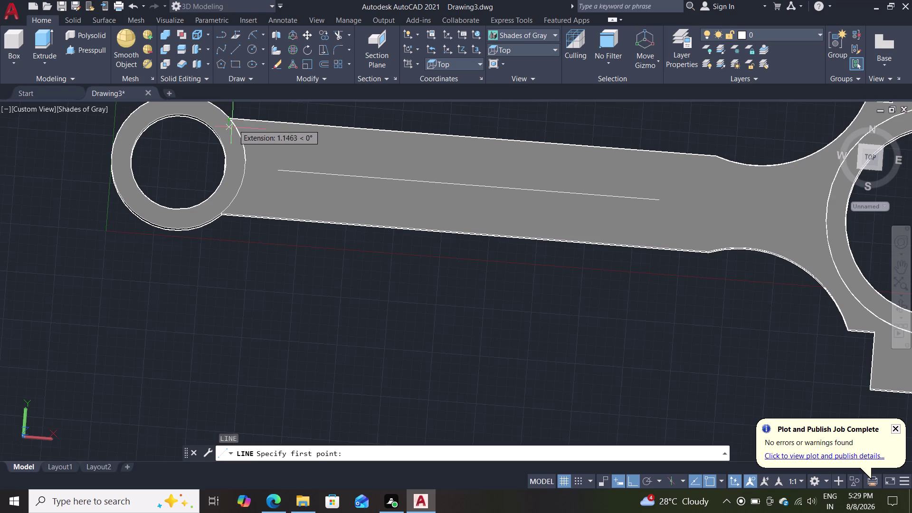
click(178, 163)
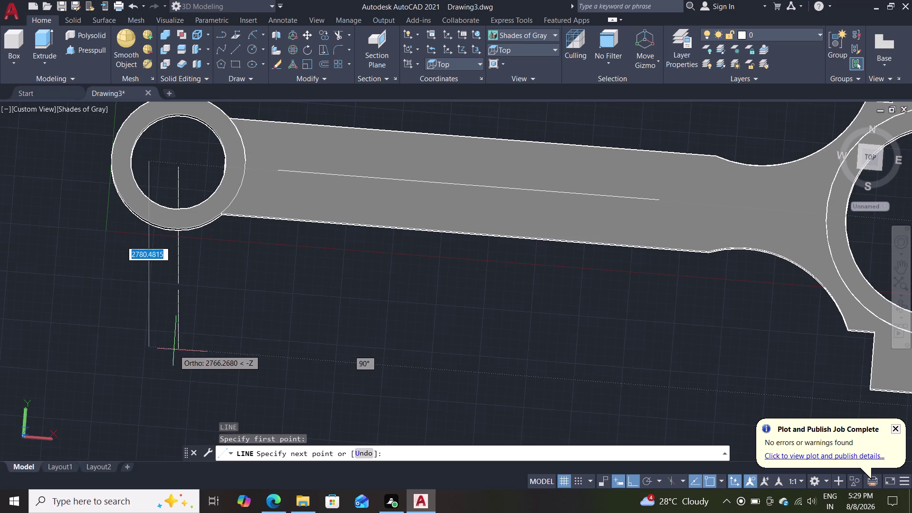
click(173, 390)
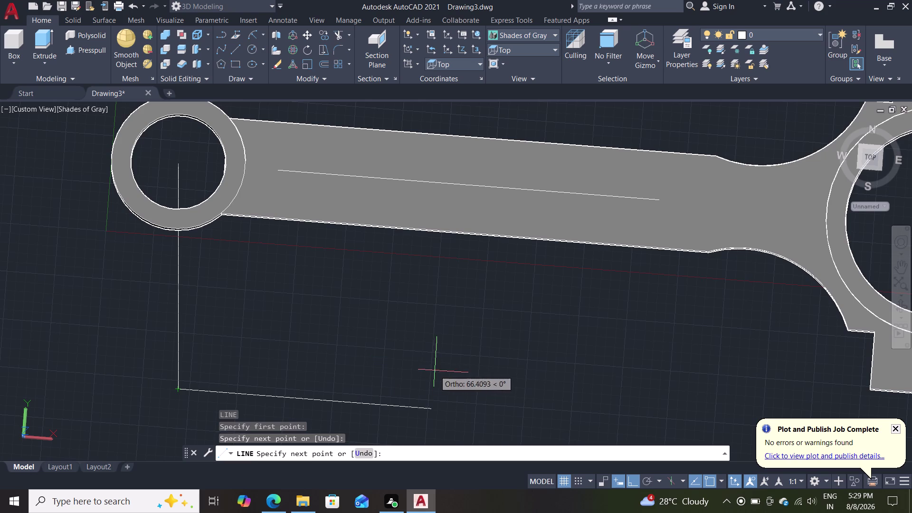
text(40)
key(Return)
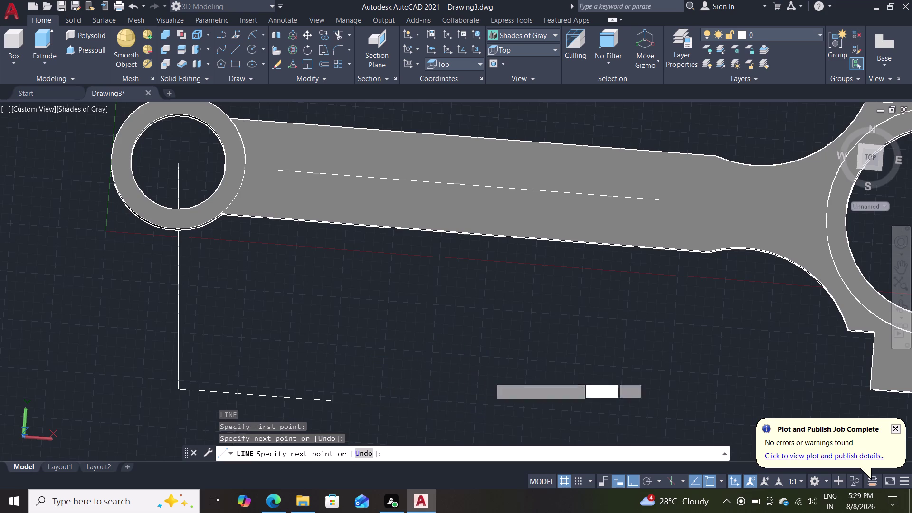
key(Escape)
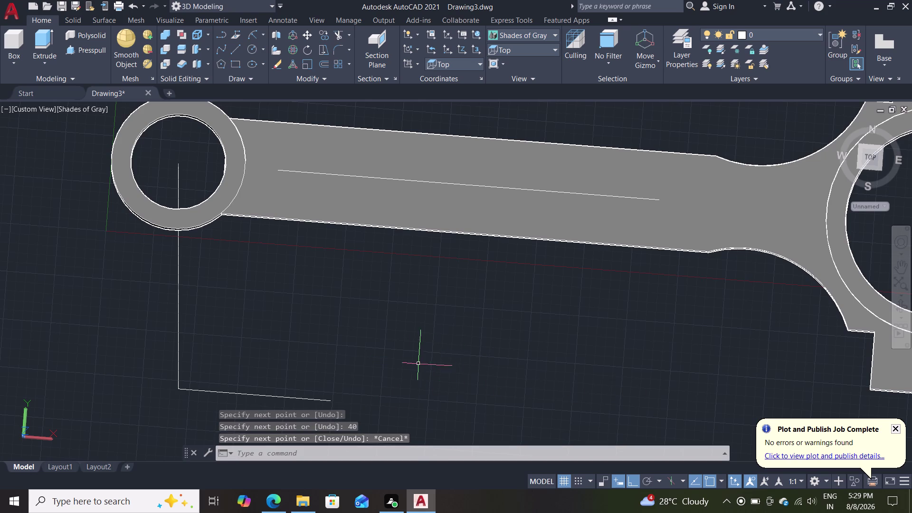
middle_drag(417, 363, 420, 286)
scroll(down, 3)
scroll(down, 3)
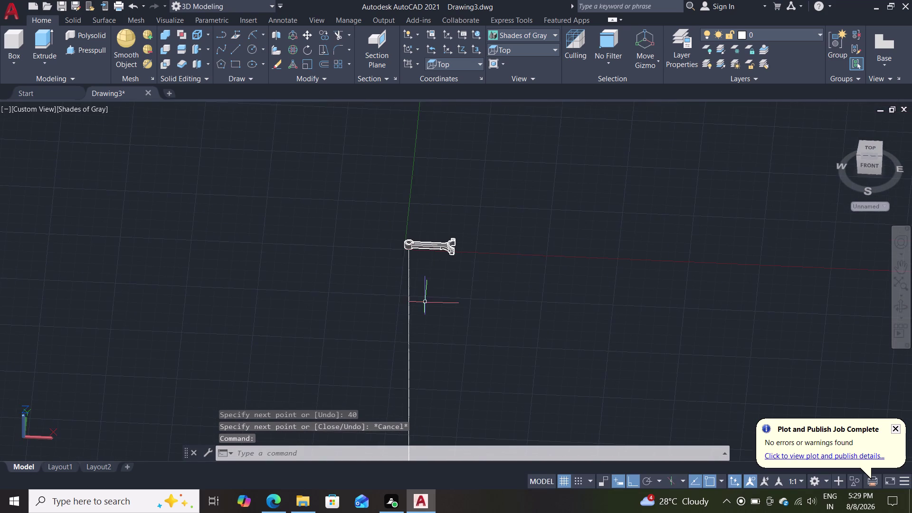
scroll(down, 3)
key(ctrl+z)
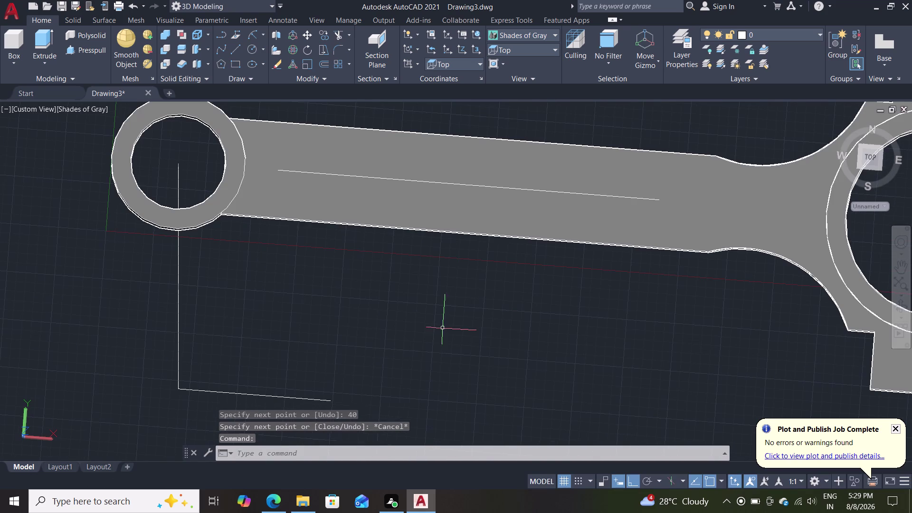
middle_drag(436, 339, 435, 297)
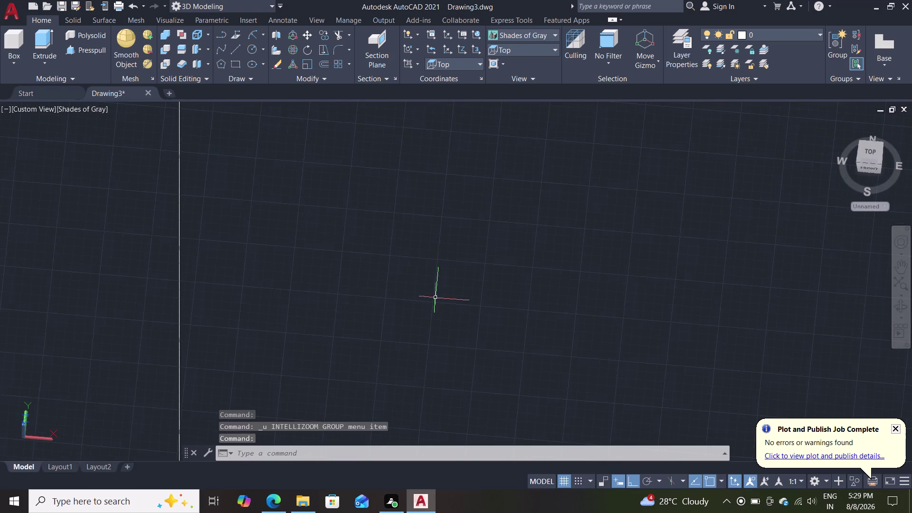
scroll(down, 3)
scroll(down, 3)
scroll(down, 3)
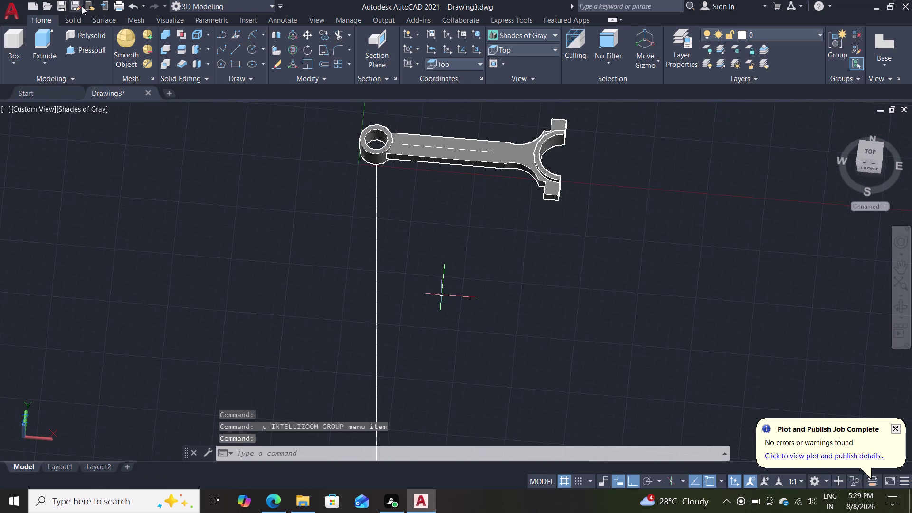
key(ctrl+z)
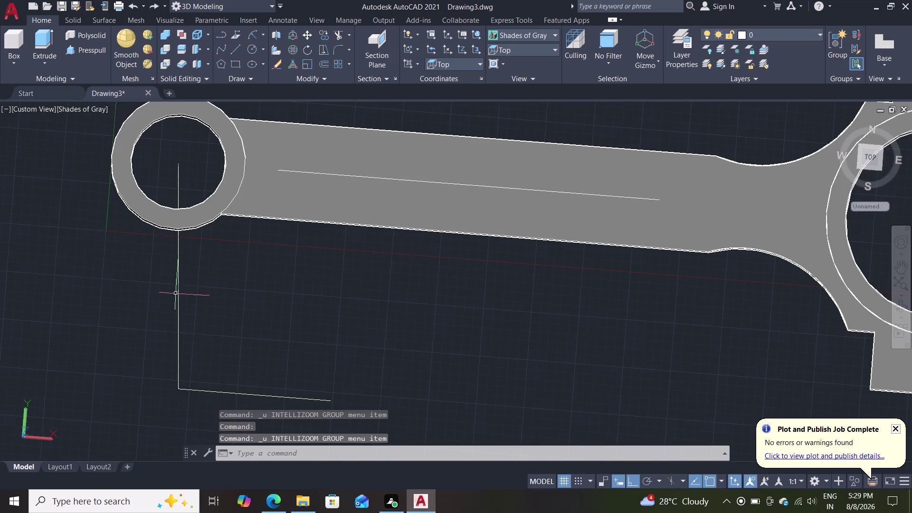
click(180, 297)
key(Delete)
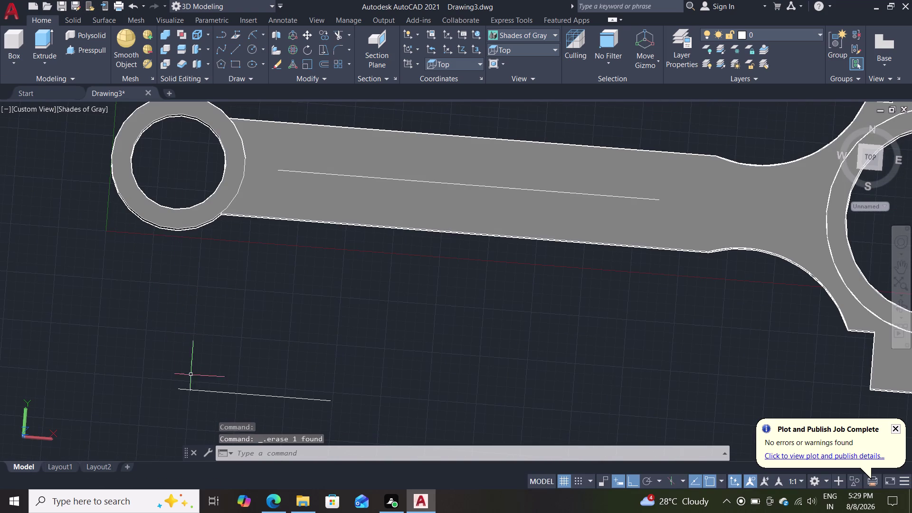
click(198, 391)
key(Delete)
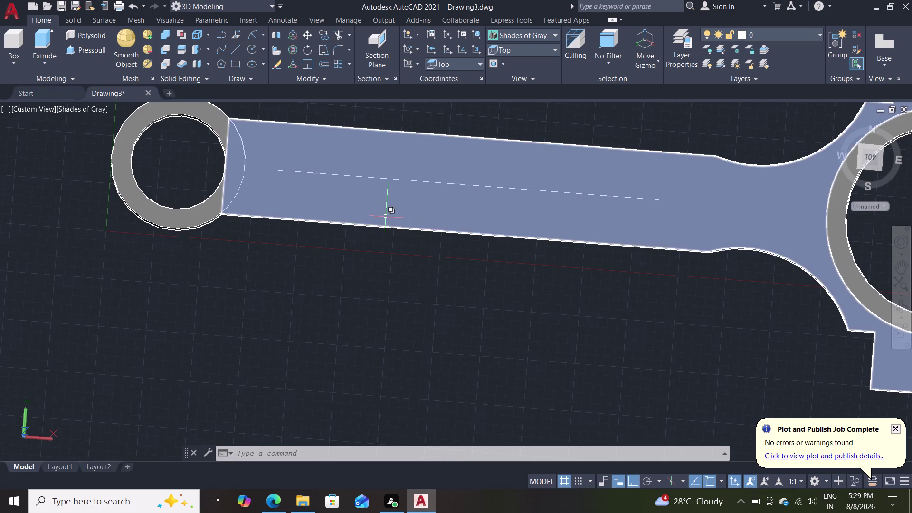
Switch to the Right preset view.
click(471, 58)
click(517, 51)
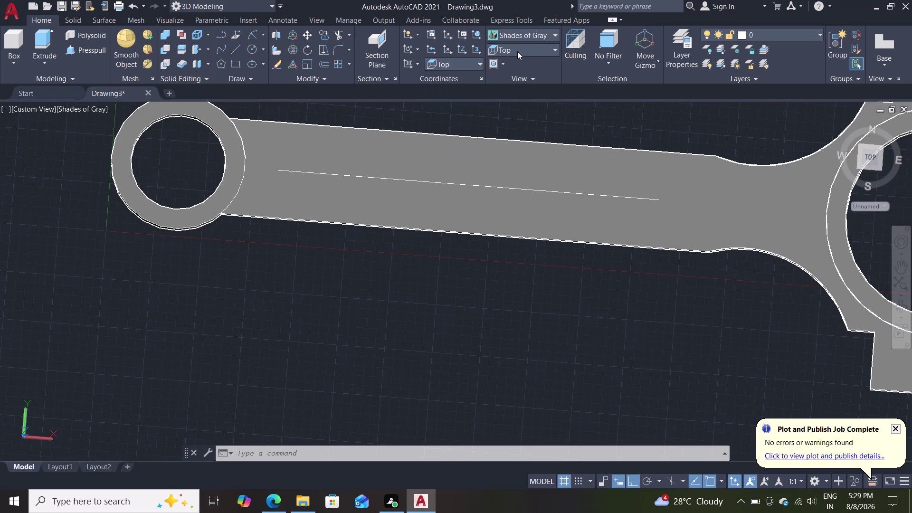
click(522, 50)
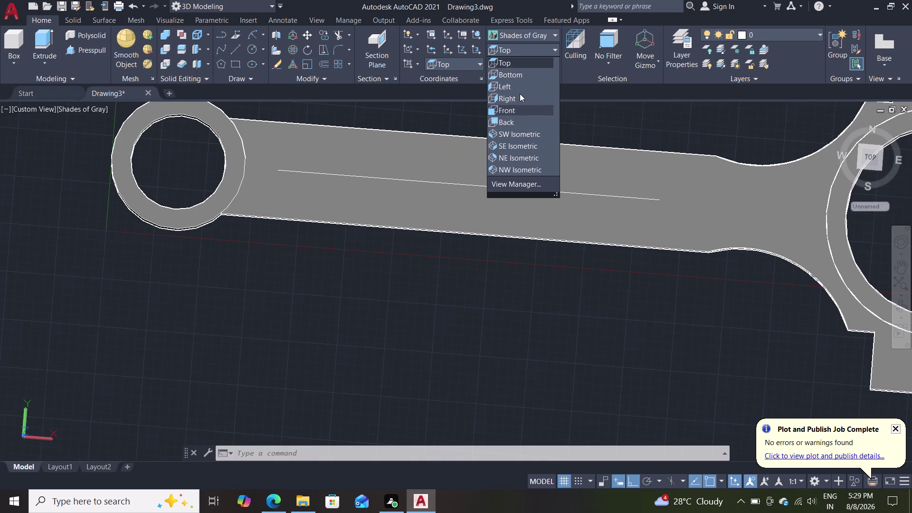
click(520, 94)
Zoom and pan until the rod's full side profile with both lugs is centred.
scroll(up, 3)
middle_drag(482, 153, 483, 272)
scroll(up, 3)
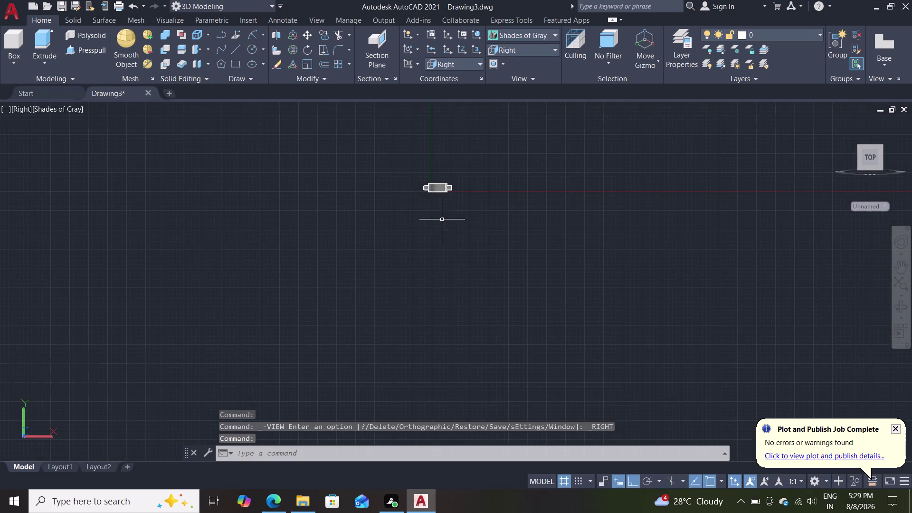
scroll(up, 3)
middle_drag(433, 200, 428, 254)
scroll(up, 3)
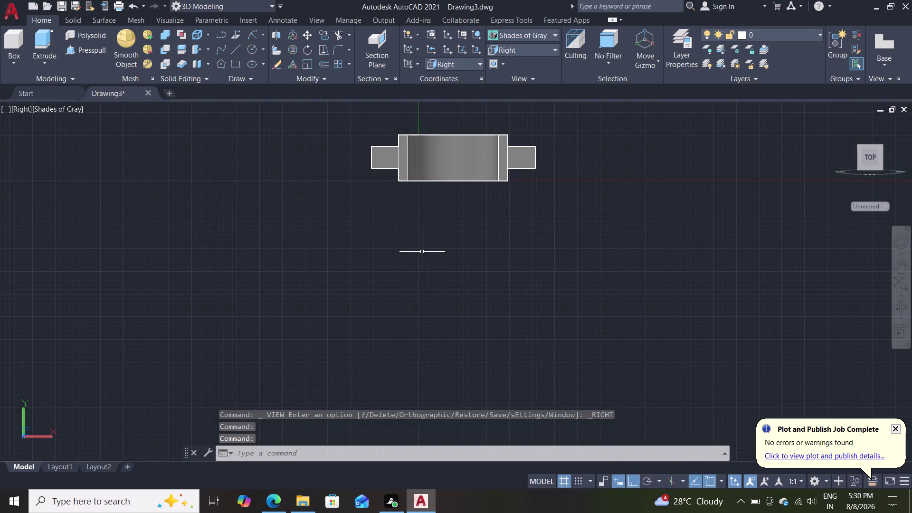
middle_drag(418, 232, 396, 283)
scroll(up, 3)
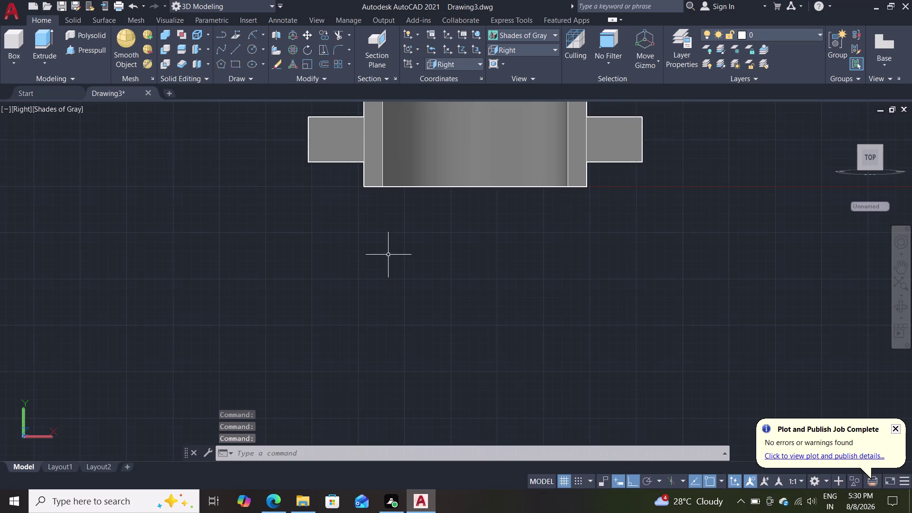
middle_drag(388, 254, 364, 382)
scroll(up, 3)
scroll(up, 3)
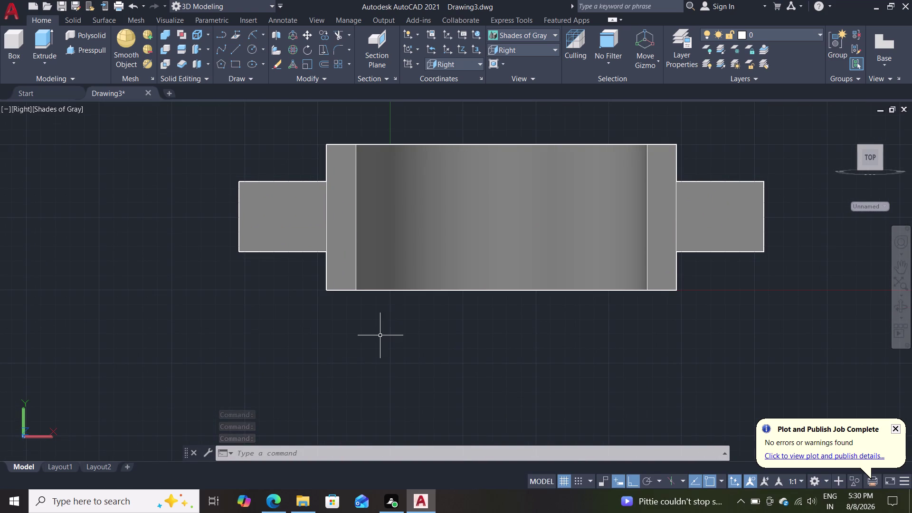
Draw a horizontal centre line across the rod's side profile.
key(l)
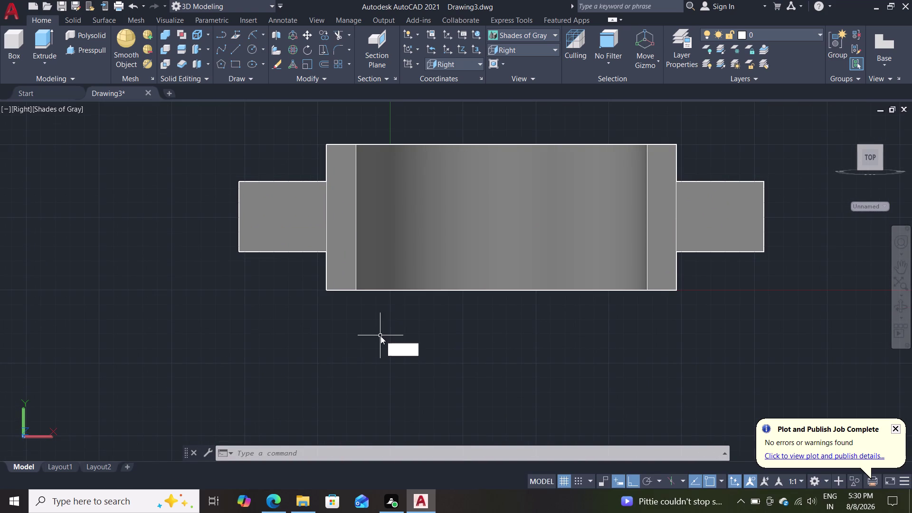
key(Return)
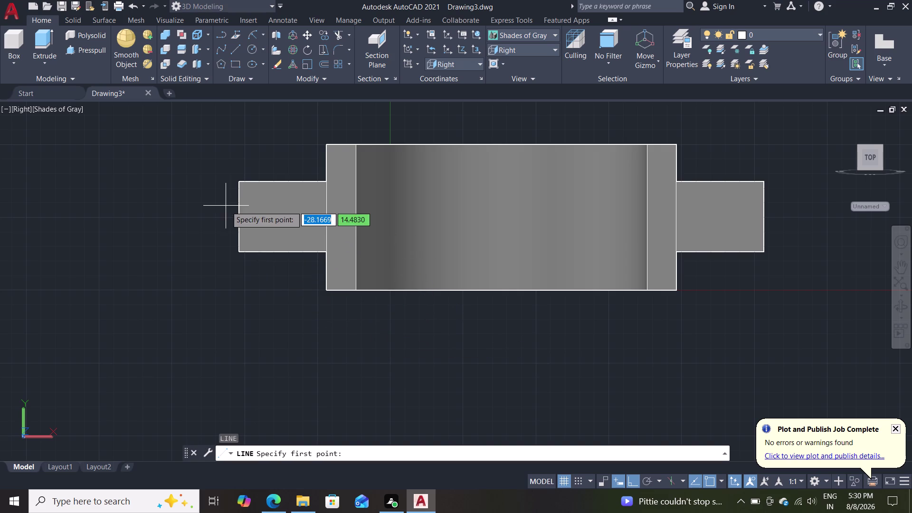
click(239, 219)
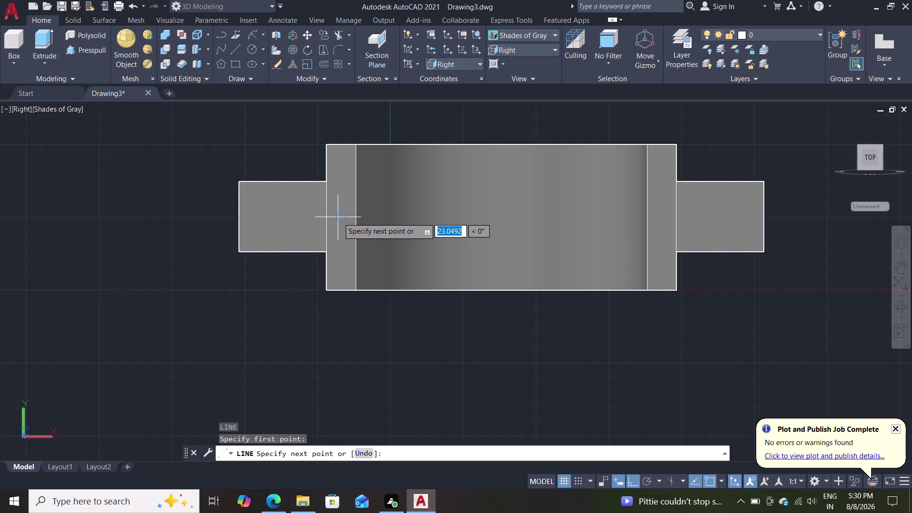
click(766, 216)
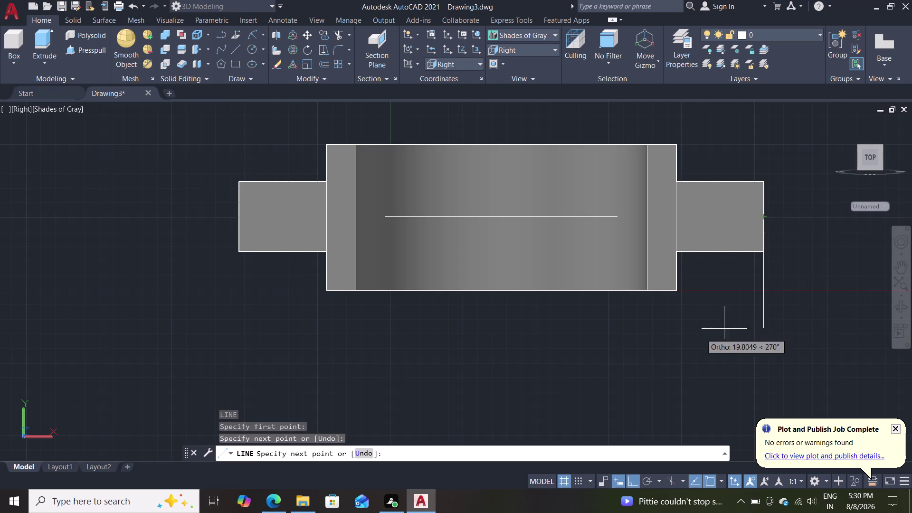
key(l)
key(Return)
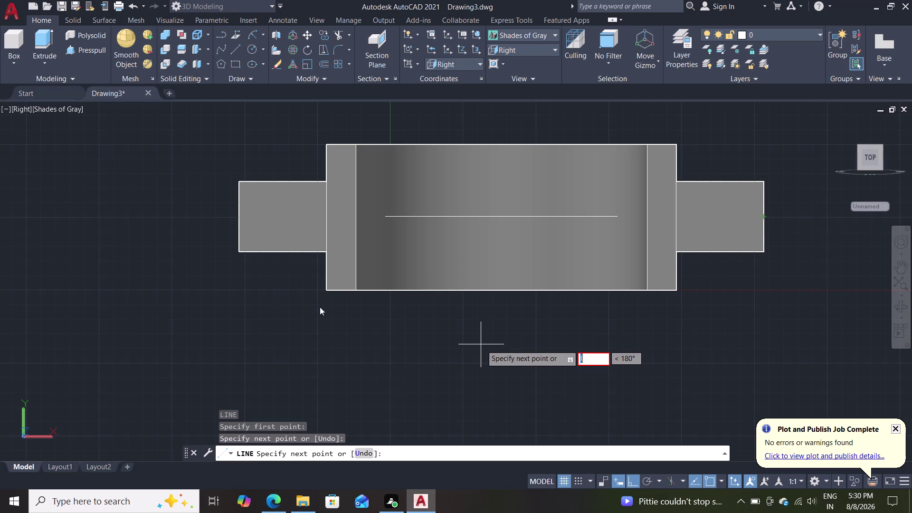
key(Escape)
key(Escape)
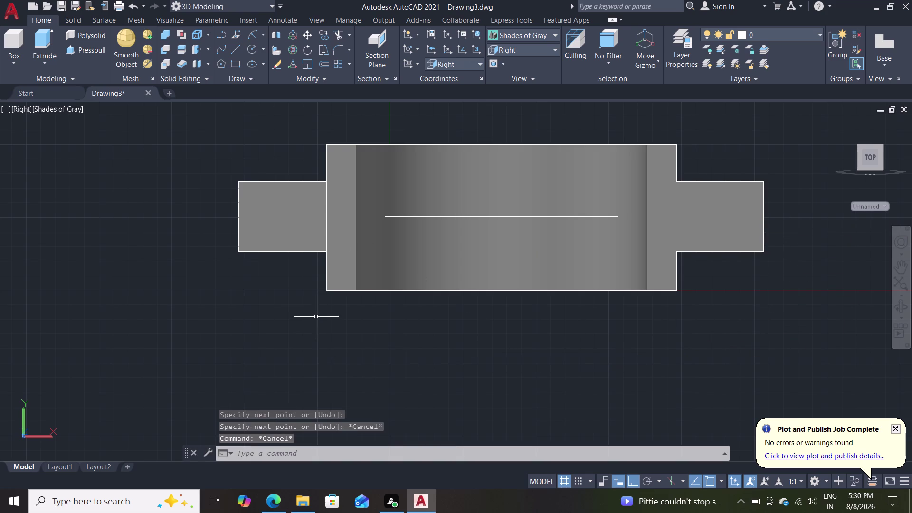
Preview 2D Wireframe, return to Shades of Gray, and select the centre line.
click(527, 37)
click(511, 49)
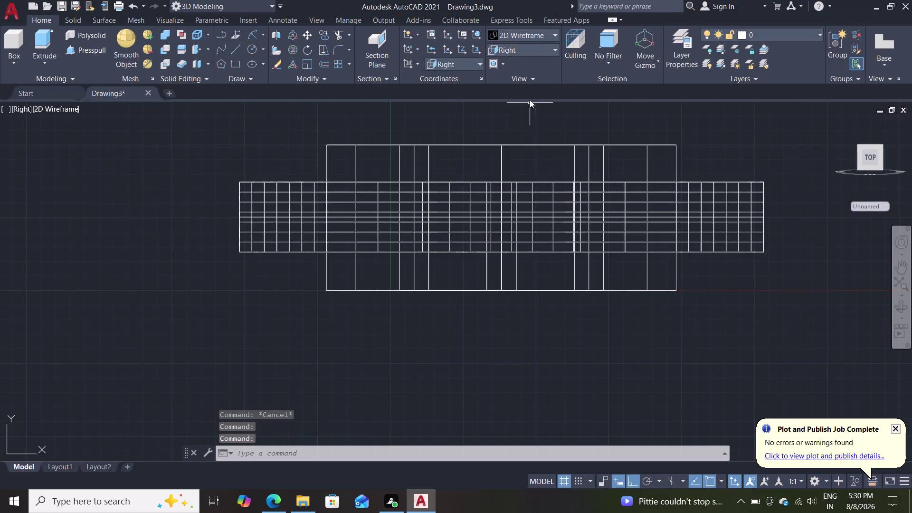
click(542, 36)
click(606, 104)
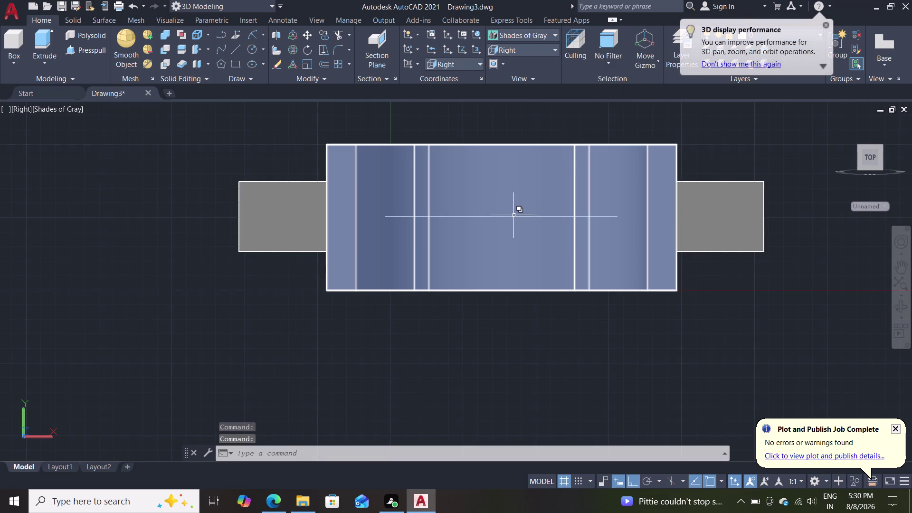
click(515, 218)
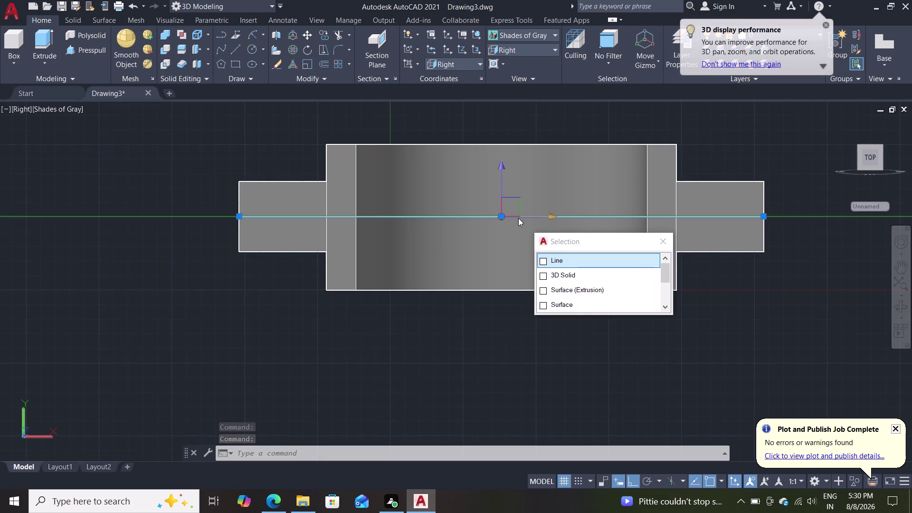
click(362, 371)
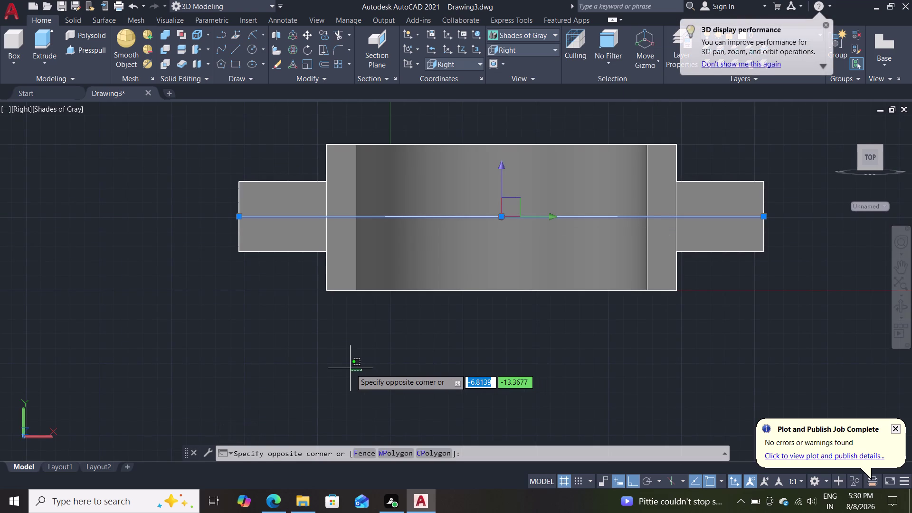
key(grave)
key(Escape)
Try a vertical line on the left lug, cancel it, and switch to 2D Wireframe.
key(l)
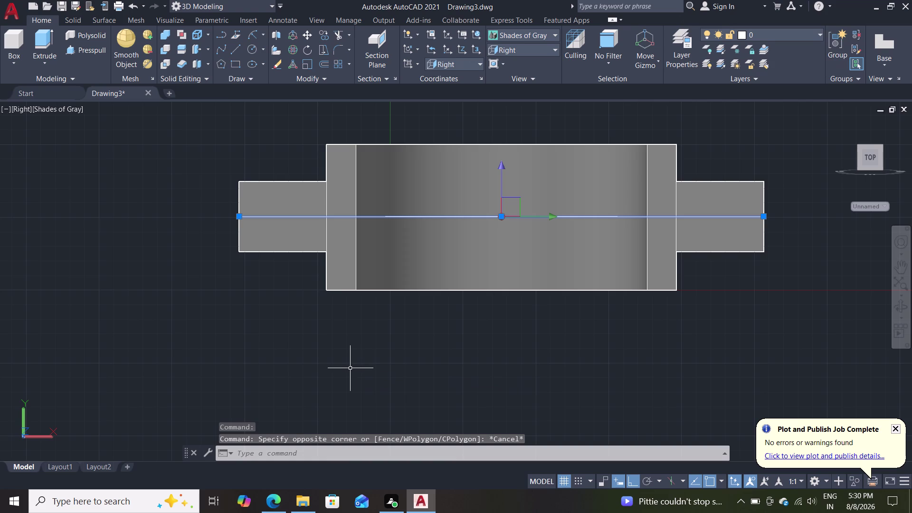
key(Return)
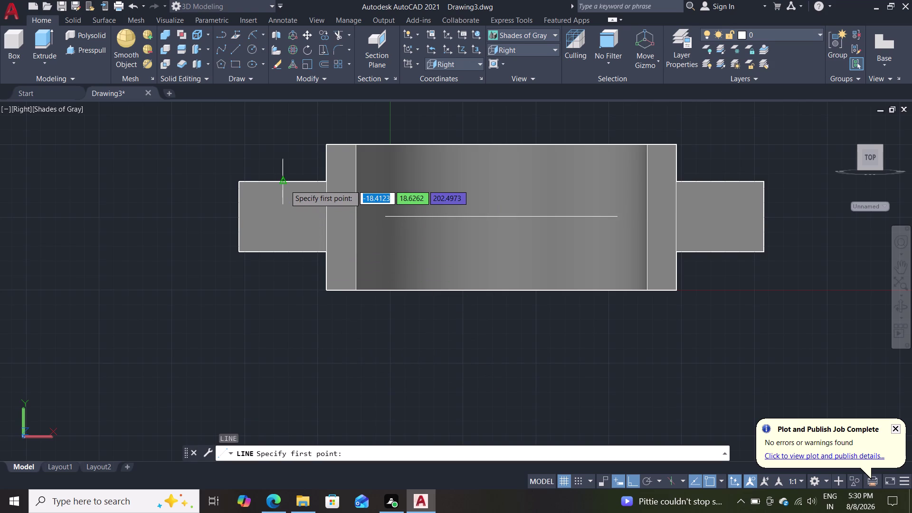
click(285, 185)
click(282, 255)
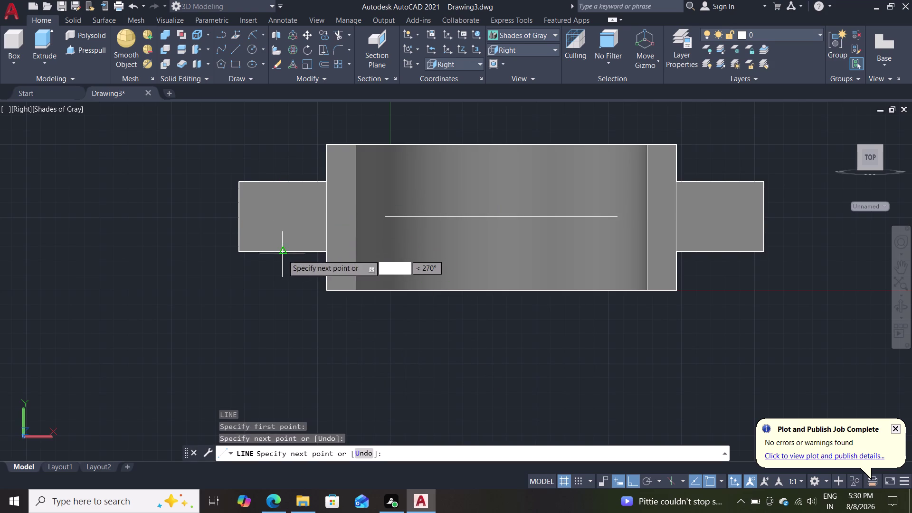
key(Escape)
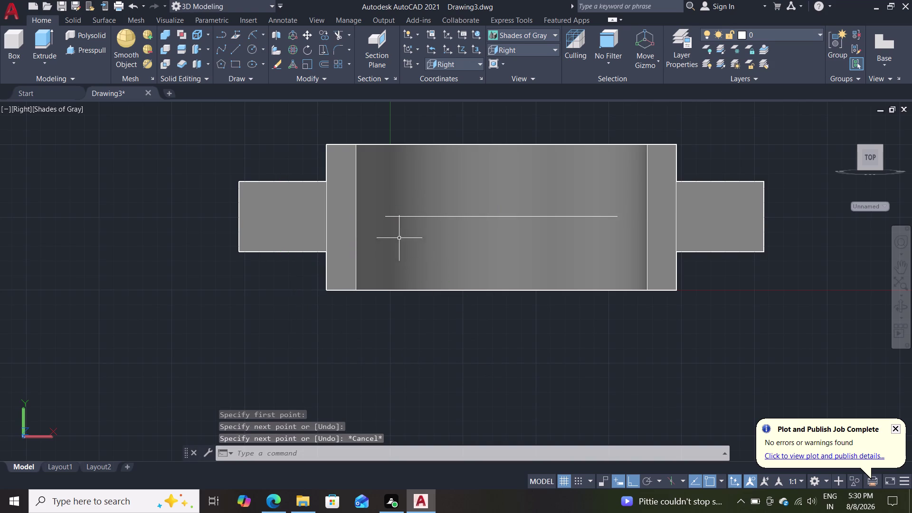
click(456, 217)
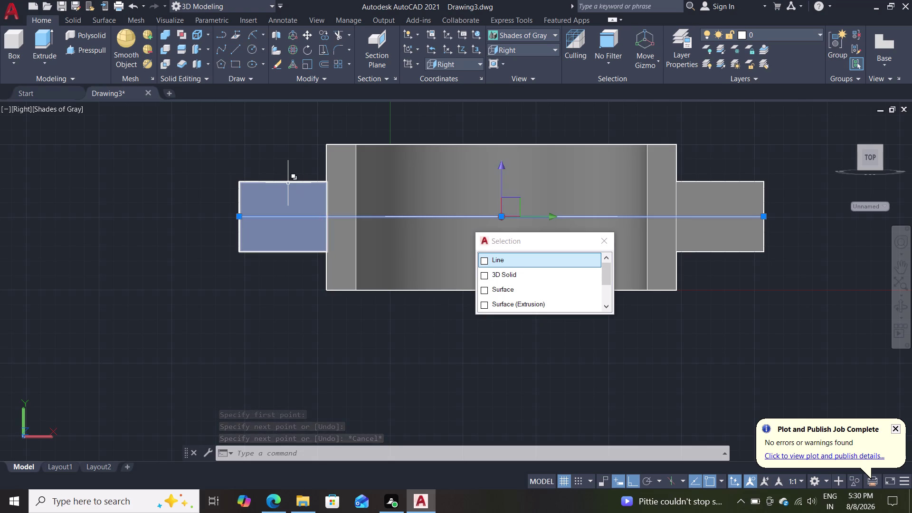
click(547, 36)
click(514, 66)
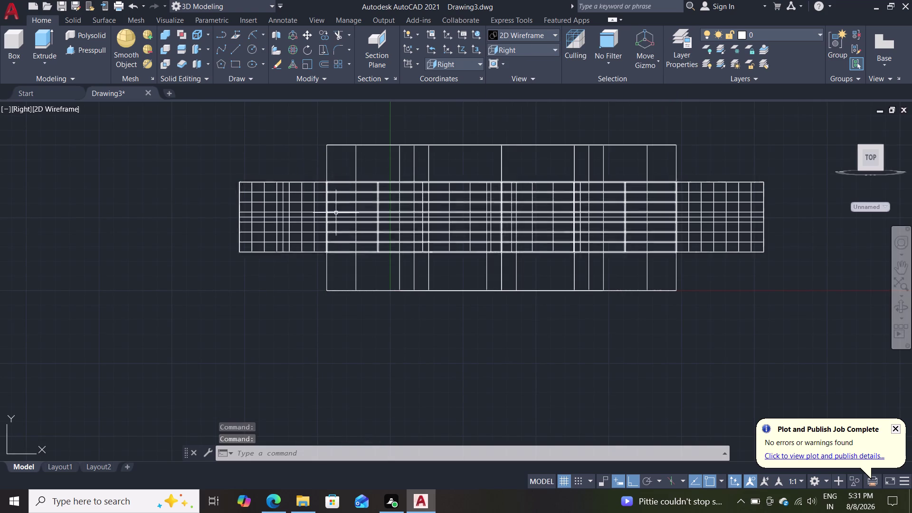
Draw a radius-6 circle centred on the left lug's centre line.
scroll(up, 3)
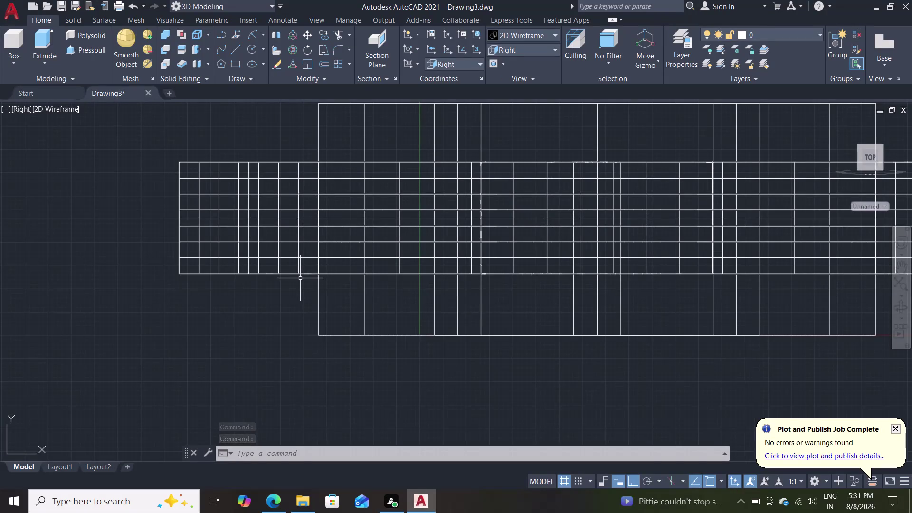
key(c)
key(Return)
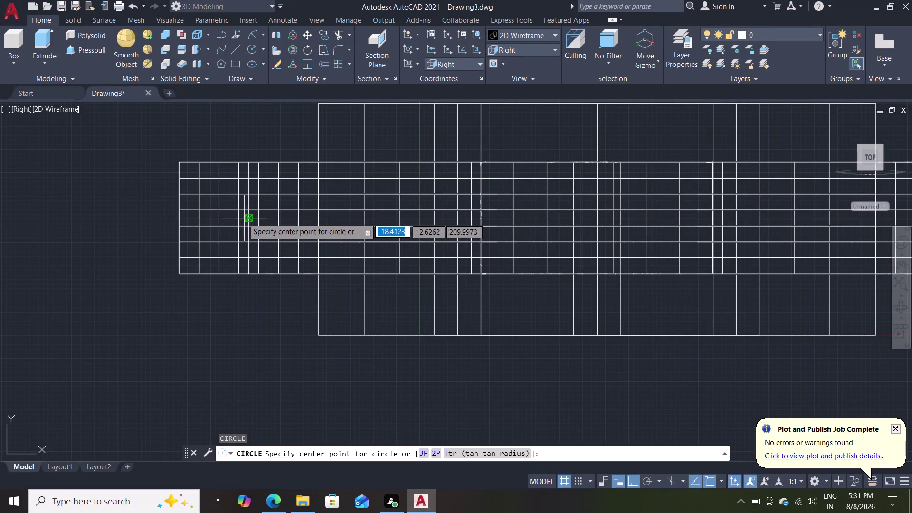
click(247, 219)
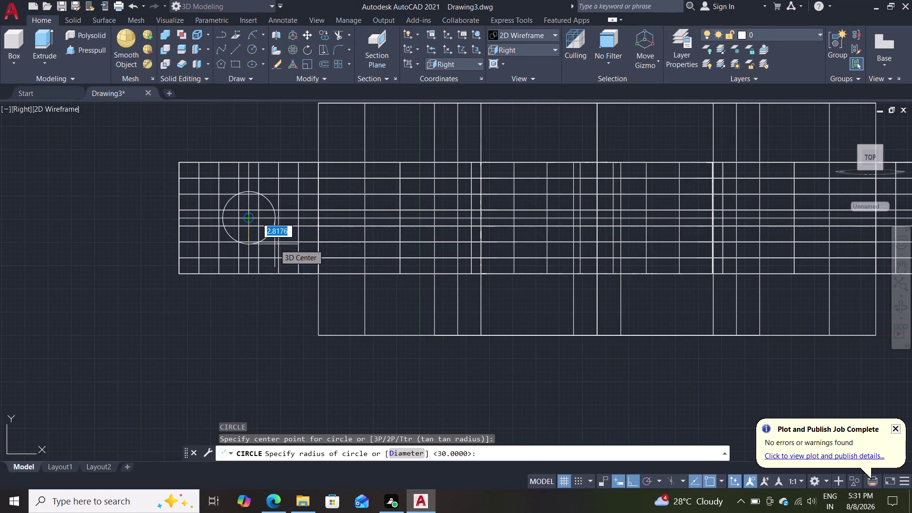
key(6)
key(Return)
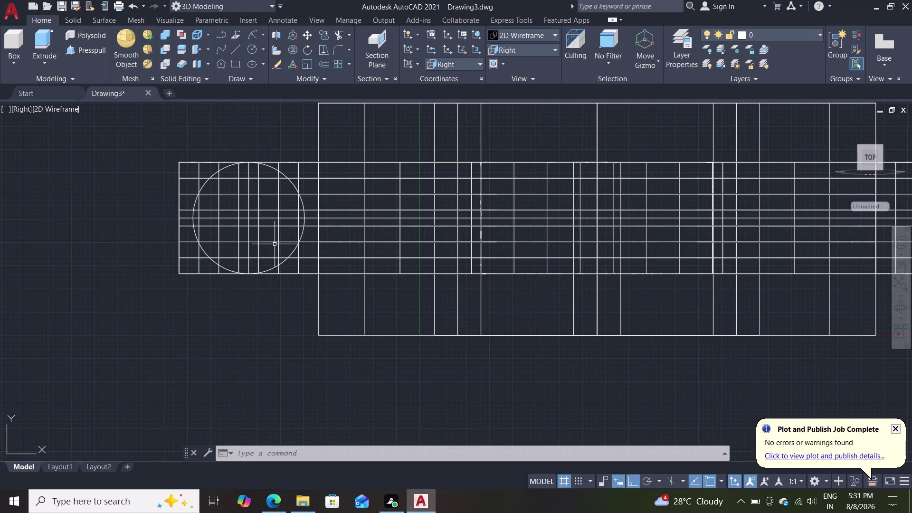
Erase the oversized circle and redraw it at the lug centre with radius 3.
click(299, 200)
key(Delete)
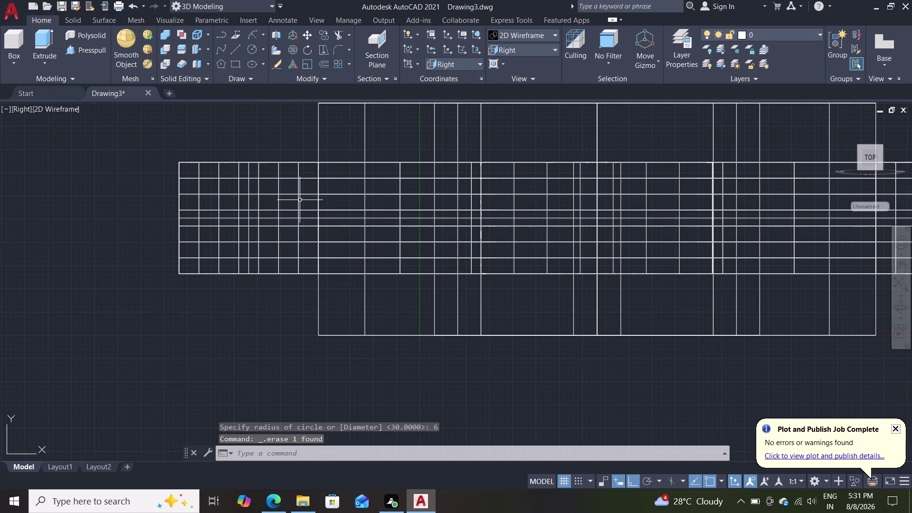
key(c)
key(Return)
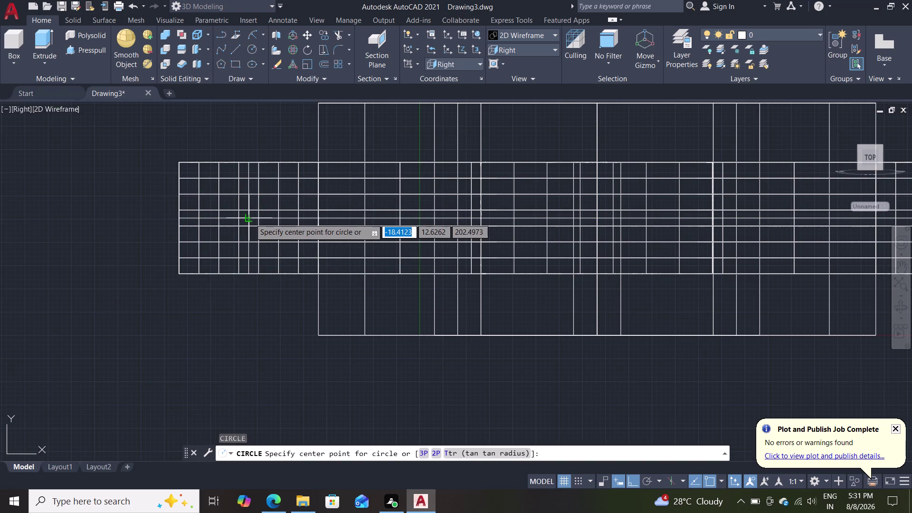
click(250, 219)
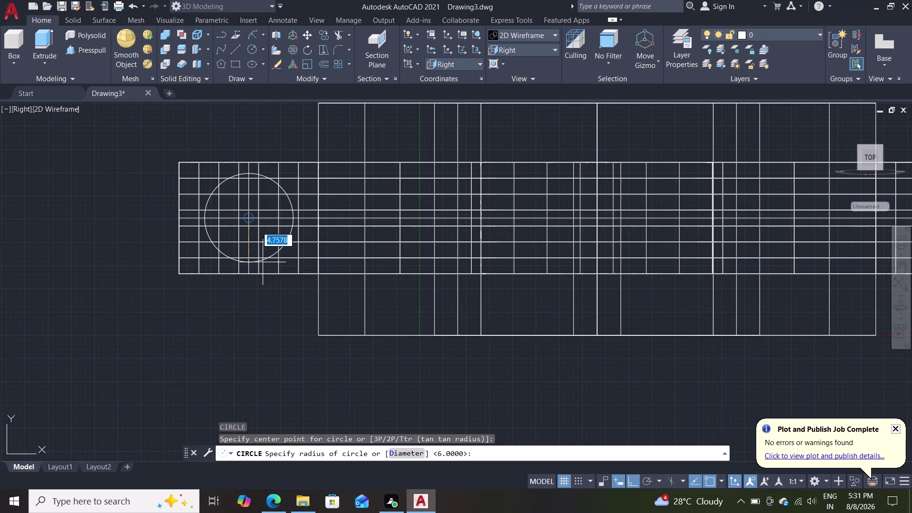
key(3)
key(Return)
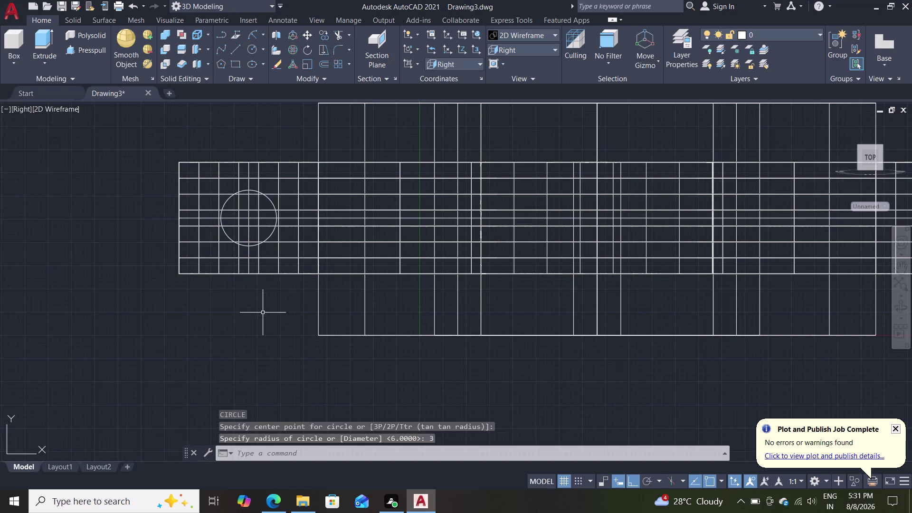
scroll(down, 3)
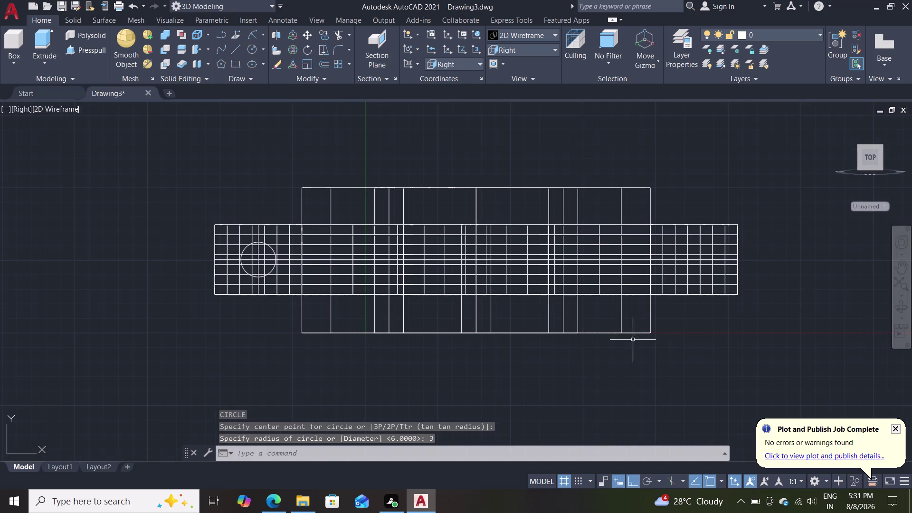
Pan to the right lug, begin a circle there, then cancel it.
scroll(up, 3)
middle_drag(678, 334, 641, 374)
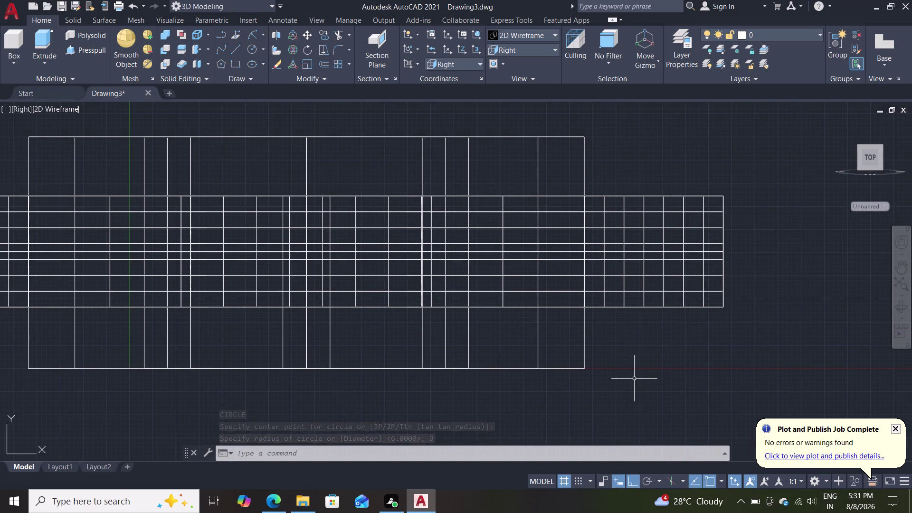
key(c)
key(Return)
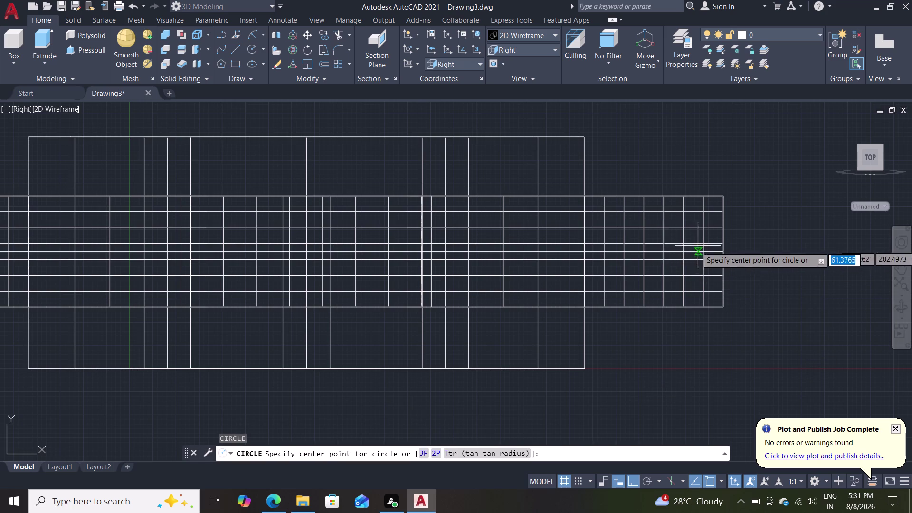
scroll(up, 3)
scroll(down, 3)
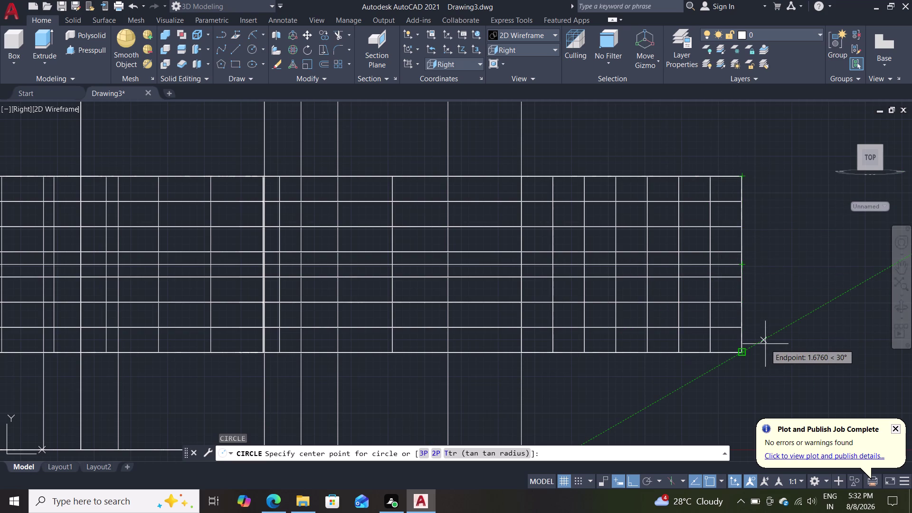
key(Escape)
Switch the model back to the Shades of Gray visual style.
scroll(down, 3)
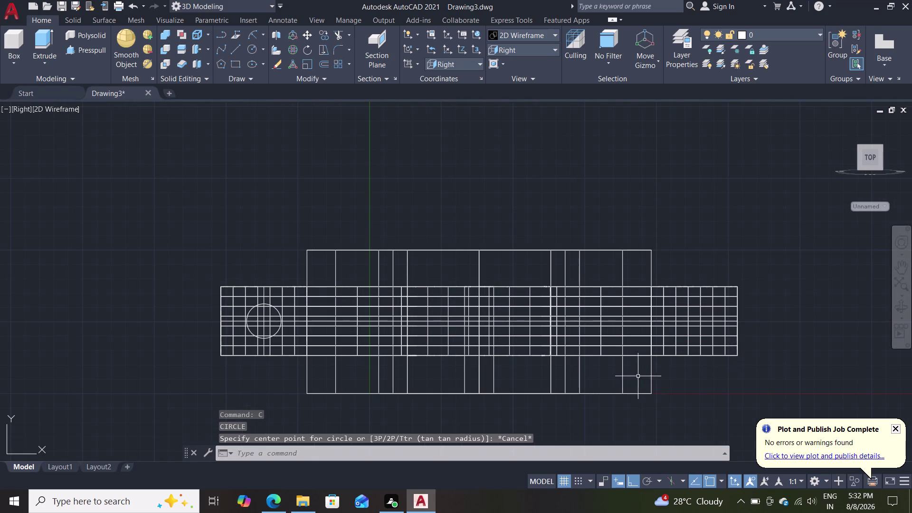
click(532, 41)
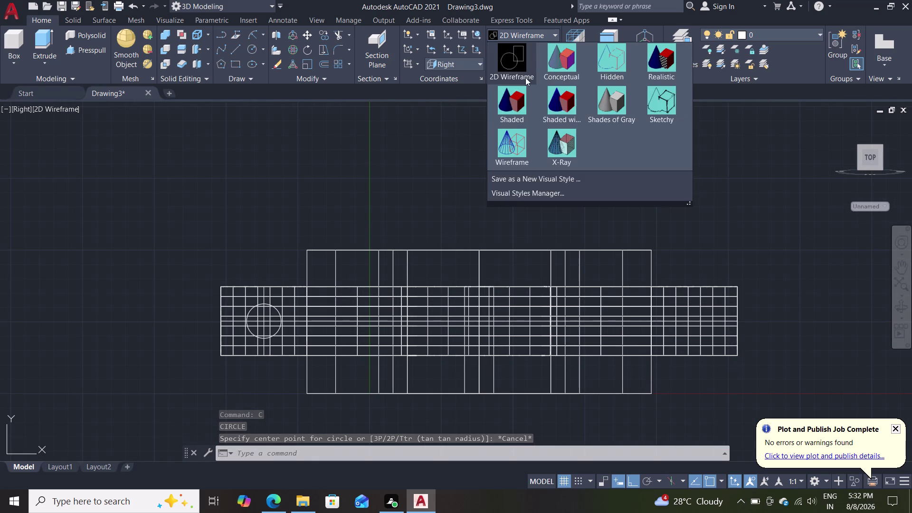
click(606, 113)
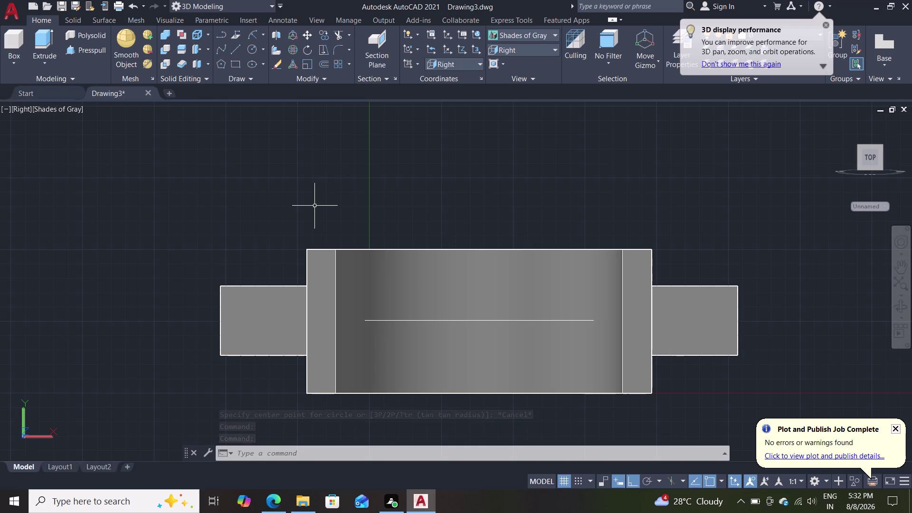
Orbit and cycle visual styles, ending in 2D Wireframe with the Right view restored.
middle_drag(314, 206, 341, 246)
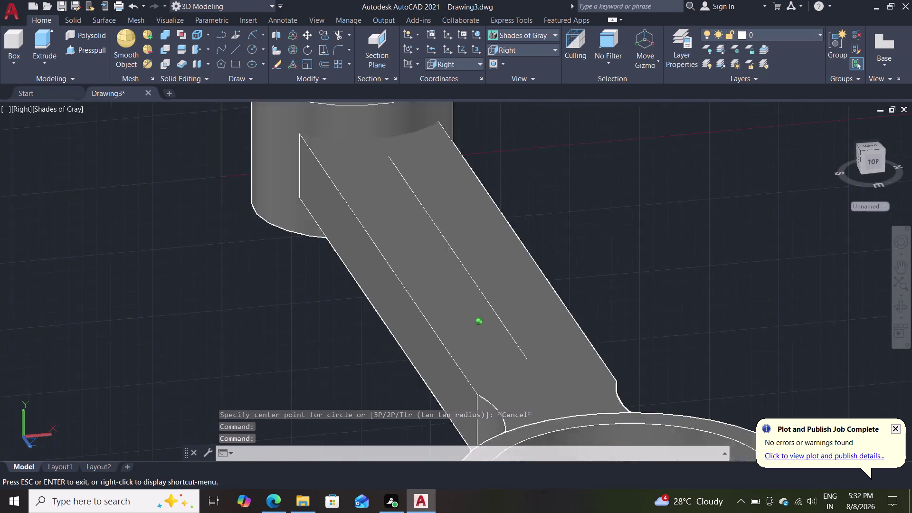
middle_drag(341, 247, 402, 228)
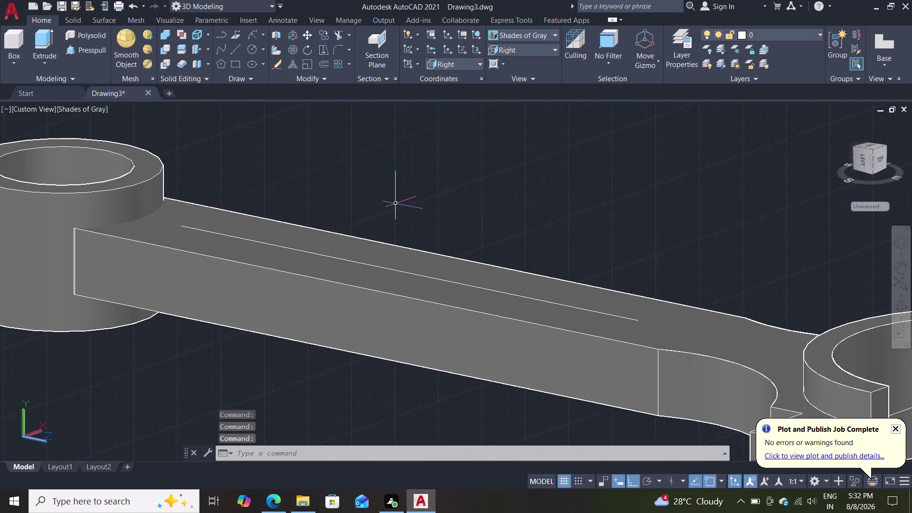
click(518, 35)
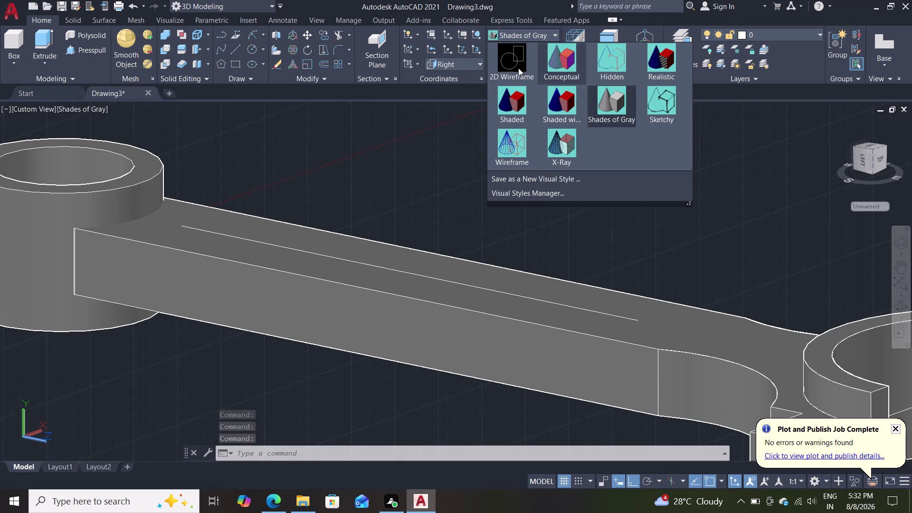
click(515, 68)
click(535, 35)
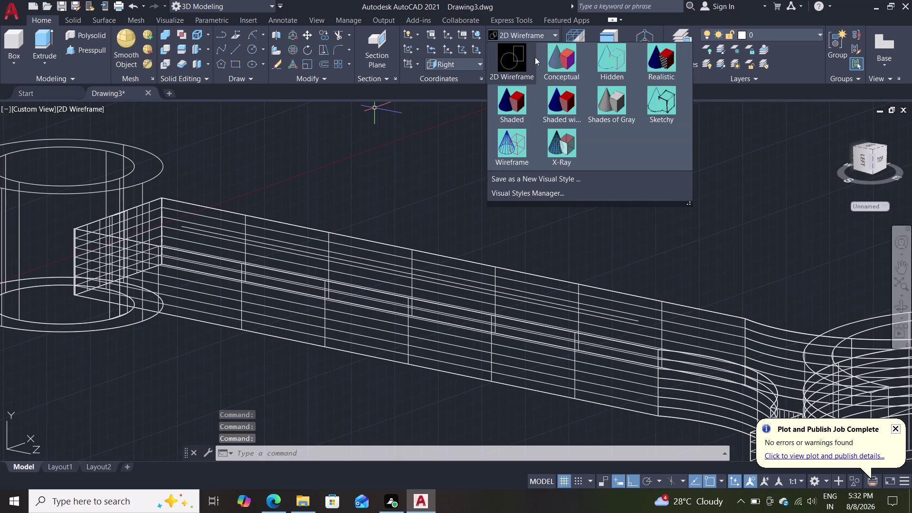
click(610, 105)
click(542, 31)
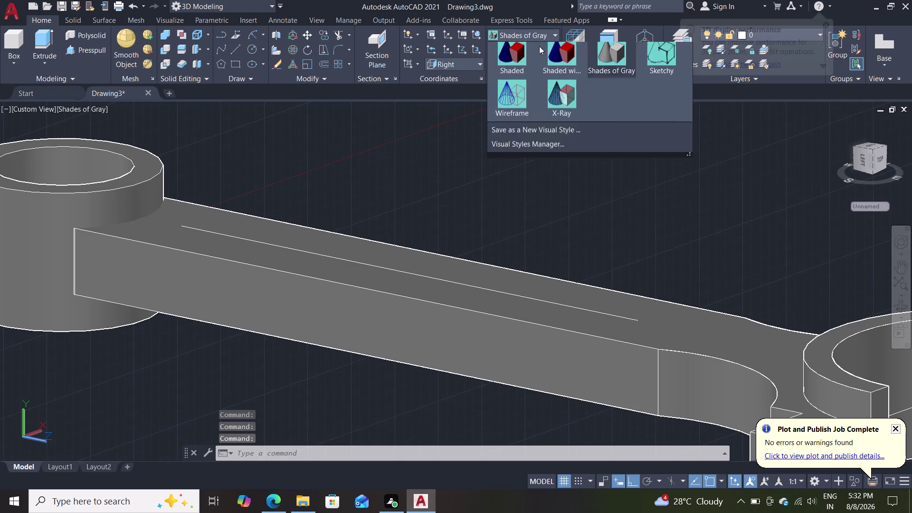
click(519, 52)
click(549, 49)
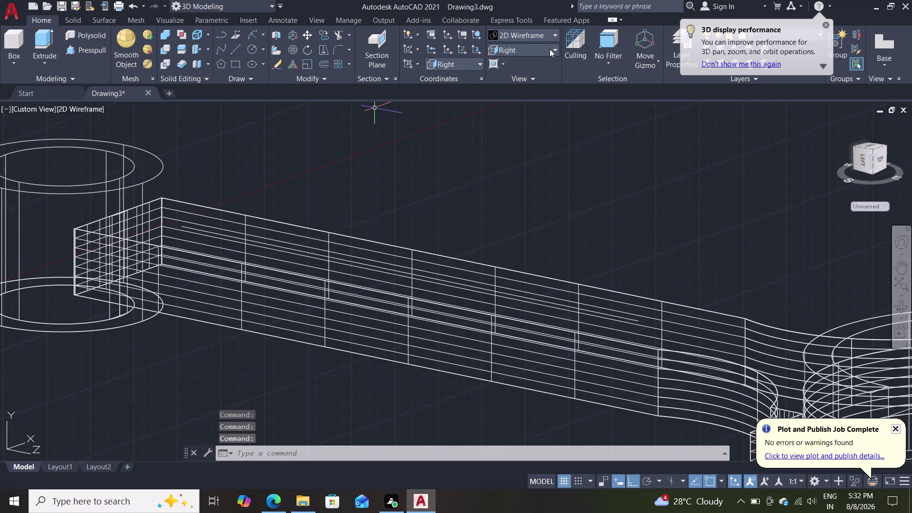
click(531, 101)
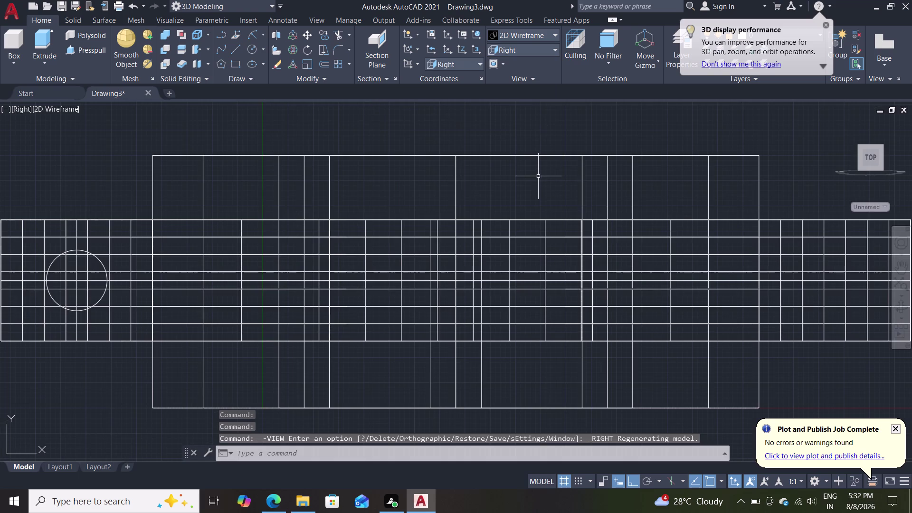
scroll(down, 3)
scroll(up, 3)
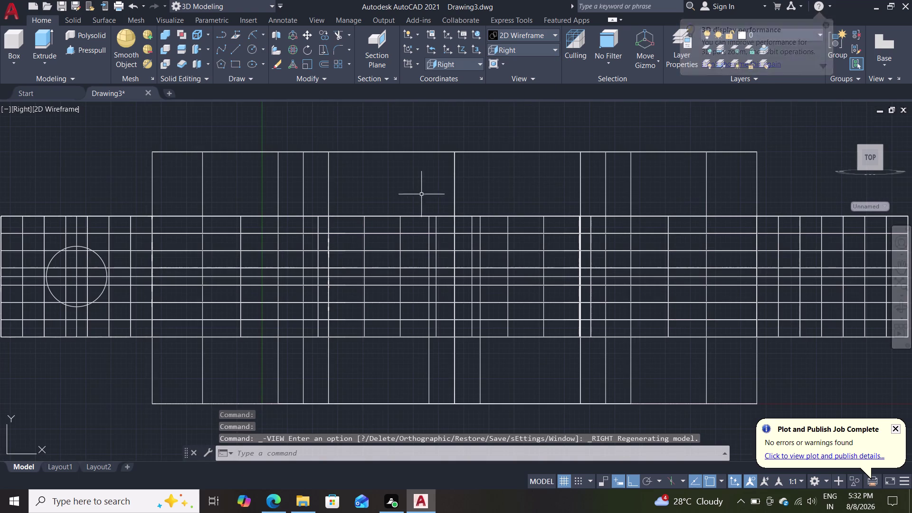
click(87, 53)
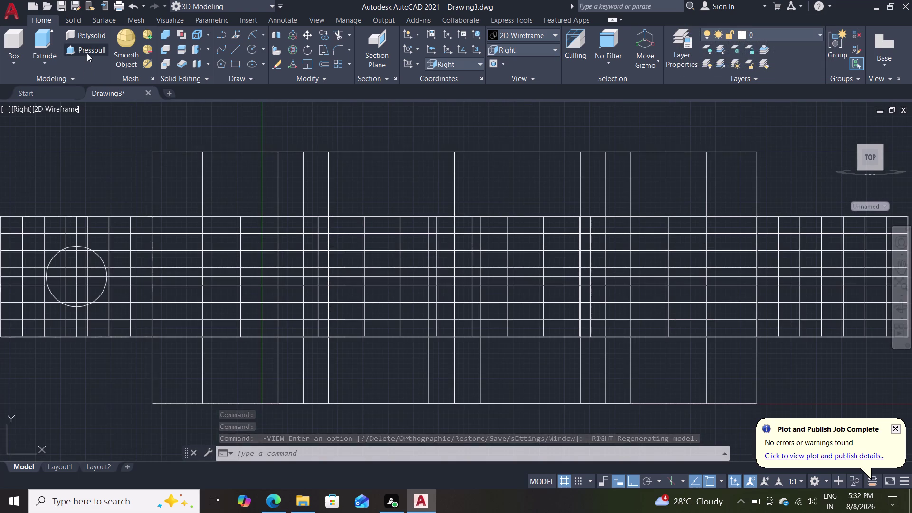
click(101, 260)
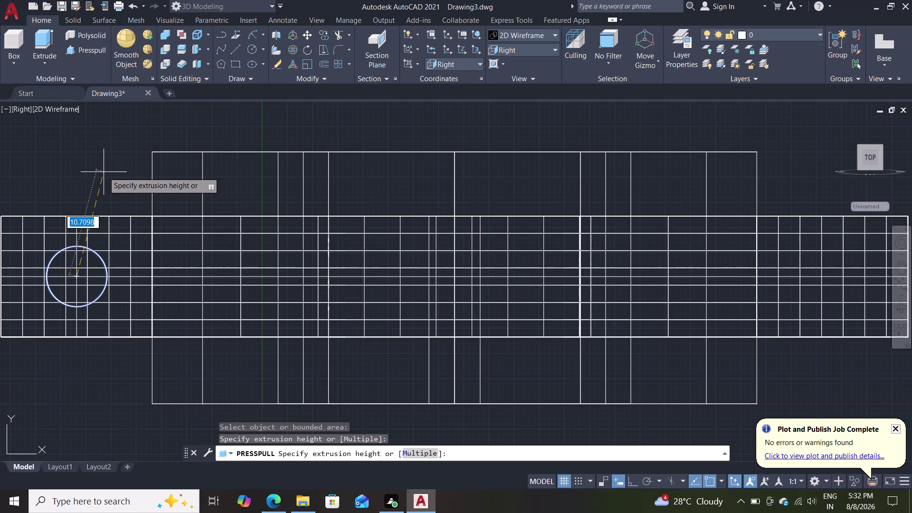
middle_drag(104, 165, 297, 227)
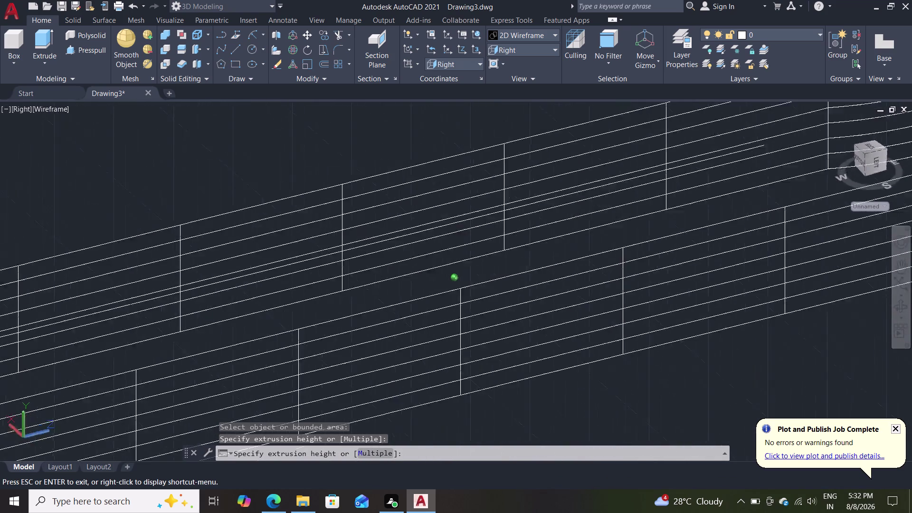
middle_drag(298, 227, 352, 199)
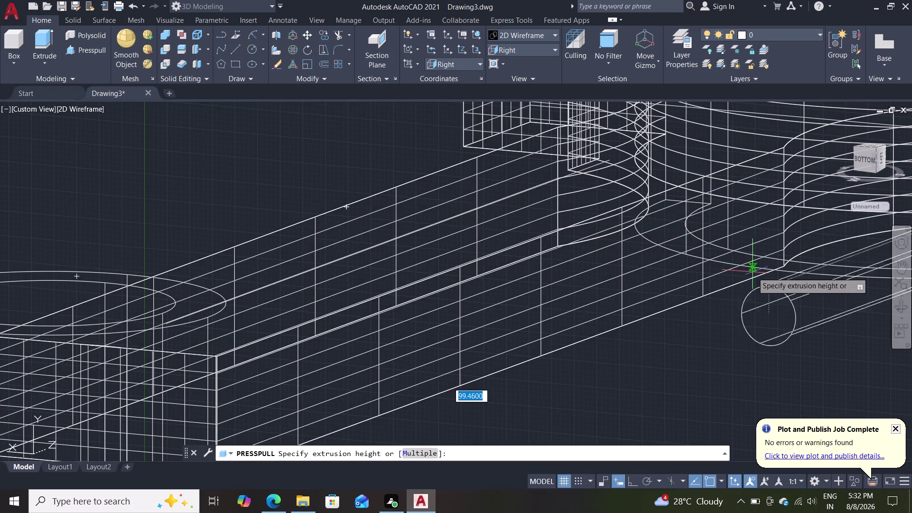
click(724, 329)
scroll(down, 3)
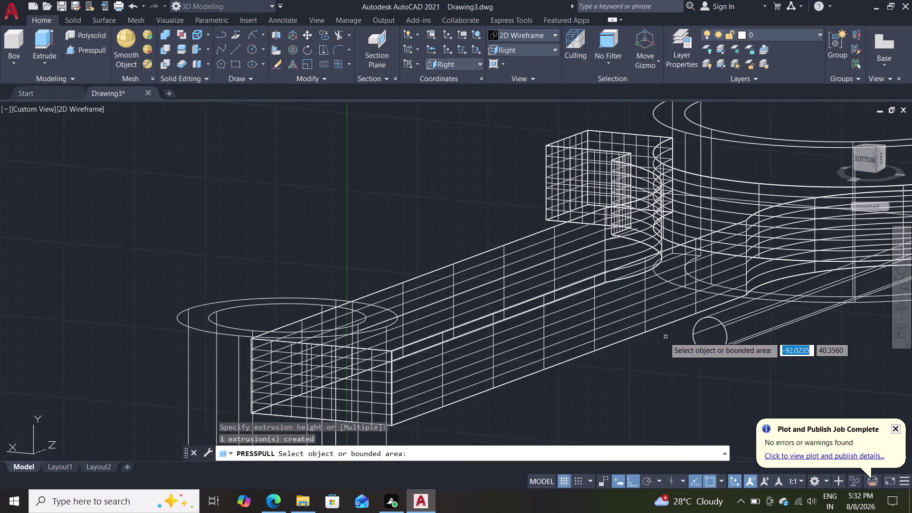
middle_drag(661, 339, 238, 346)
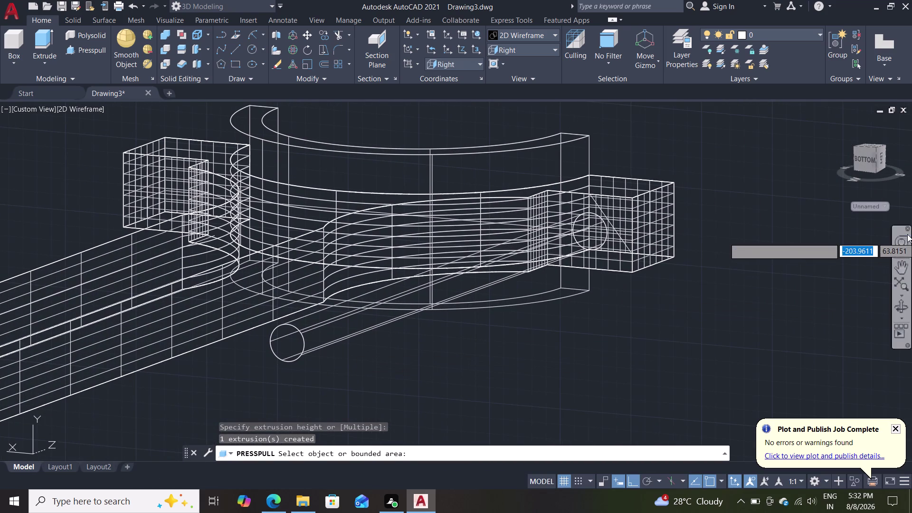
middle_drag(630, 328, 541, 338)
middle_click(552, 327)
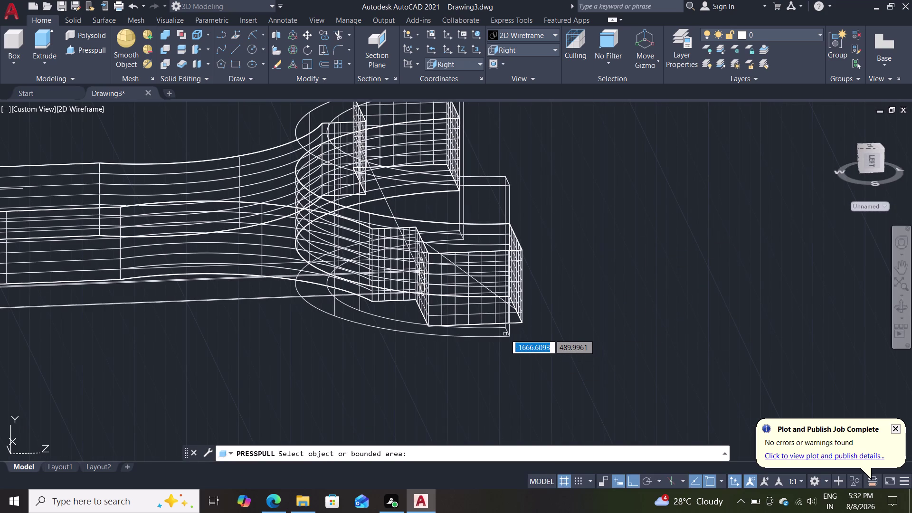
key(ctrl+z)
key(Escape)
key(Escape)
key(ctrl+z)
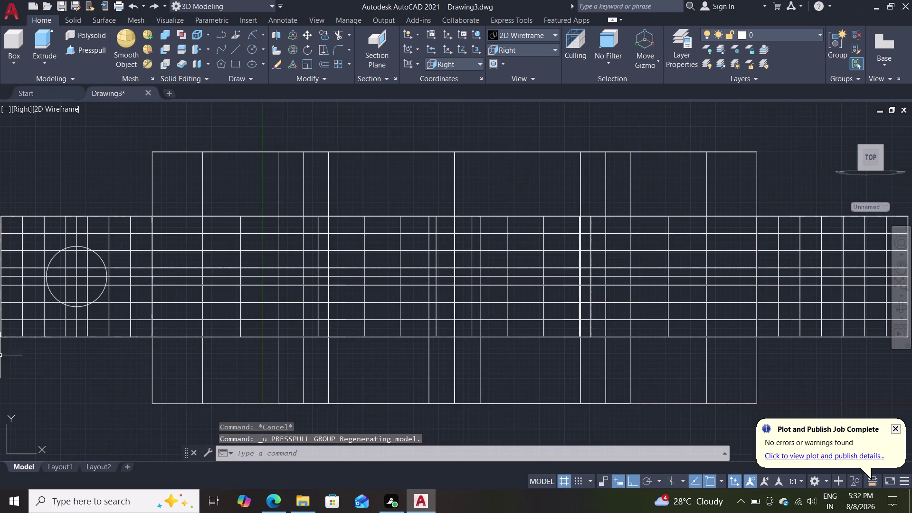
middle_drag(102, 175, 195, 190)
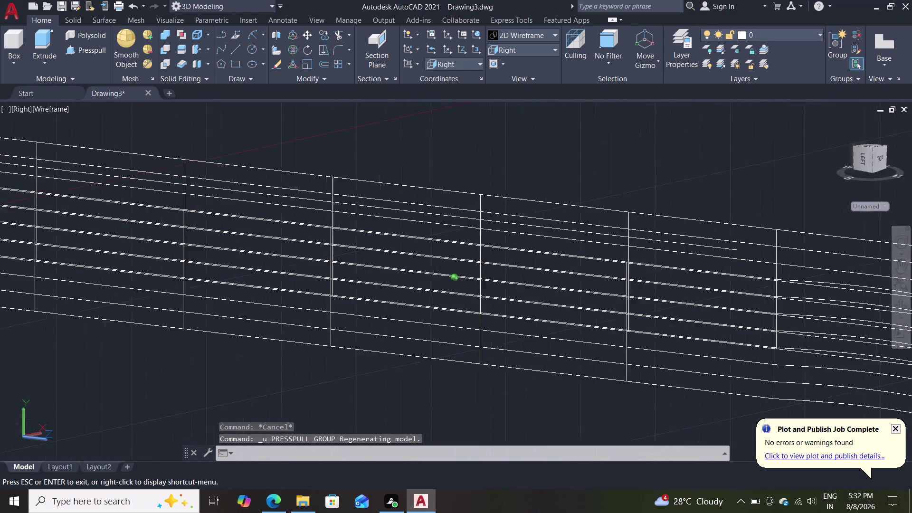
Orbit to face the lug and erase the stray diagonal line.
middle_drag(195, 190, 349, 197)
scroll(down, 3)
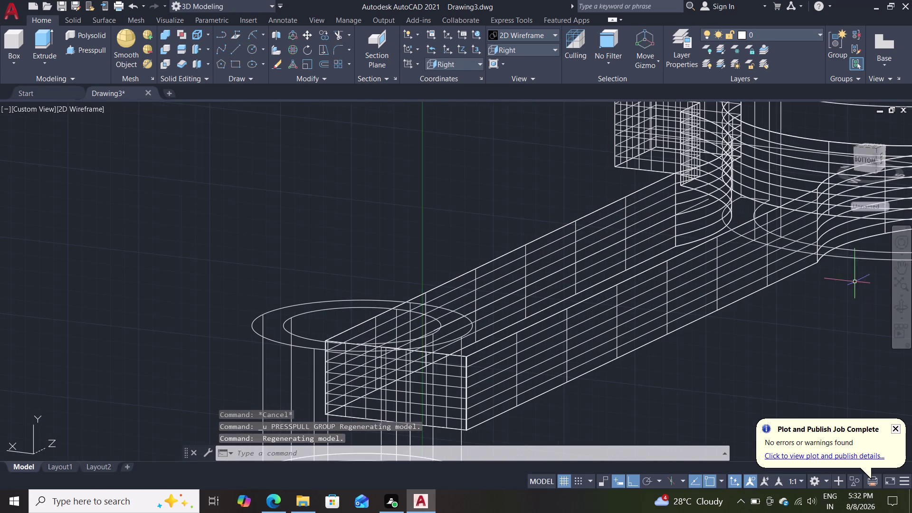
middle_drag(833, 288, 316, 355)
scroll(up, 3)
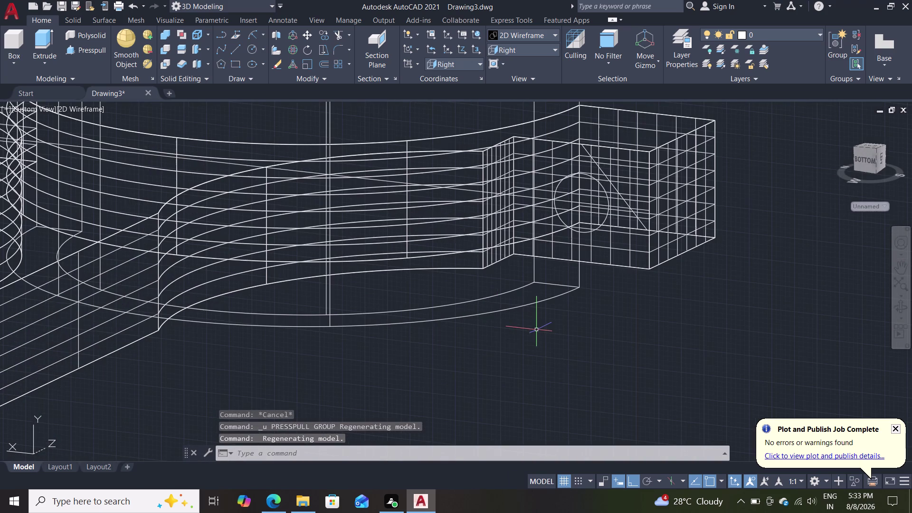
scroll(up, 3)
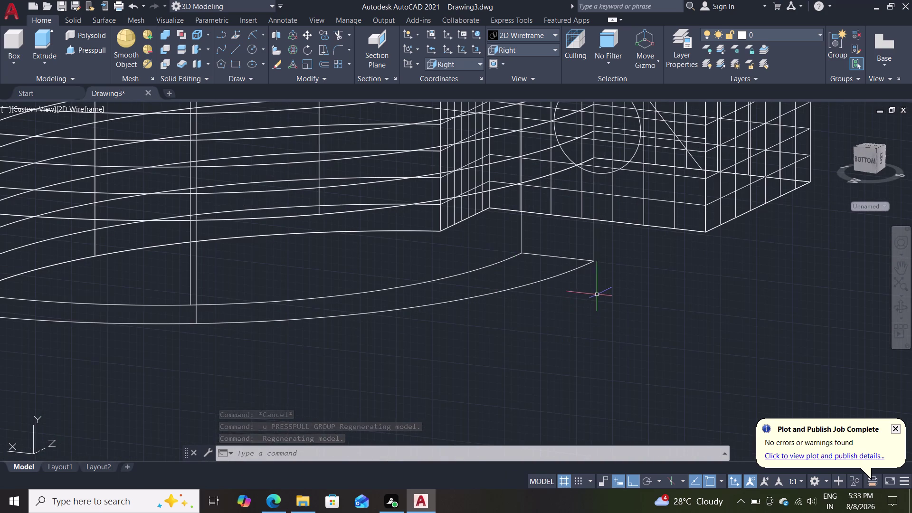
scroll(down, 3)
scroll(up, 3)
middle_drag(589, 304, 556, 371)
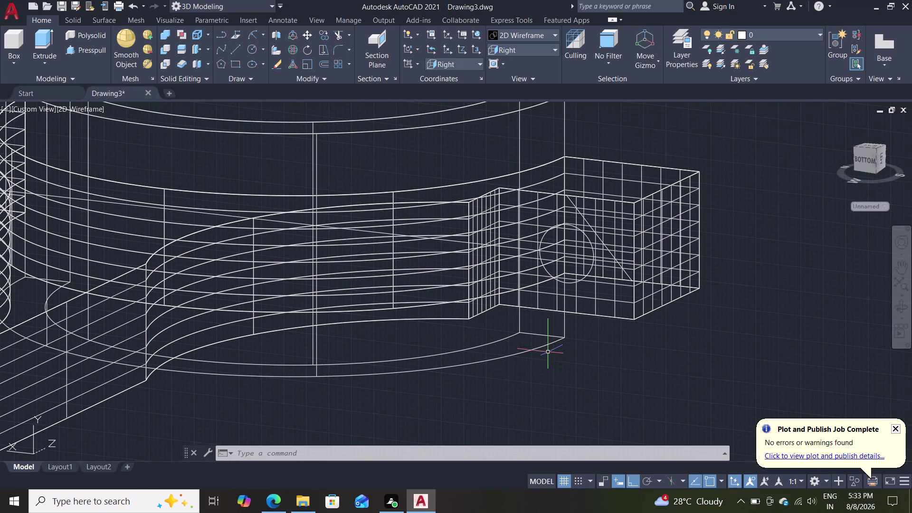
click(627, 275)
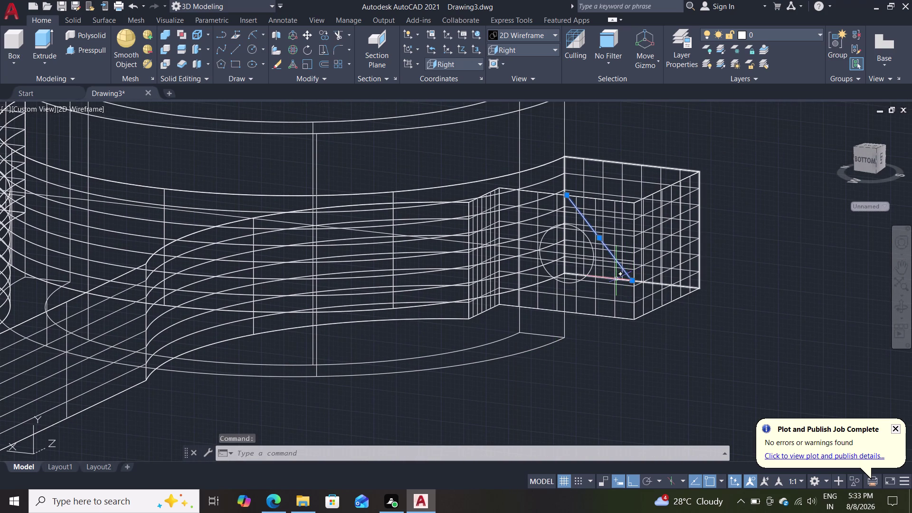
key(Delete)
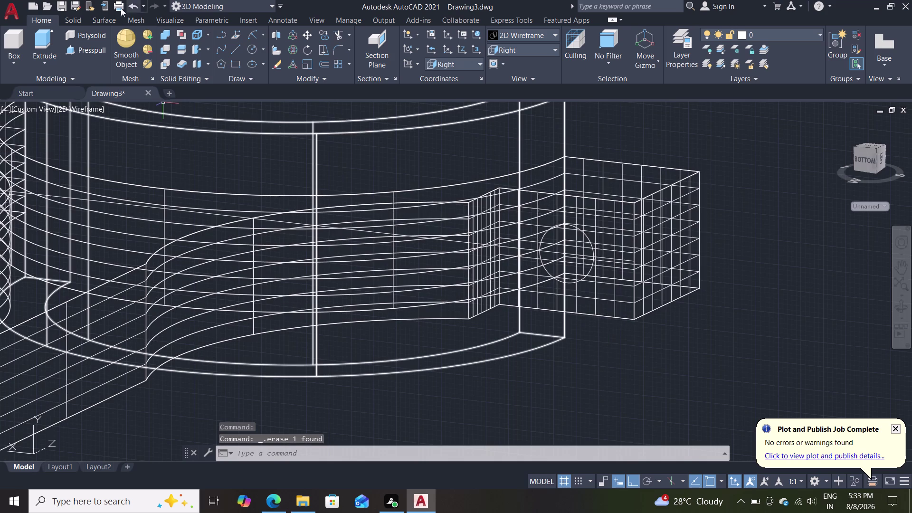
Press-pull the lug's hole circle outward into a pin and shade with Shades of Gray.
click(77, 55)
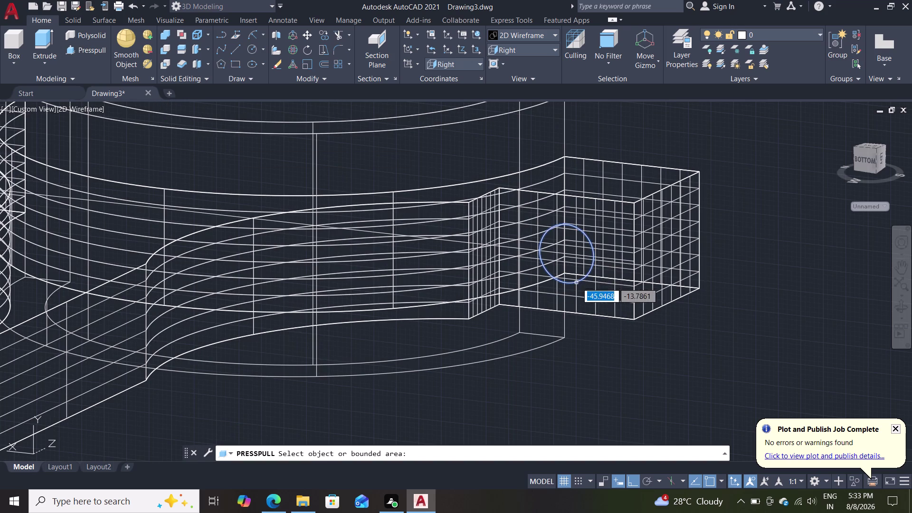
double_click(584, 281)
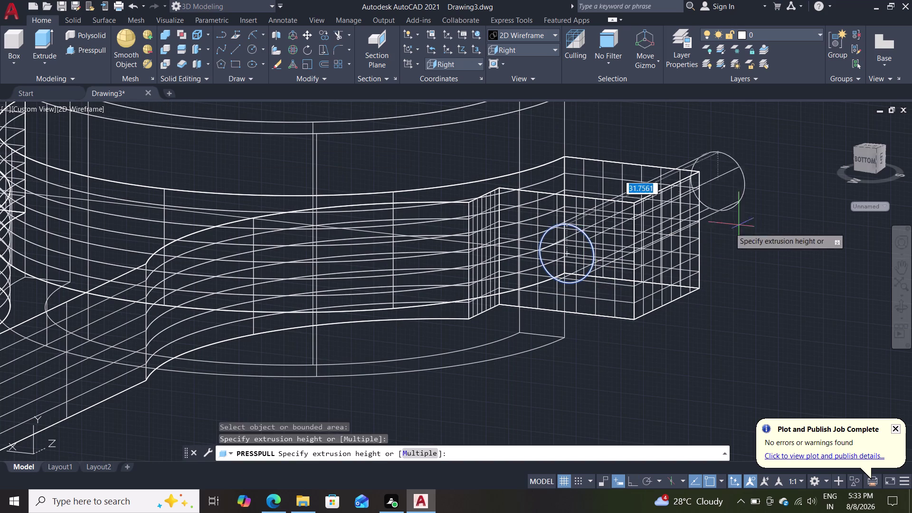
click(776, 217)
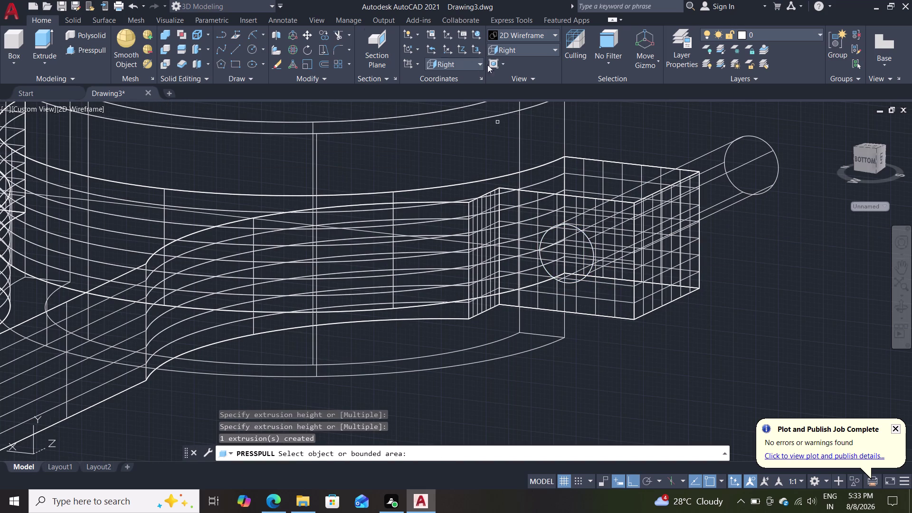
click(515, 36)
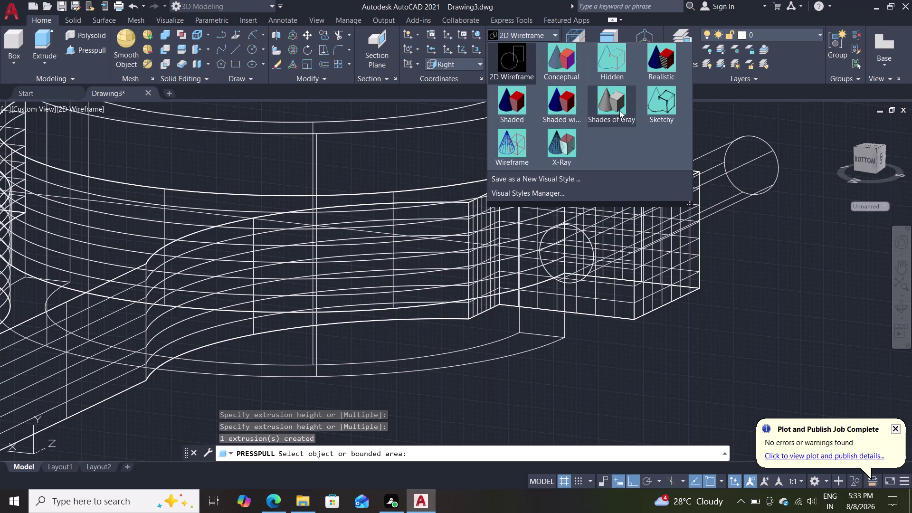
click(619, 110)
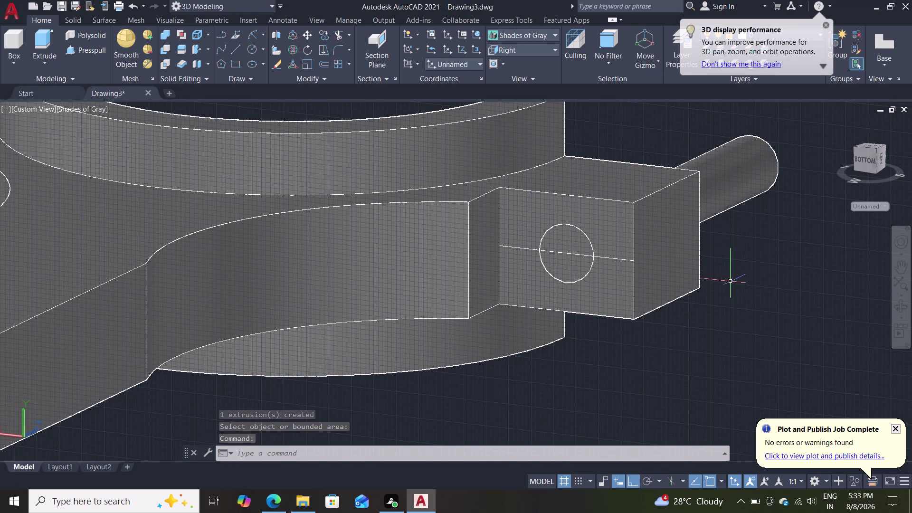
Orbit around to inspect the new cylindrical pin from other angles.
middle_drag(728, 284, 551, 299)
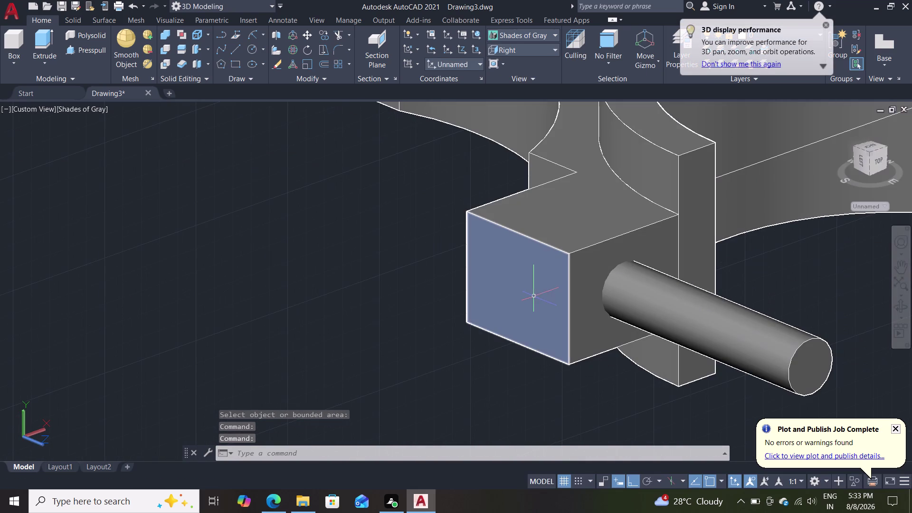
middle_drag(320, 252, 456, 264)
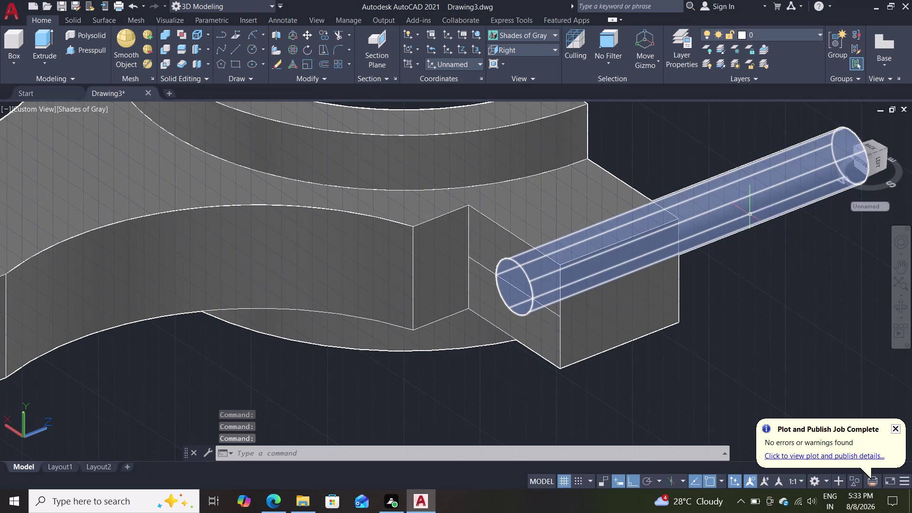
click(734, 214)
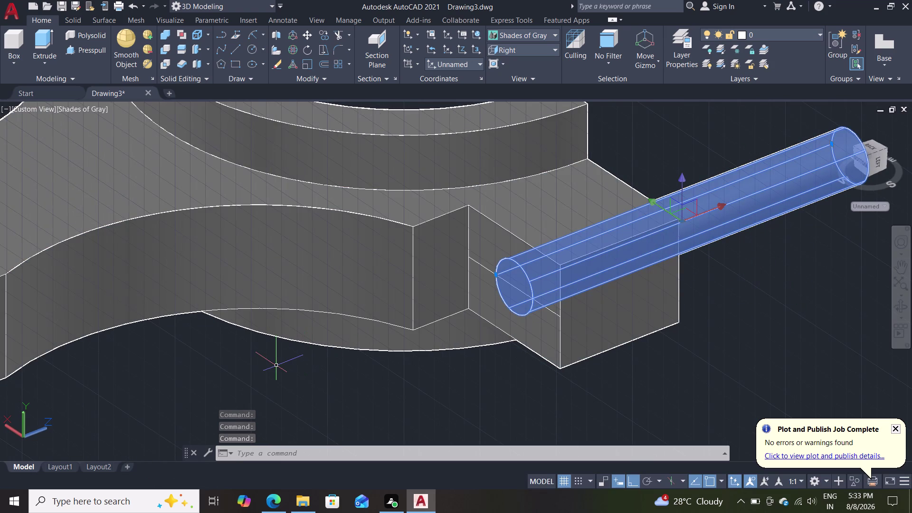
key(Escape)
Orbit and zoom to the left lug and start the Circle command.
middle_drag(178, 382, 327, 352)
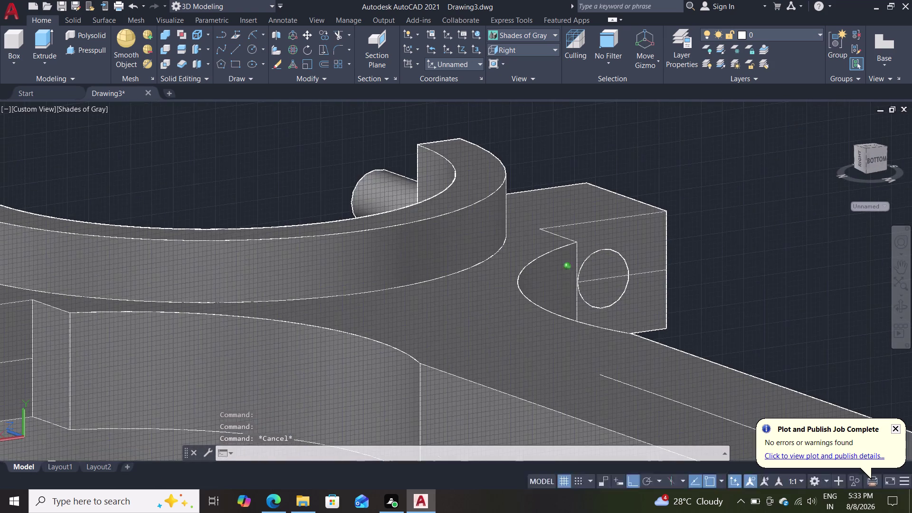
scroll(down, 3)
scroll(up, 3)
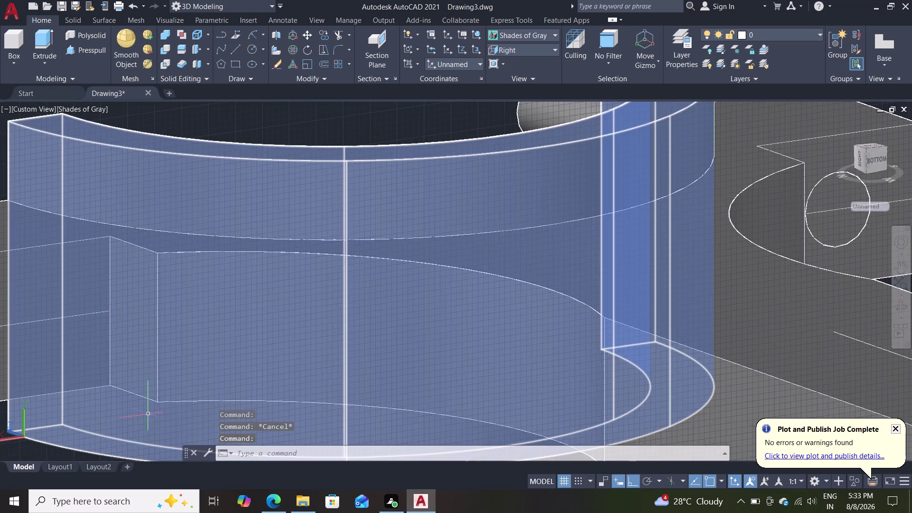
middle_drag(160, 385, 217, 247)
scroll(down, 3)
key(c)
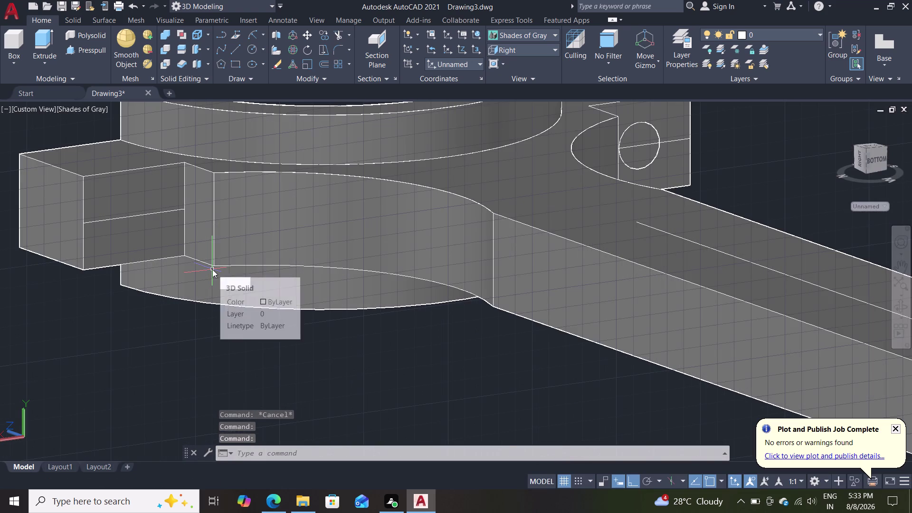
key(Return)
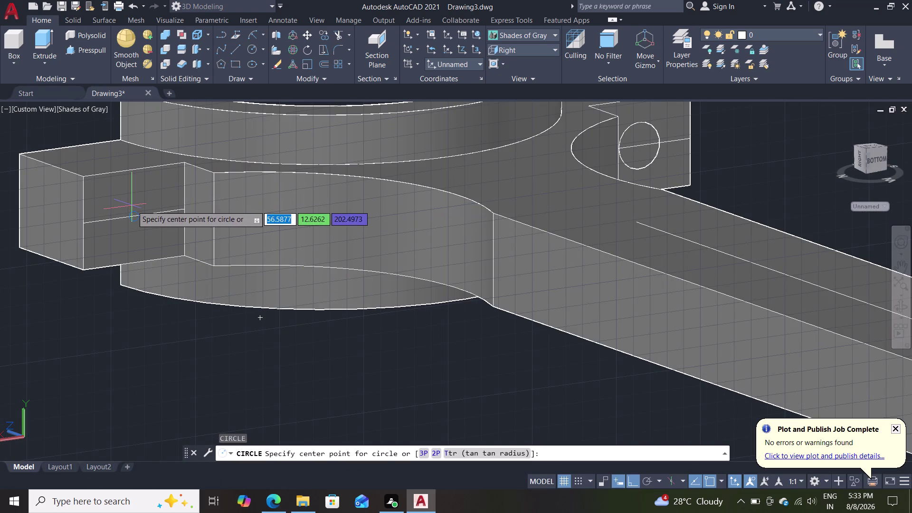
Draw a radius-3 circle on the left lug face, abandoning a first press-pull attempt.
click(135, 213)
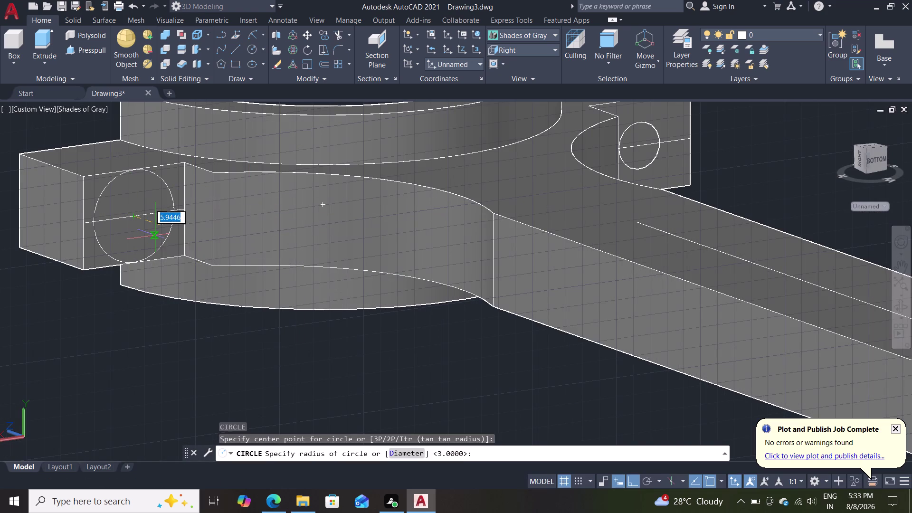
key(3)
key(Return)
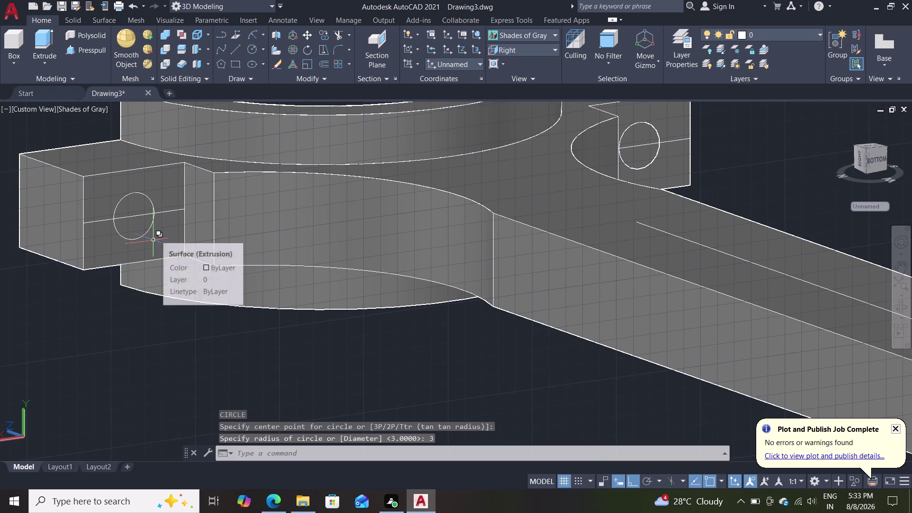
click(87, 51)
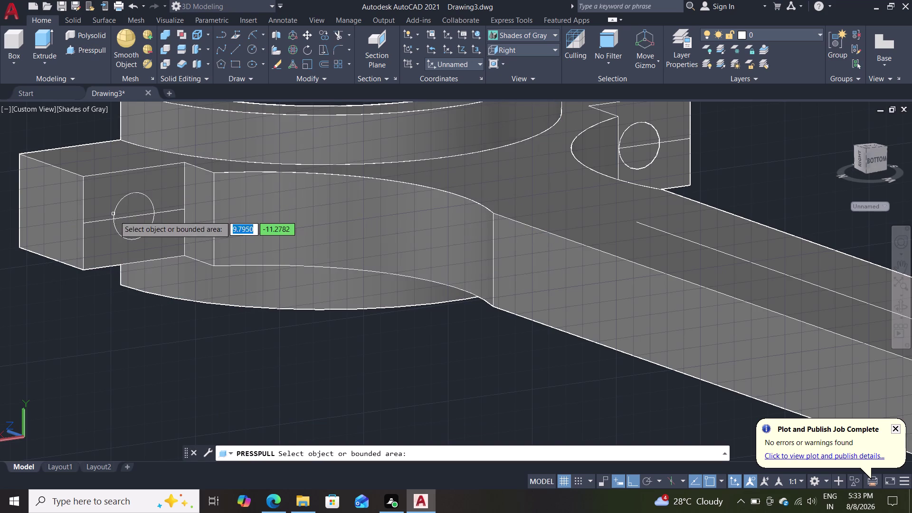
click(123, 224)
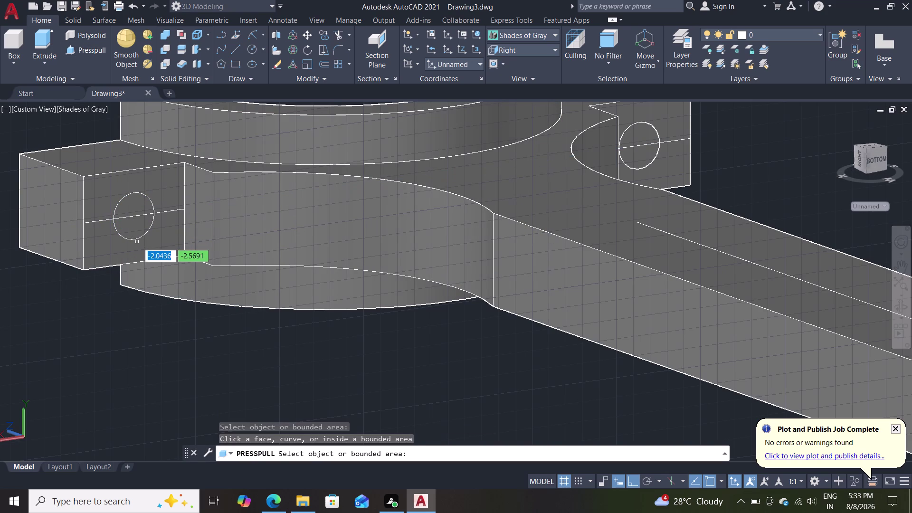
key(Escape)
key(Escape)
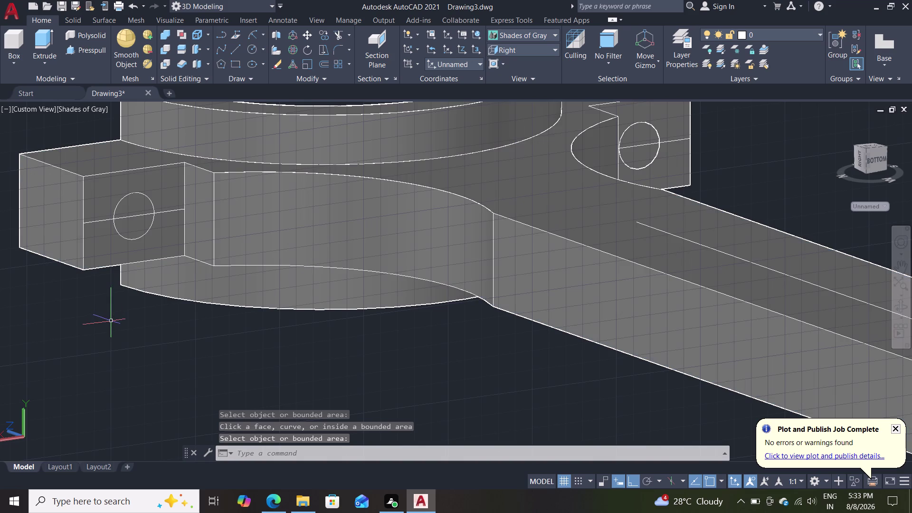
Erase the stray line across the rod and start Presspull again.
double_click(108, 221)
click(134, 310)
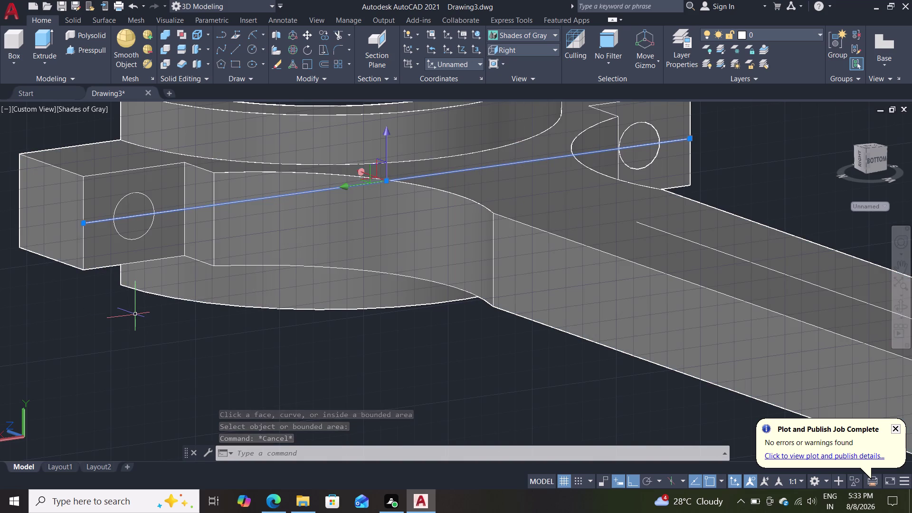
key(Delete)
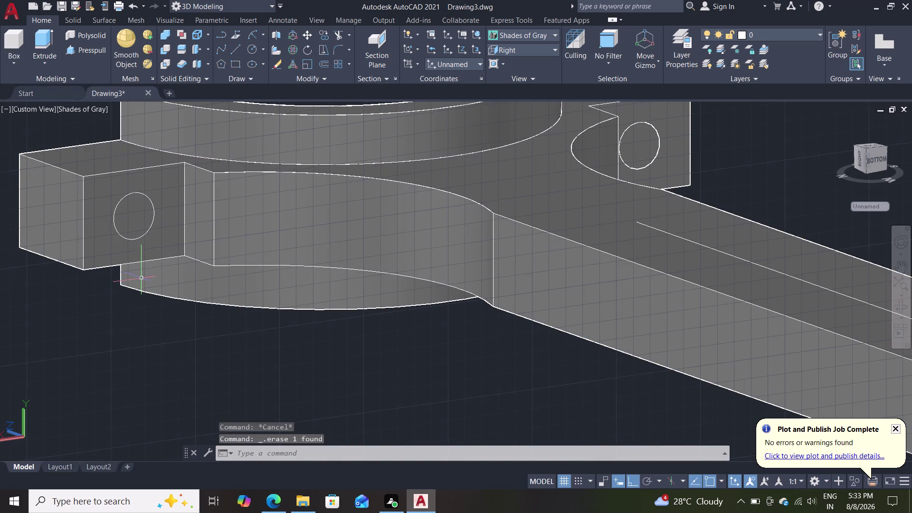
click(84, 50)
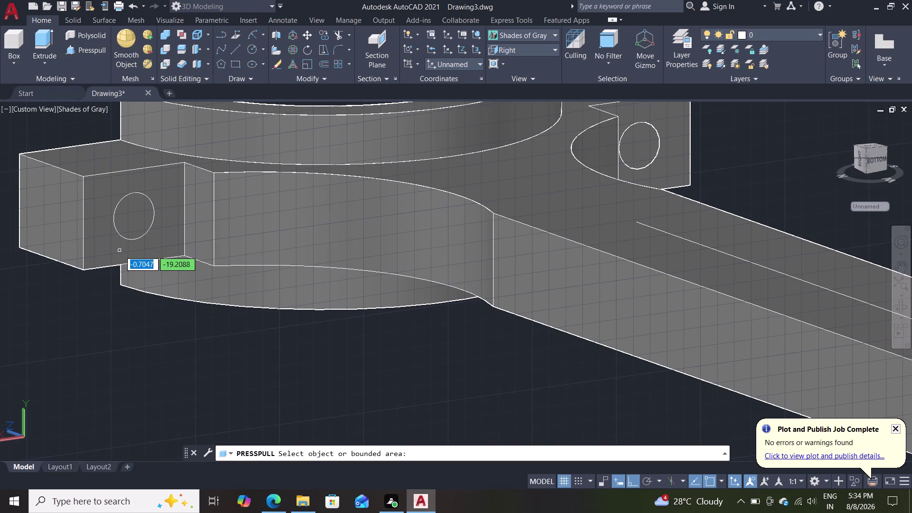
Press-pull the left lug's radius-3 circle outward into a cylindrical pin.
key(Escape)
middle_drag(139, 339, 129, 310)
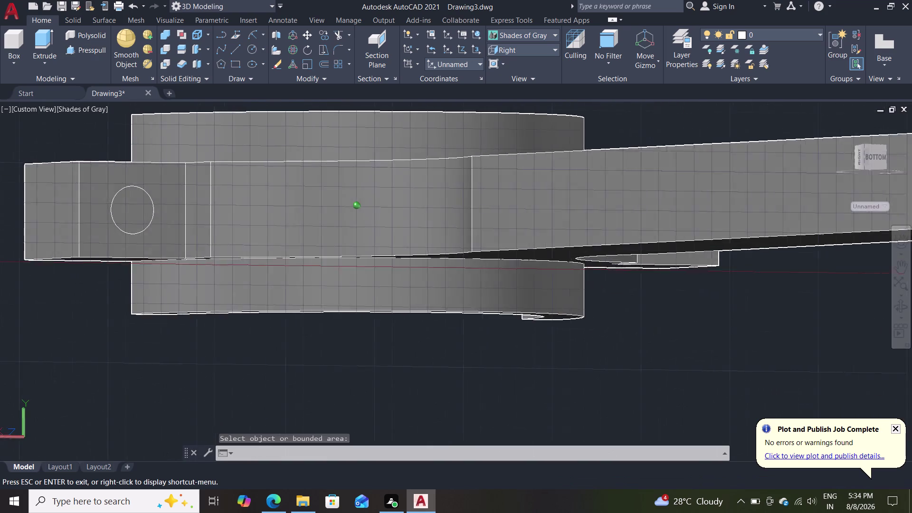
middle_drag(128, 310, 110, 329)
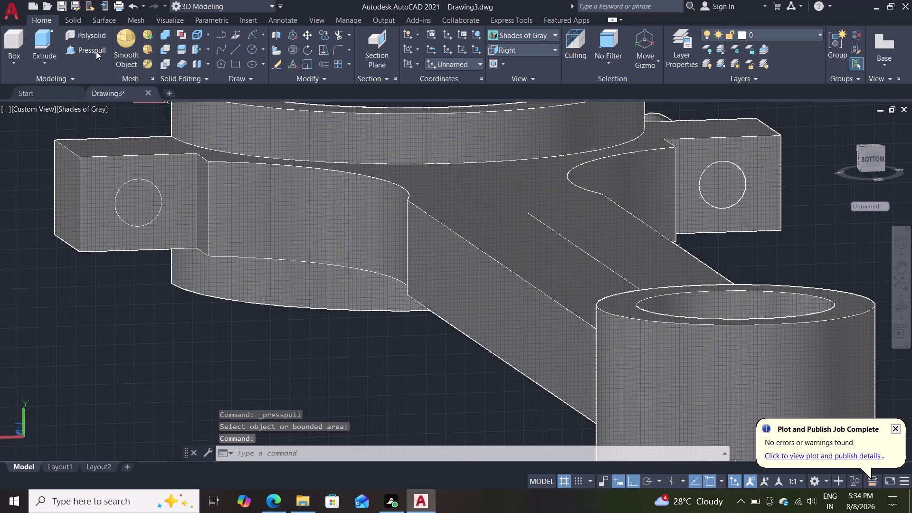
click(94, 52)
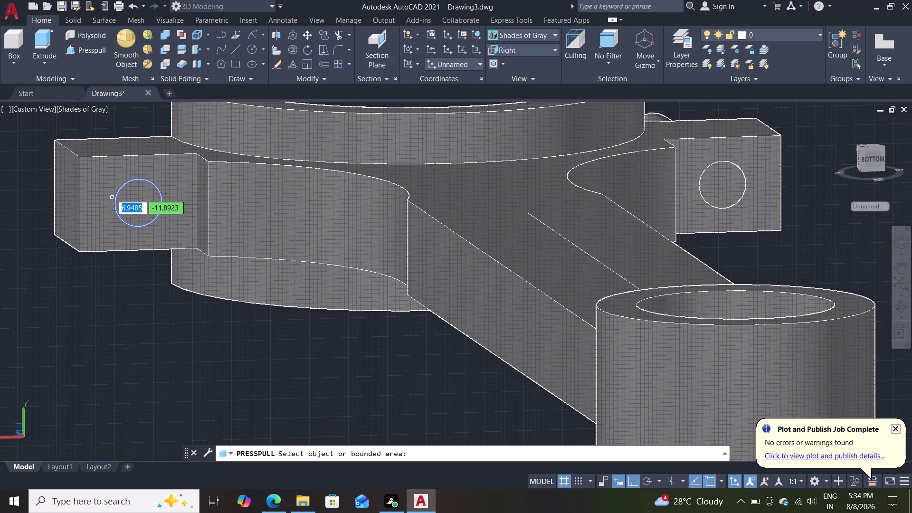
click(125, 221)
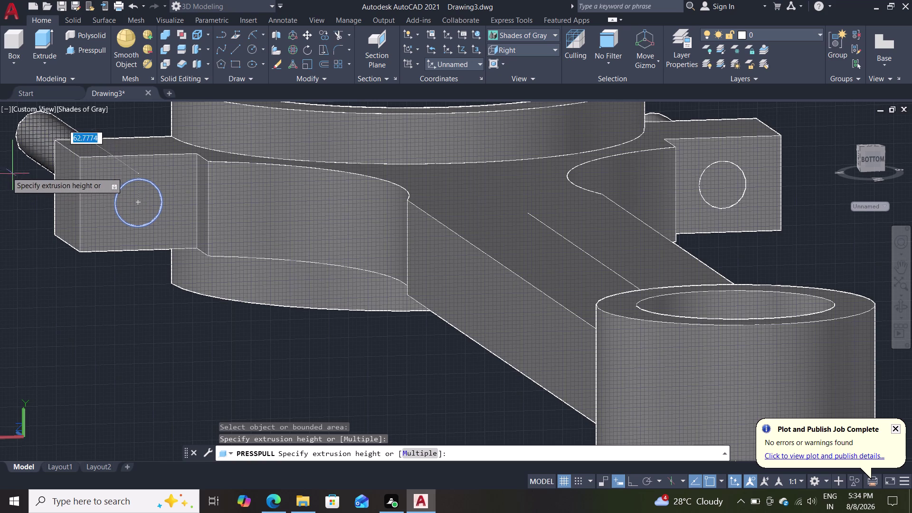
double_click(198, 354)
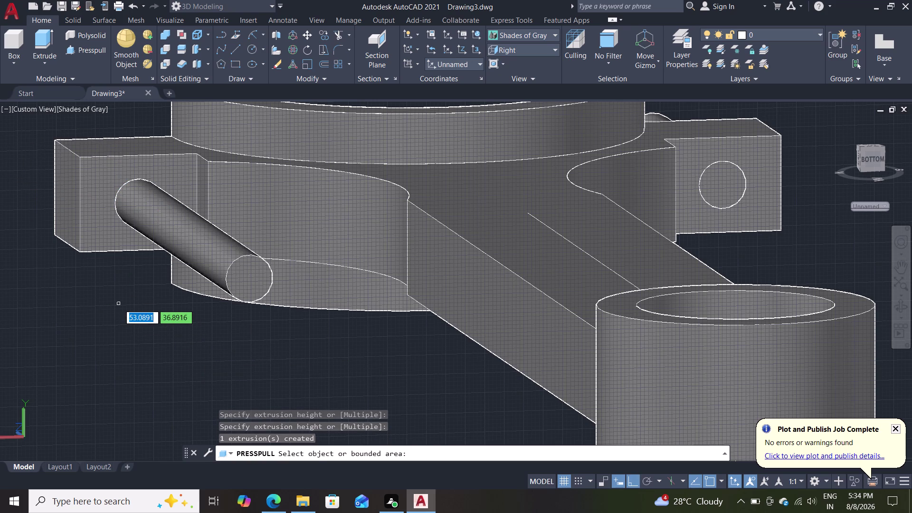
Orbit to inspect the new pin, cancelling a stray extrusion pick.
middle_drag(120, 304, 253, 323)
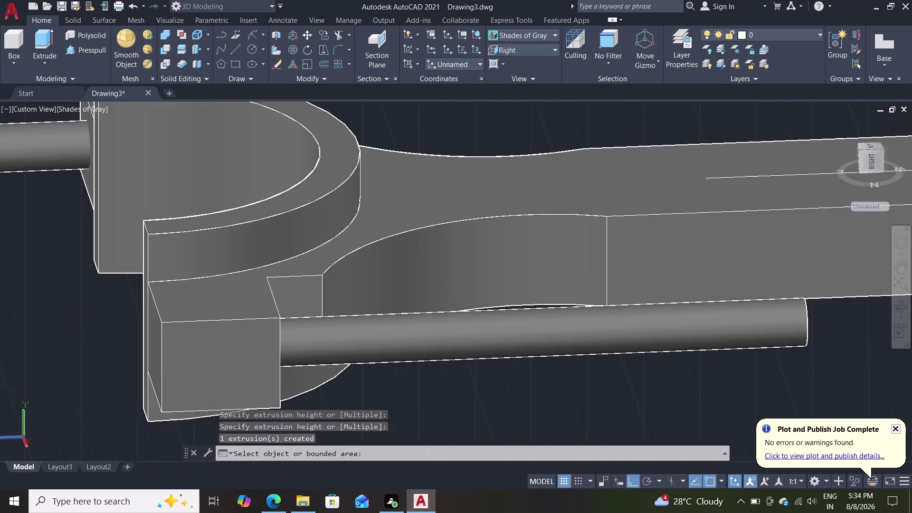
scroll(down, 3)
scroll(up, 3)
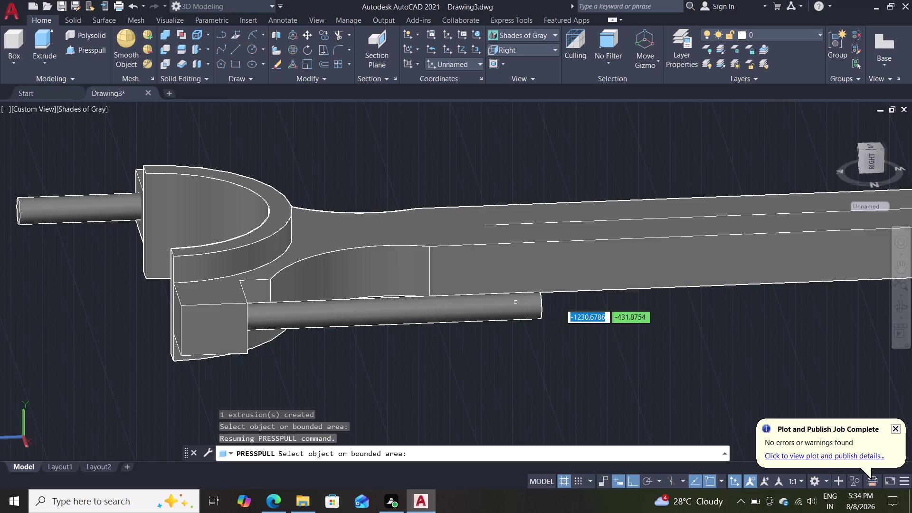
click(529, 317)
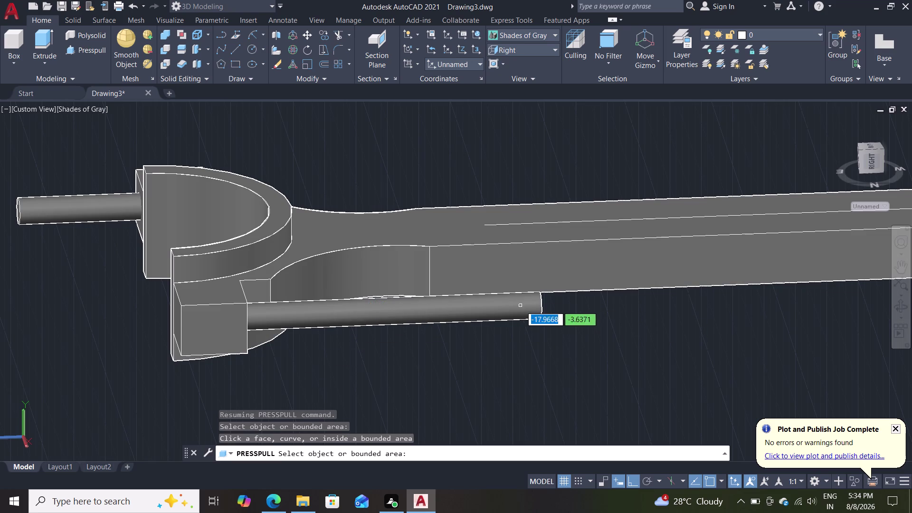
click(519, 307)
key(Escape)
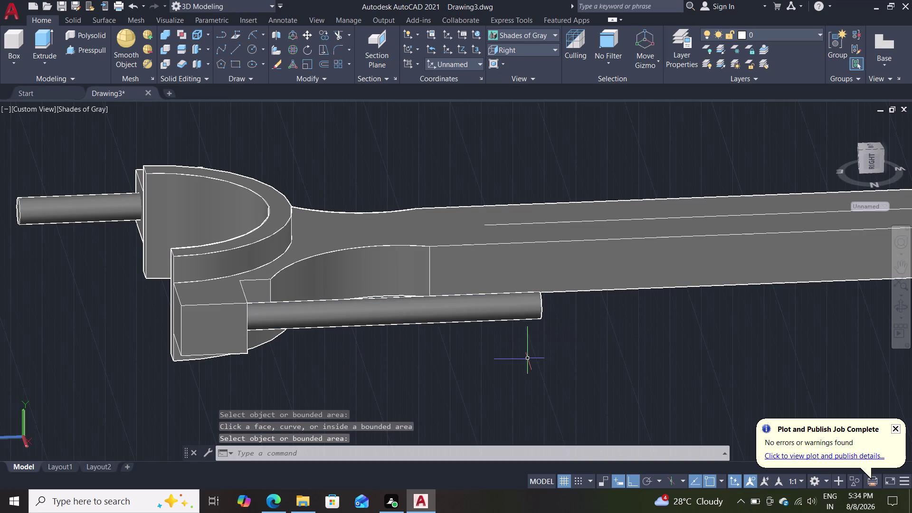
middle_drag(526, 360, 454, 349)
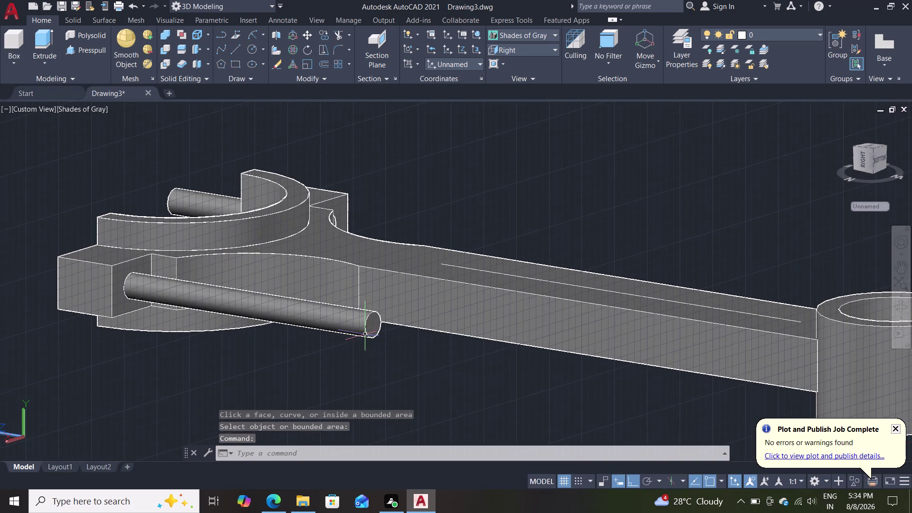
Press-pull the pin's end face to extend it out through the lug.
click(84, 50)
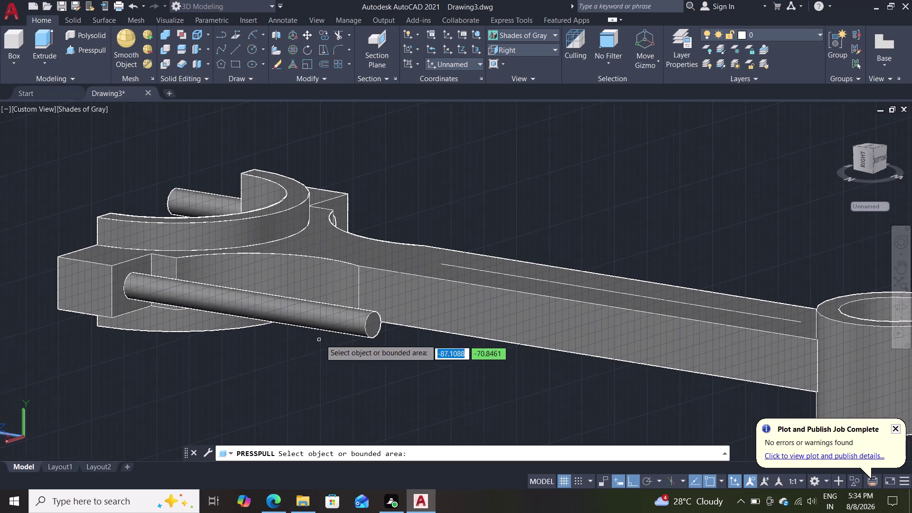
click(376, 324)
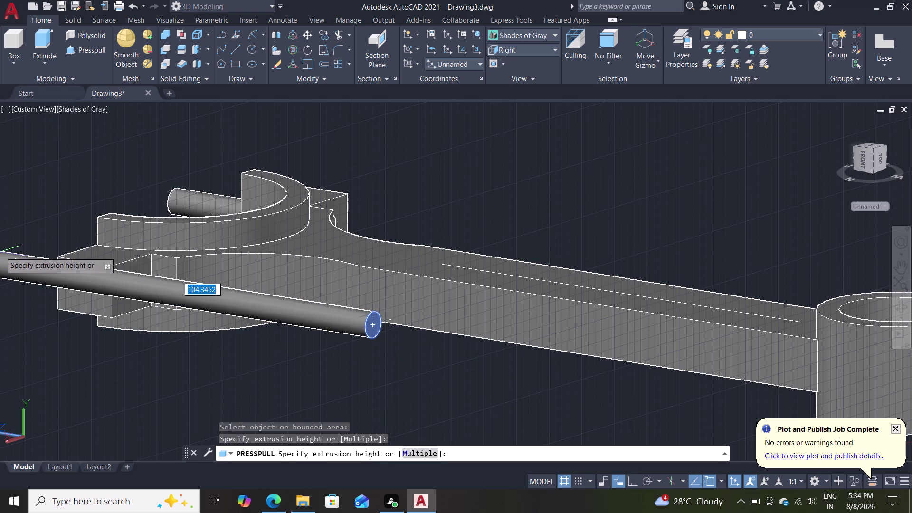
middle_click(38, 311)
middle_drag(38, 310, 38, 310)
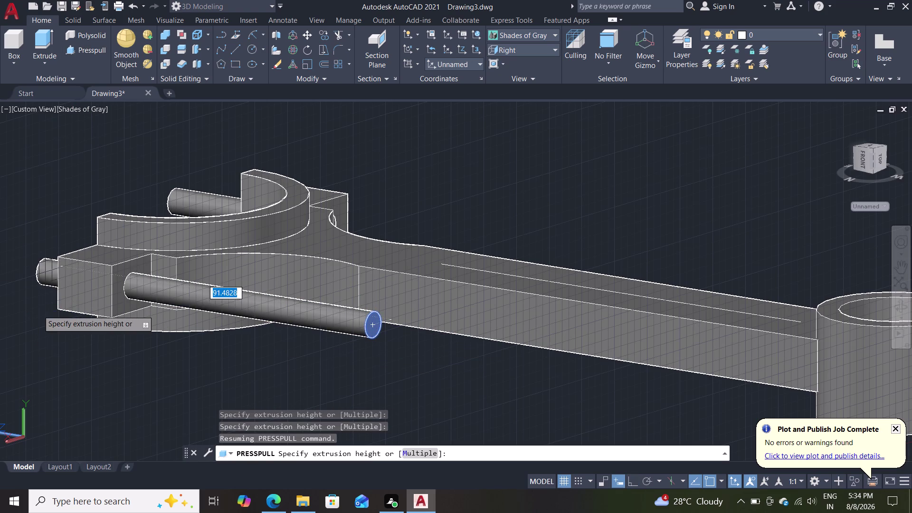
middle_drag(38, 310, 53, 317)
click(20, 289)
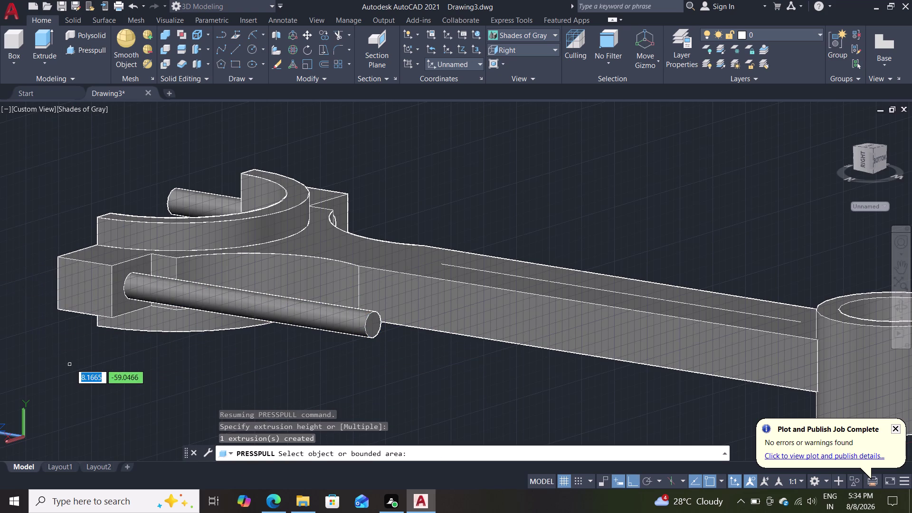
Orbit around the rod to the far lug and frame the front lug.
middle_drag(90, 369, 201, 365)
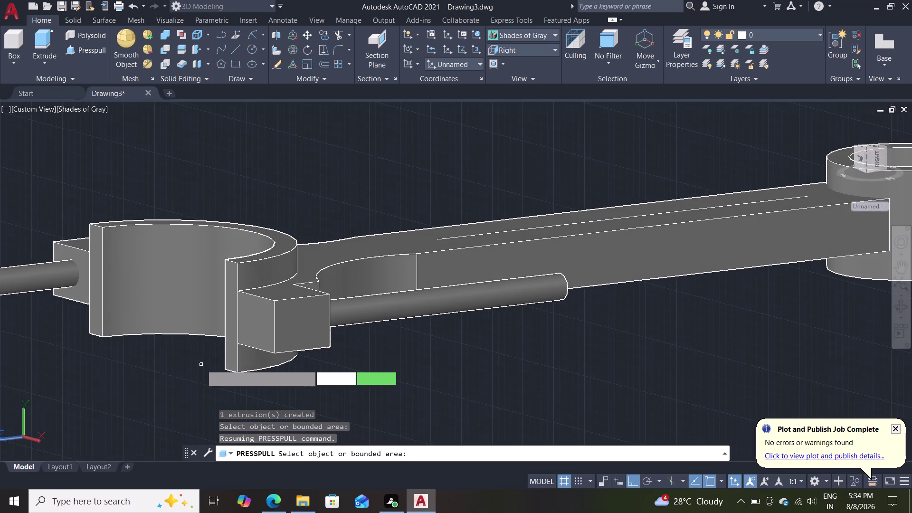
scroll(down, 3)
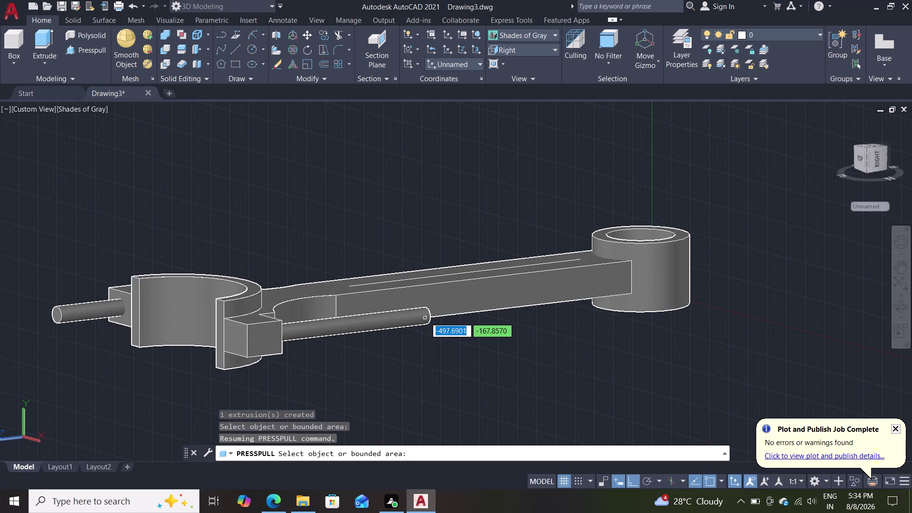
scroll(down, 3)
middle_drag(417, 349, 503, 366)
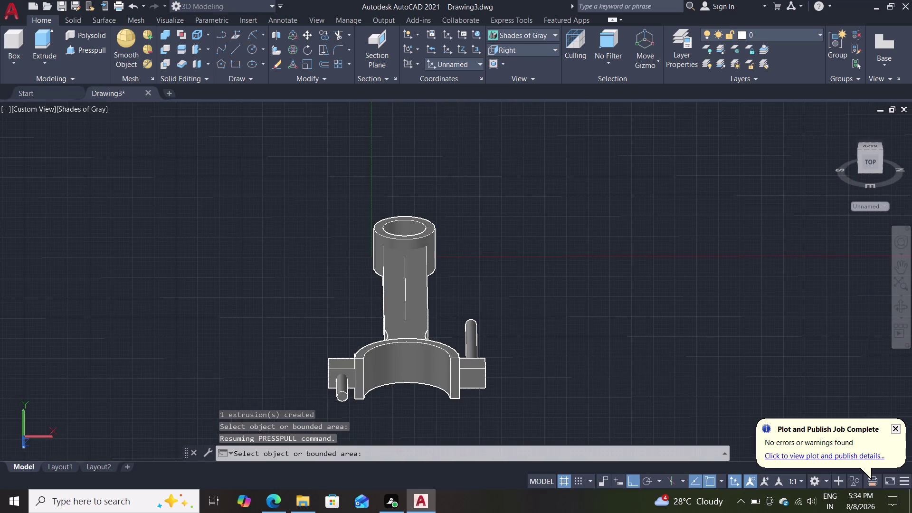
scroll(up, 3)
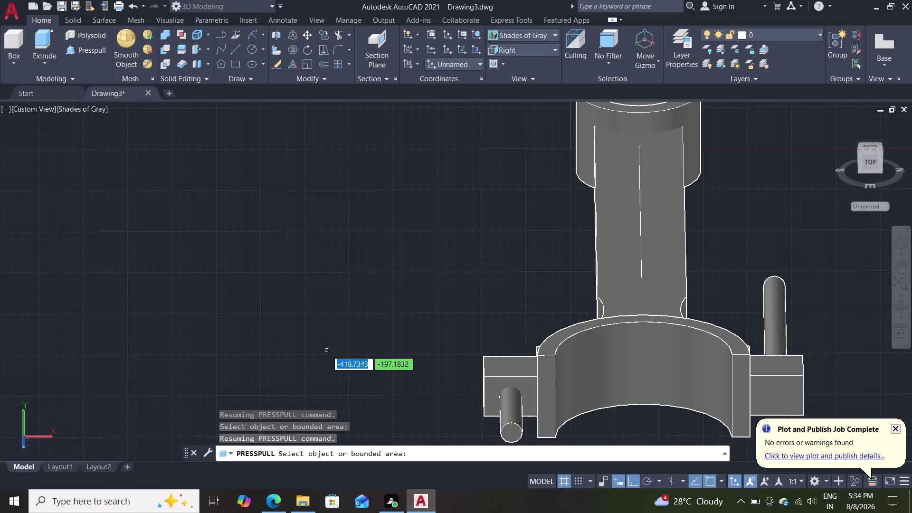
middle_drag(319, 364, 489, 353)
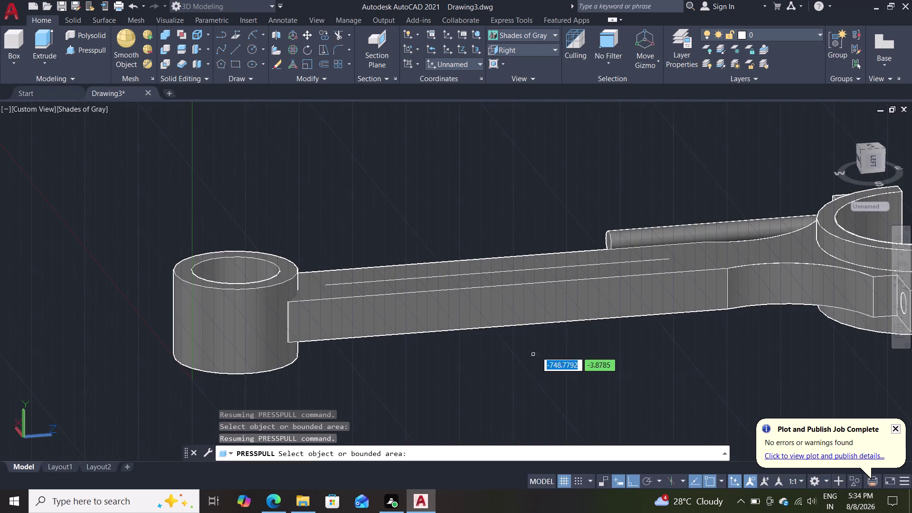
scroll(down, 3)
middle_drag(538, 337, 212, 369)
scroll(up, 3)
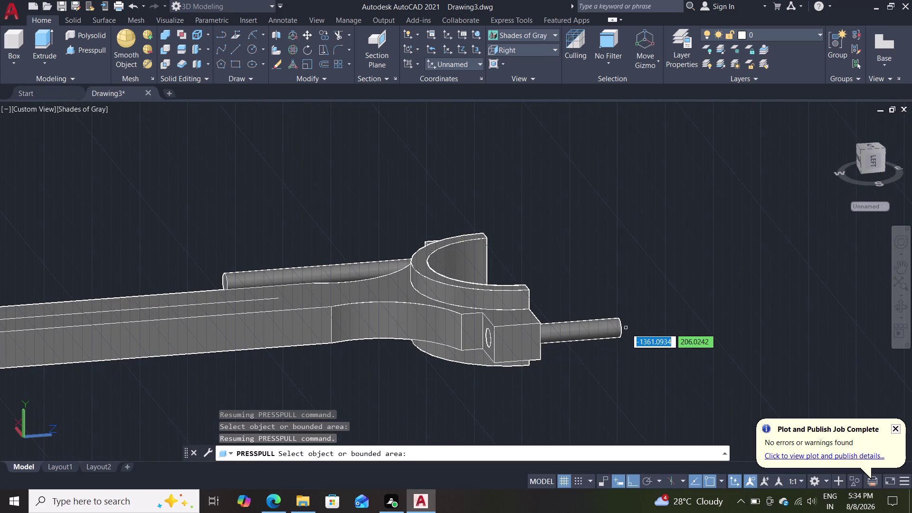
middle_drag(632, 340, 522, 346)
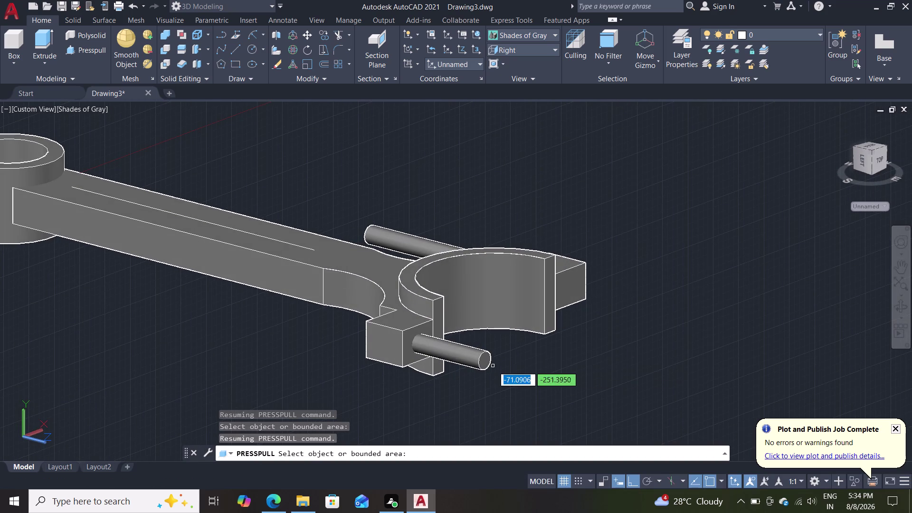
Press-pull the circles in the front and opposite lug holes into pins.
click(486, 361)
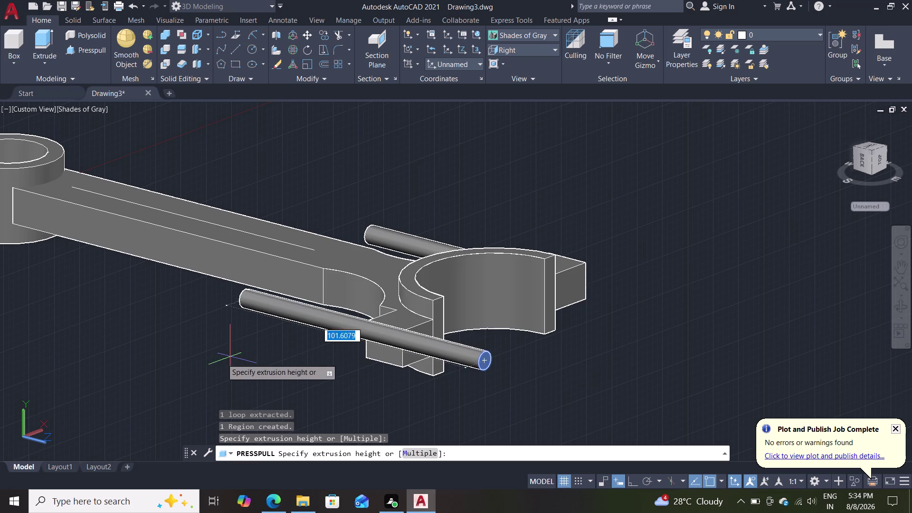
click(221, 360)
middle_drag(234, 377, 321, 391)
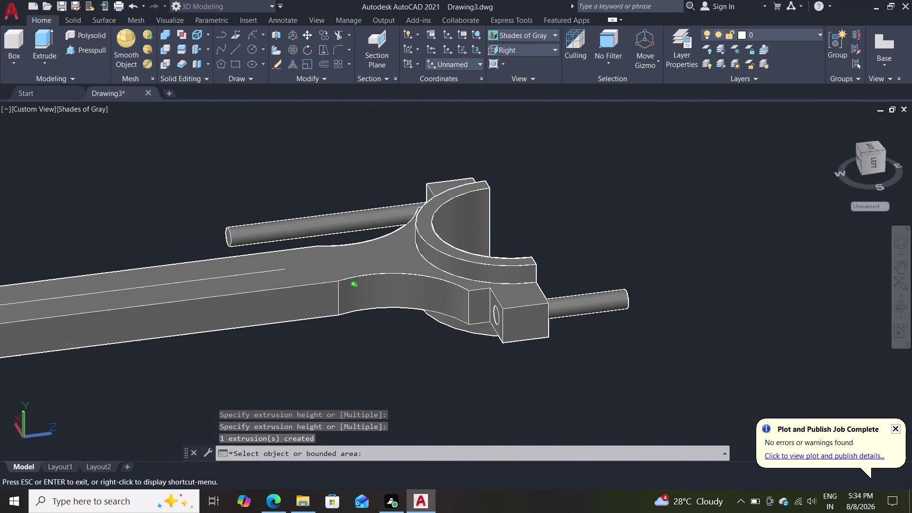
middle_drag(321, 390, 324, 391)
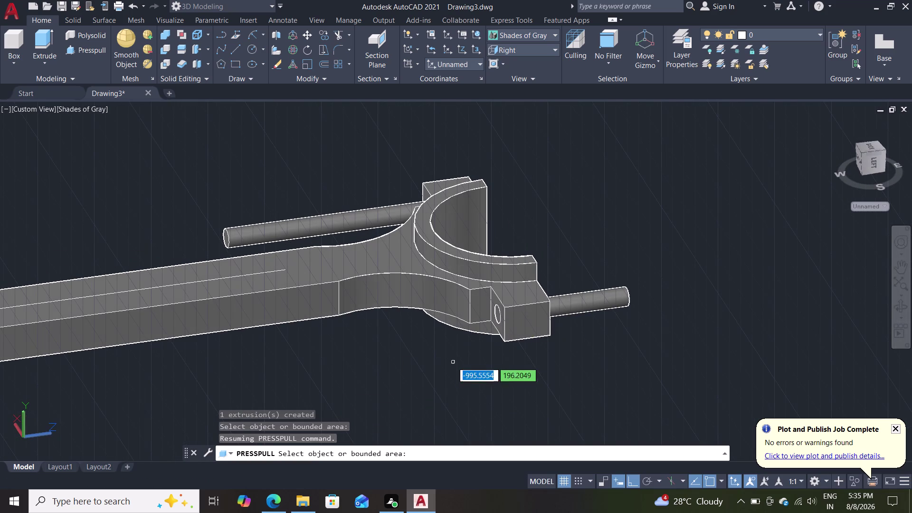
middle_drag(459, 365, 490, 338)
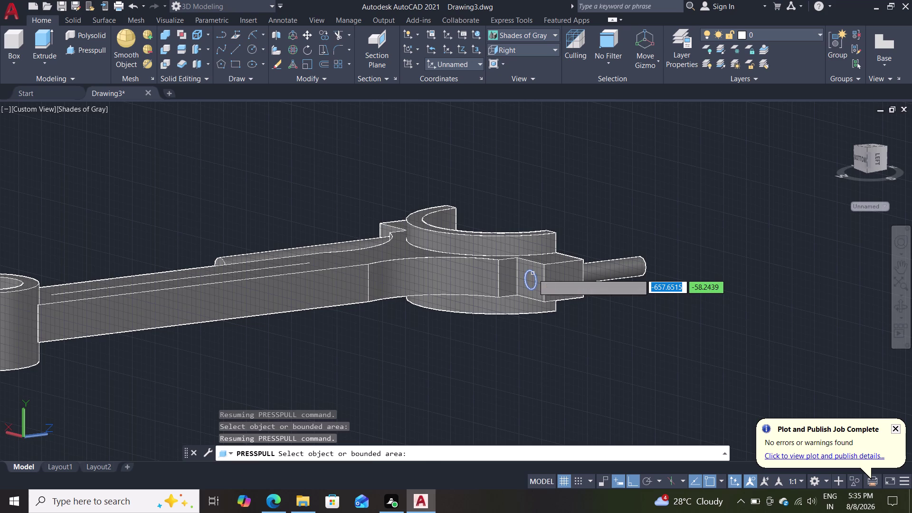
click(533, 274)
click(457, 329)
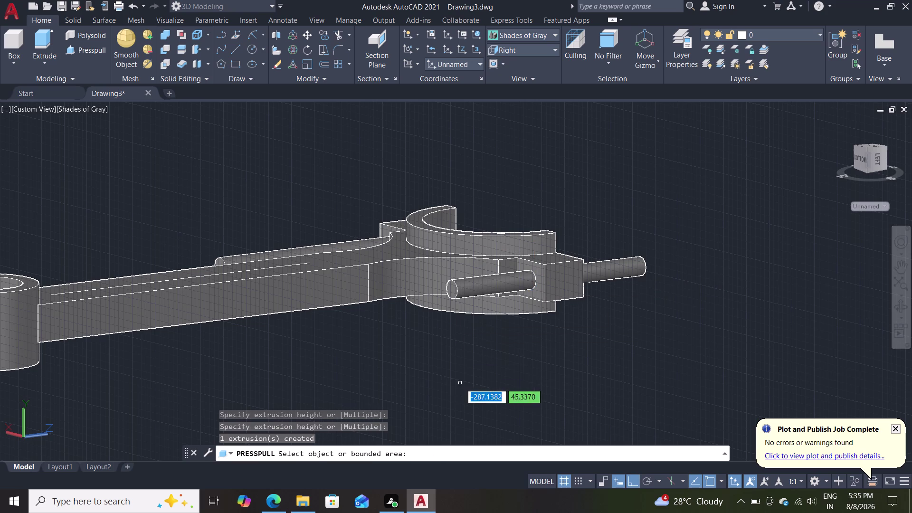
Orbit beneath the rod, press-pull the front pin's end face further, and end press-pull.
middle_drag(550, 346, 311, 364)
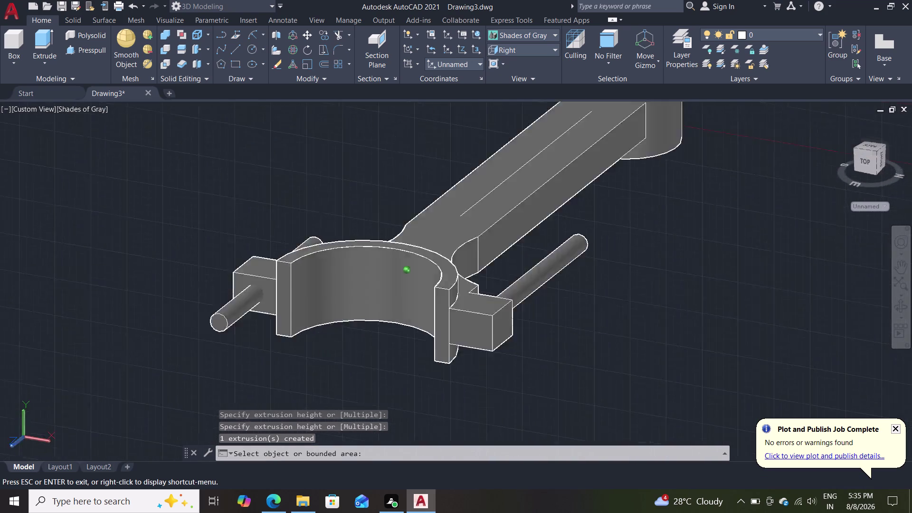
middle_drag(311, 363, 230, 344)
middle_drag(362, 377, 256, 394)
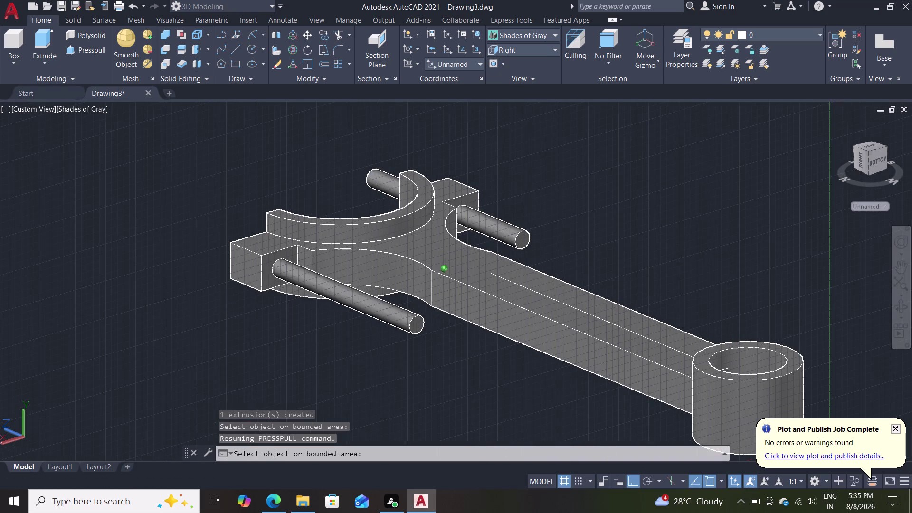
click(414, 328)
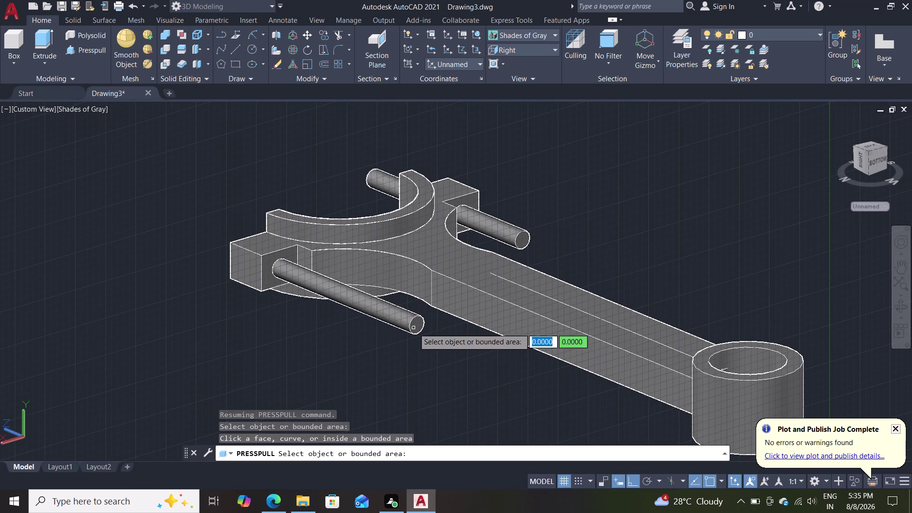
double_click(418, 326)
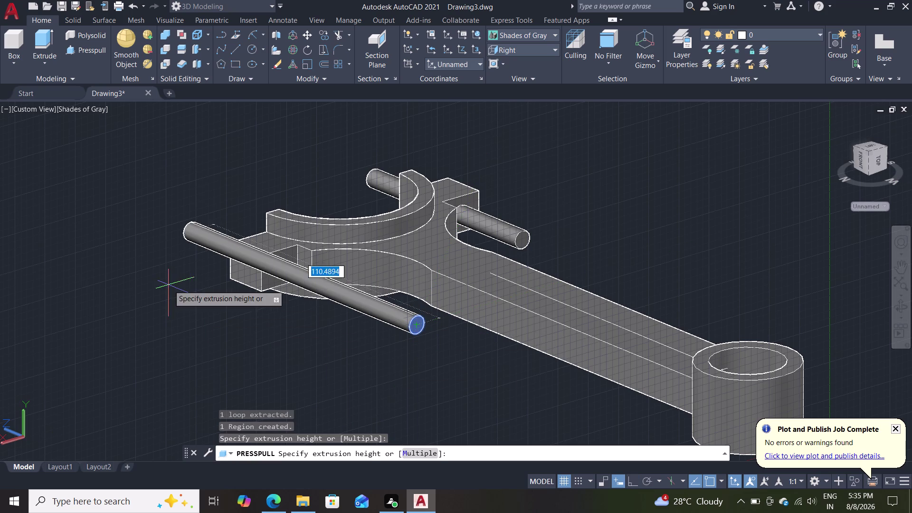
double_click(101, 264)
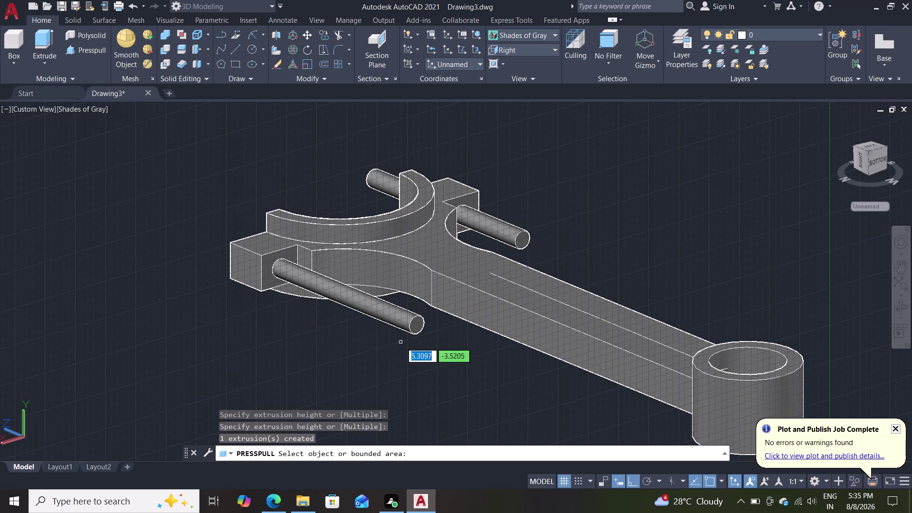
middle_drag(229, 312, 355, 304)
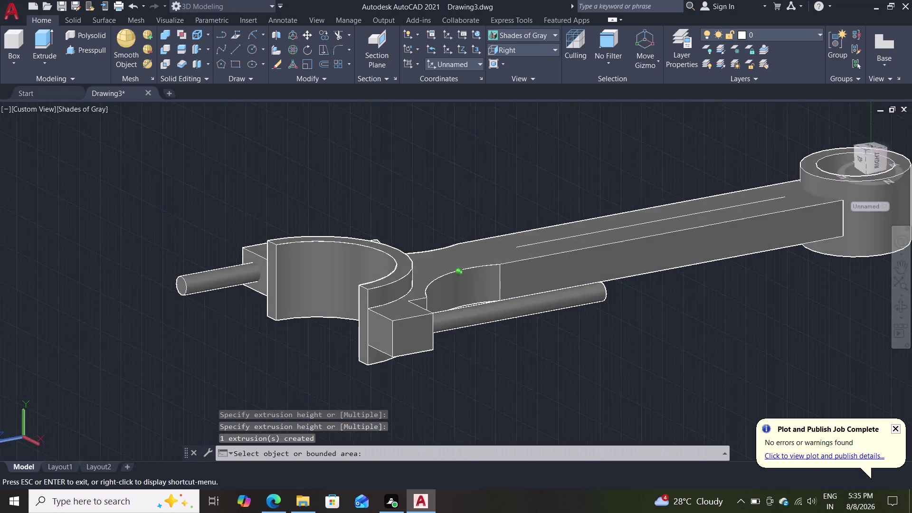
middle_drag(354, 305, 323, 306)
click(385, 305)
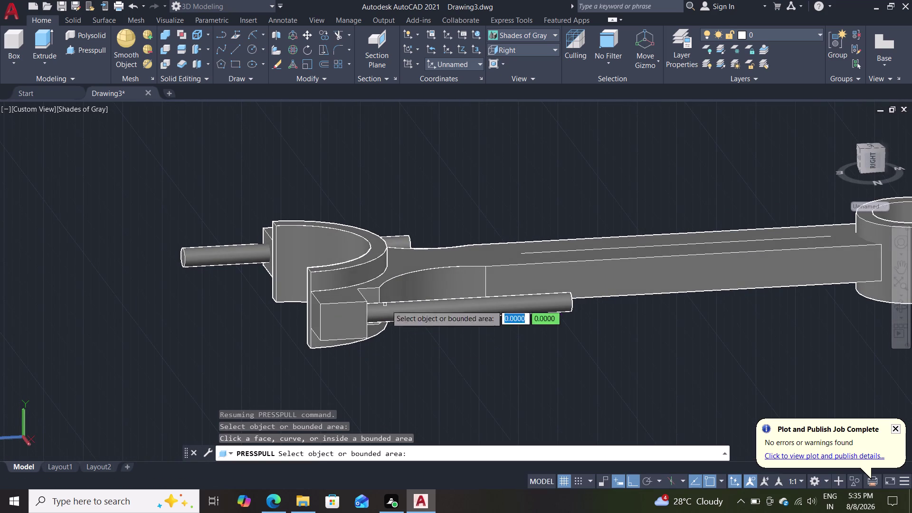
click(571, 304)
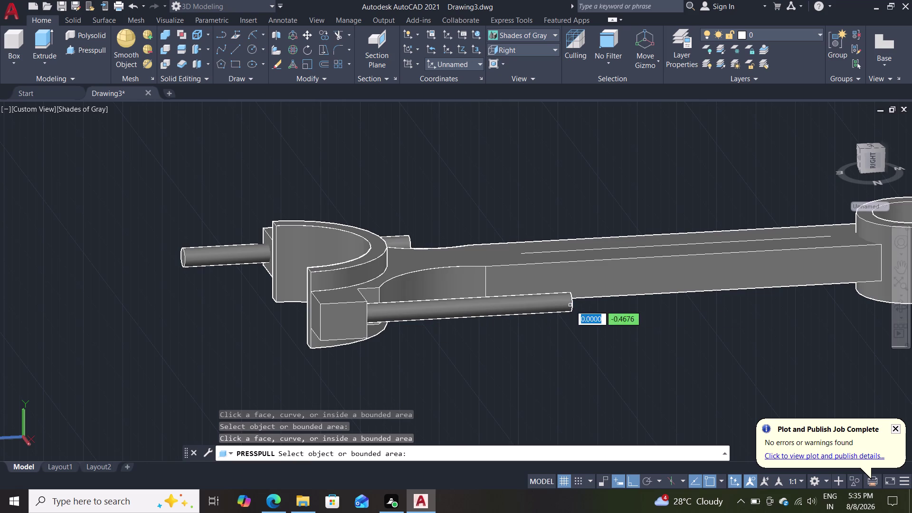
key(Escape)
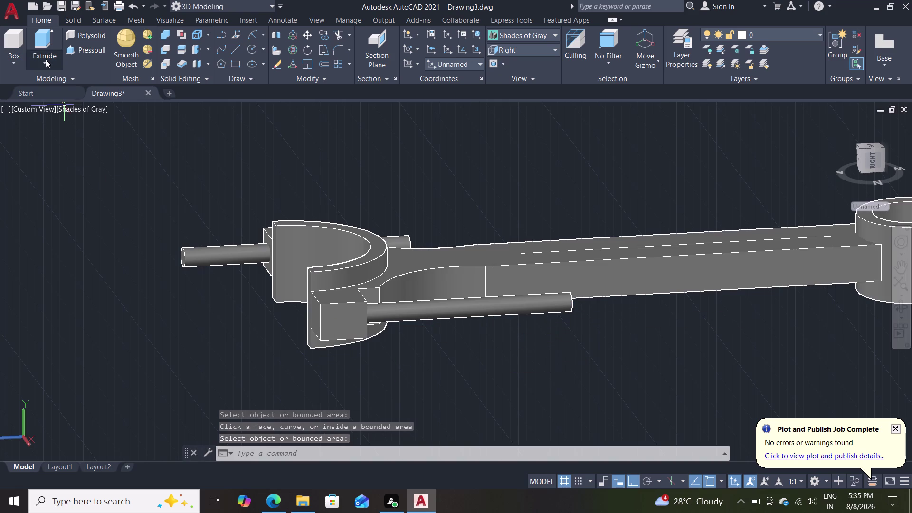
middle_drag(136, 150, 130, 184)
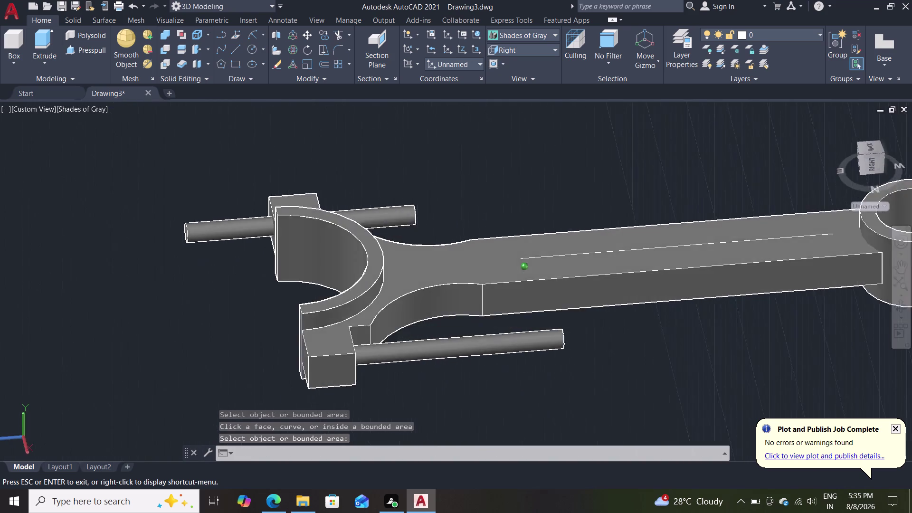
middle_drag(130, 183, 59, 216)
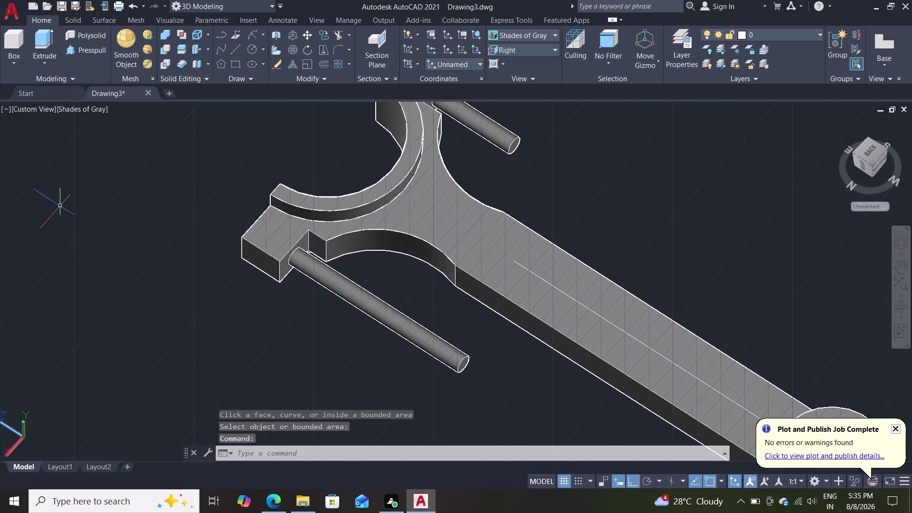
scroll(down, 3)
scroll(up, 3)
middle_drag(107, 166, 103, 198)
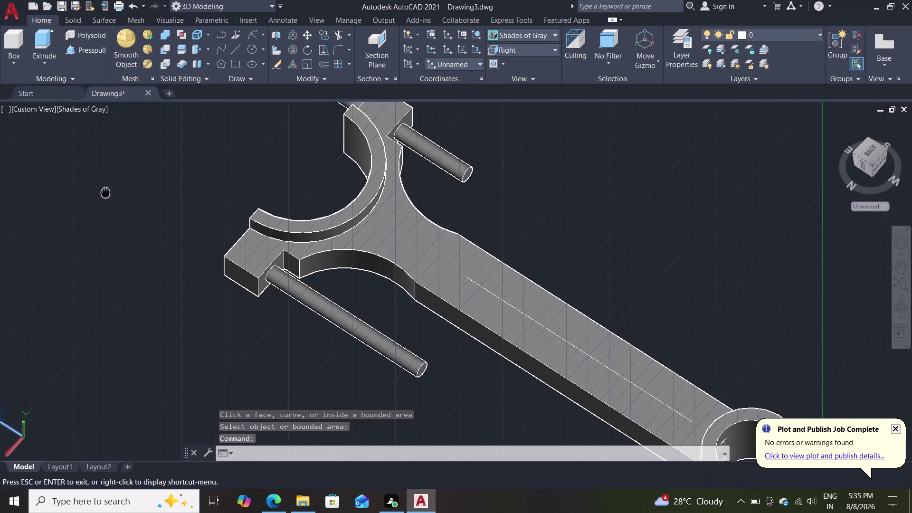
middle_drag(103, 197, 76, 243)
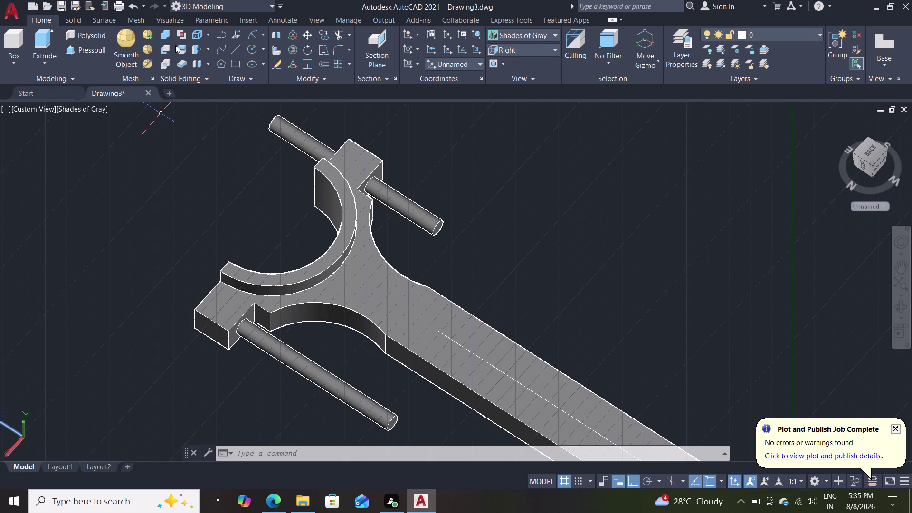
Run Subtract, pick the rod body through selection cycling, and confirm it.
click(164, 51)
click(211, 329)
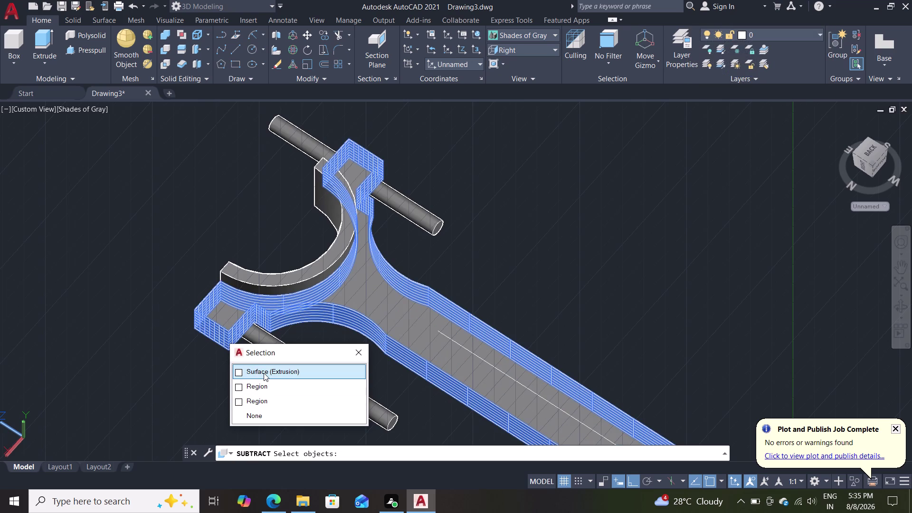
click(258, 399)
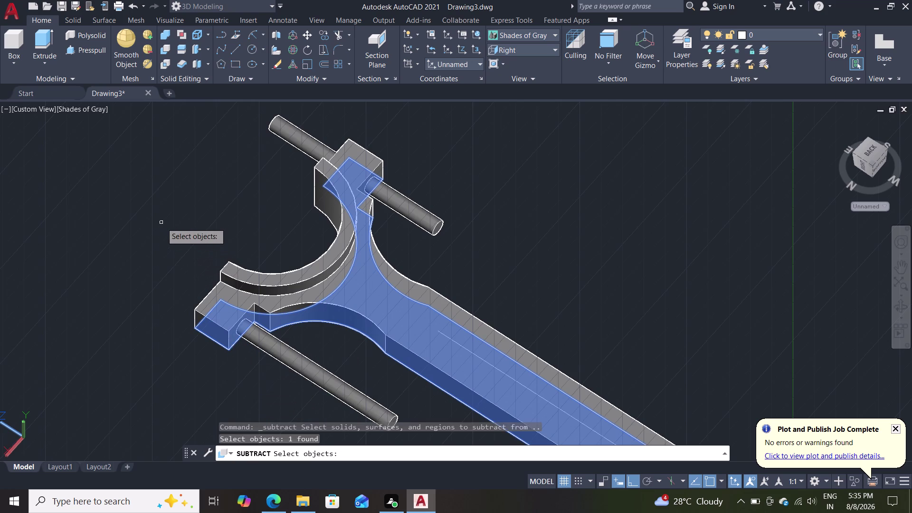
key(Return)
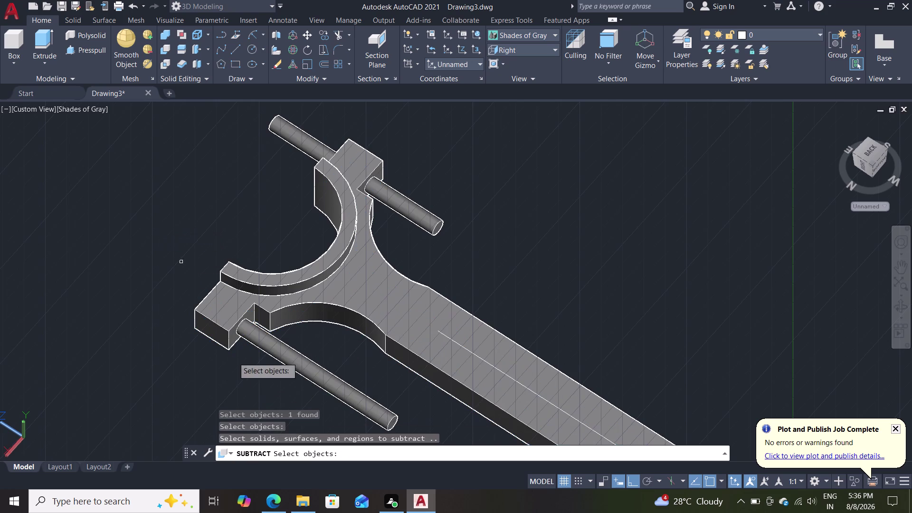